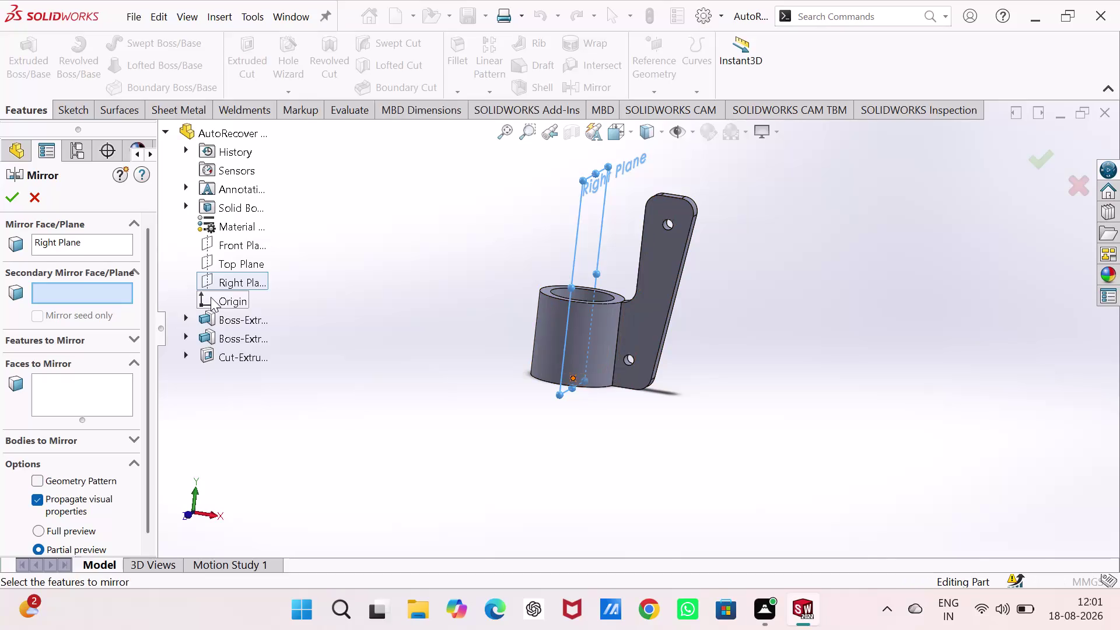
Keep Right Plane, add Top Plane as a second mirror plane, and choose Boss-Extrude2 to mirror.
click(211, 295)
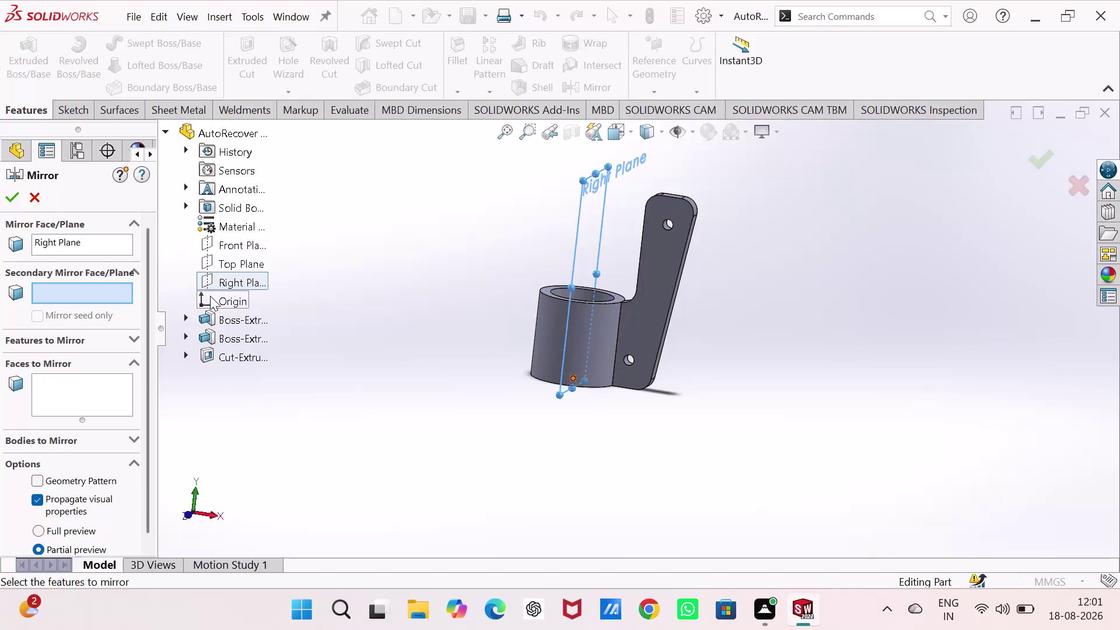
click(226, 336)
click(231, 352)
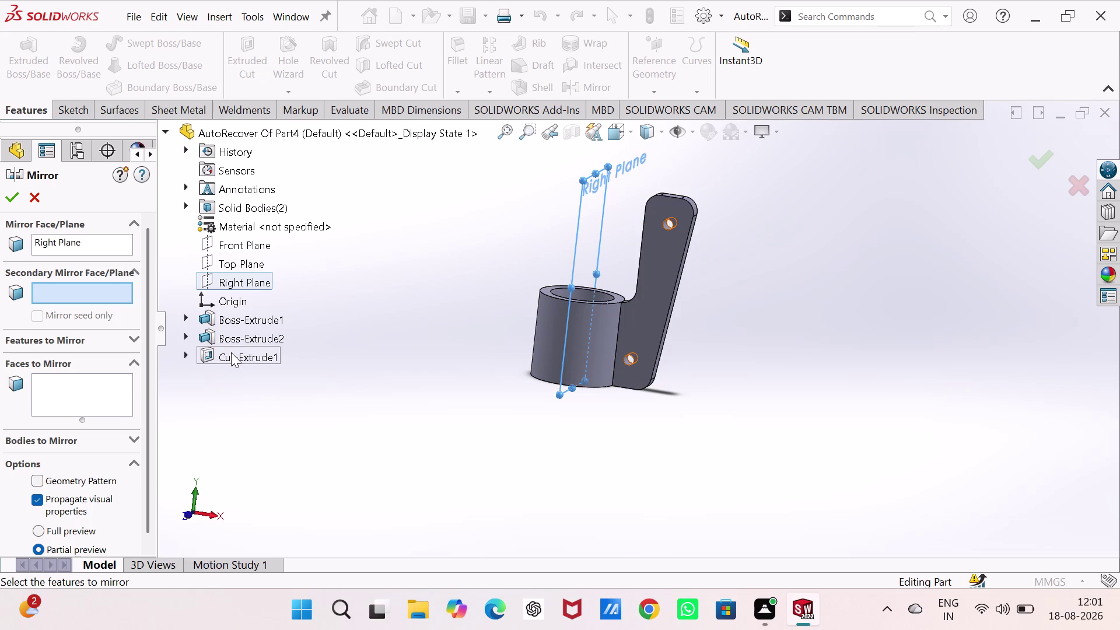
click(233, 268)
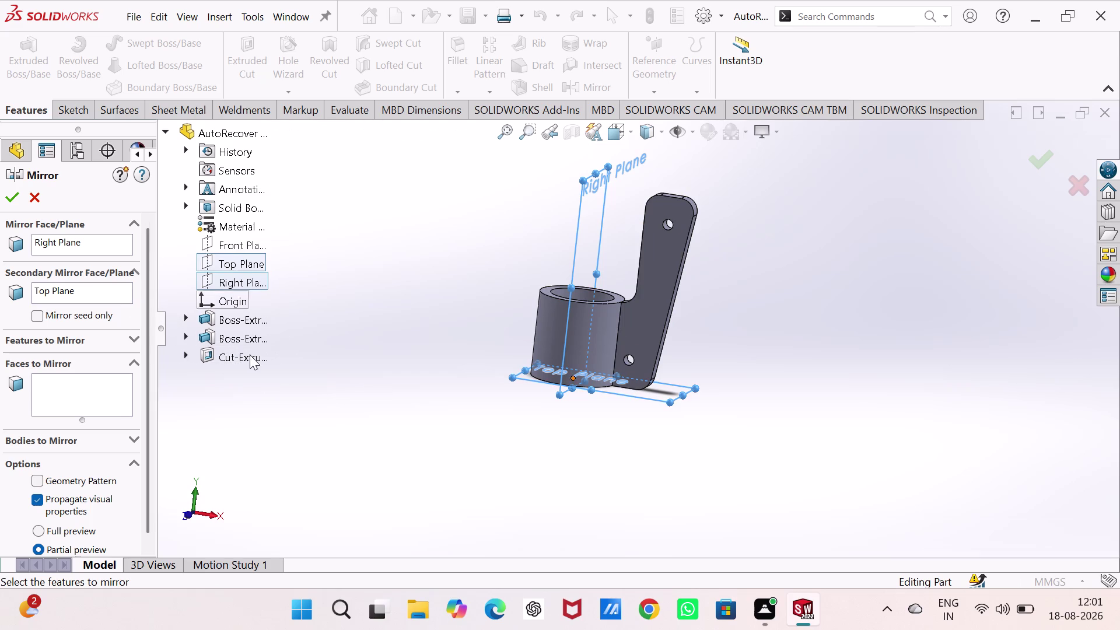
click(85, 384)
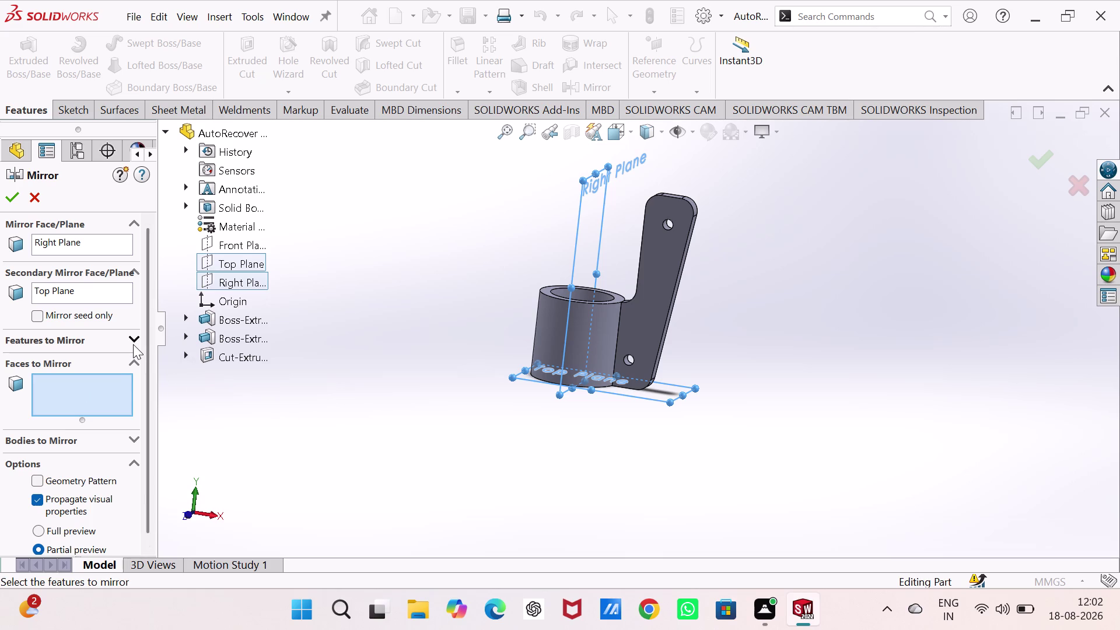
click(133, 344)
click(108, 365)
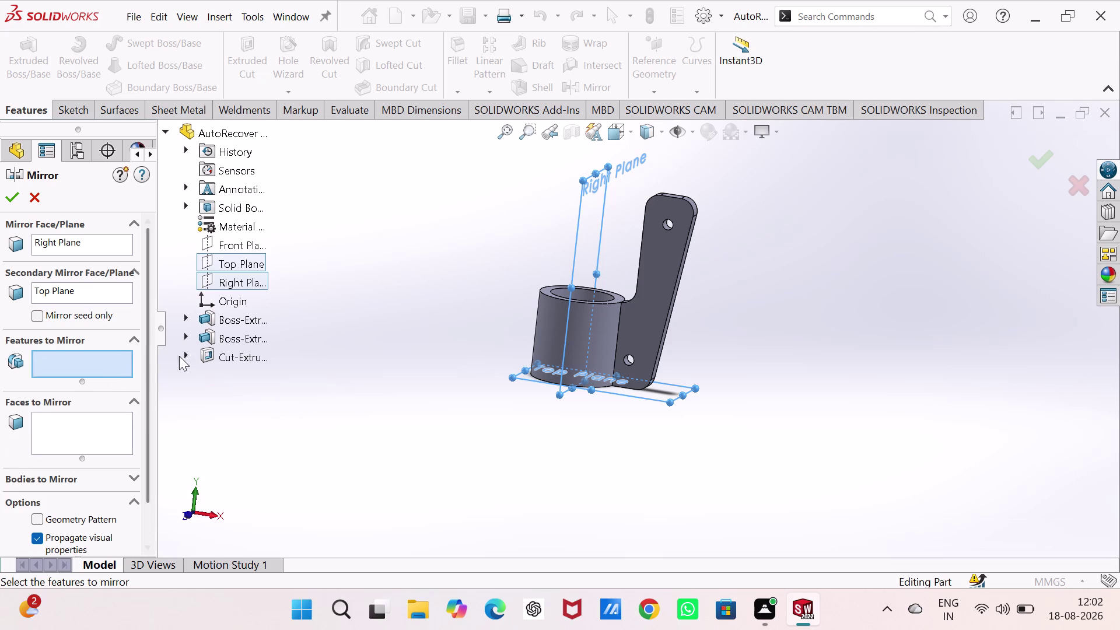
click(219, 341)
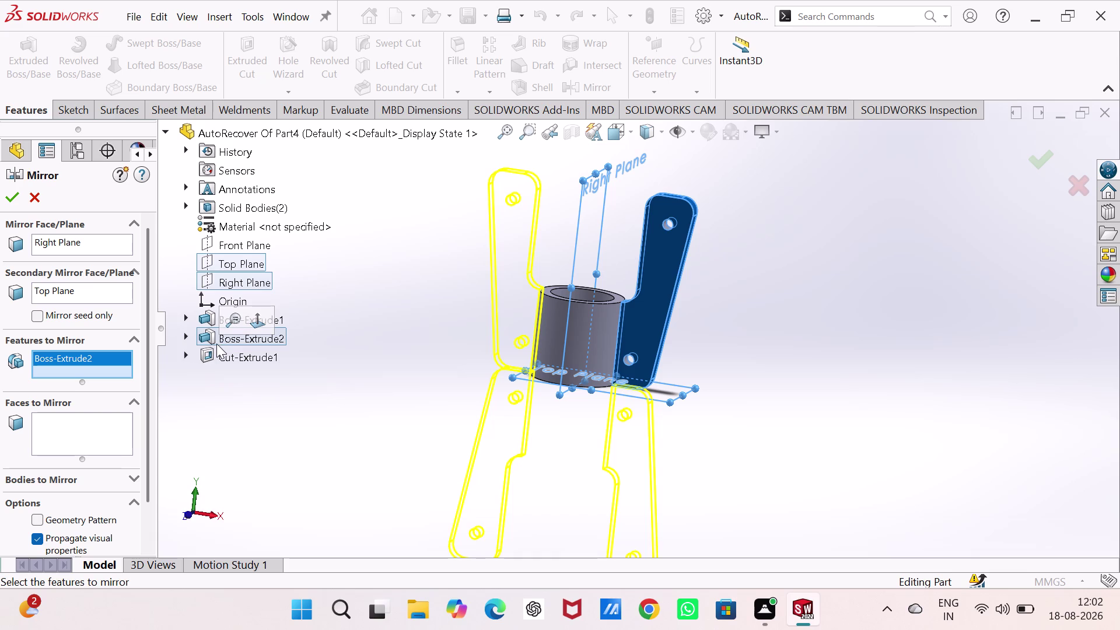
Delete Top Plane from the second mirror plane box, leaving Right Plane only.
click(93, 289)
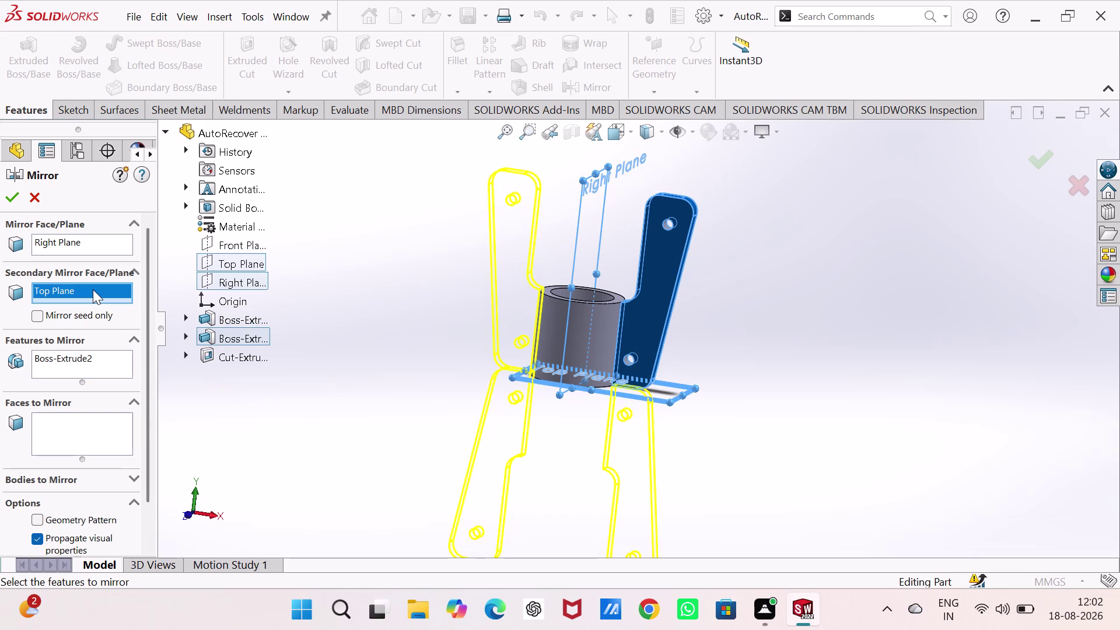
right_click(92, 289)
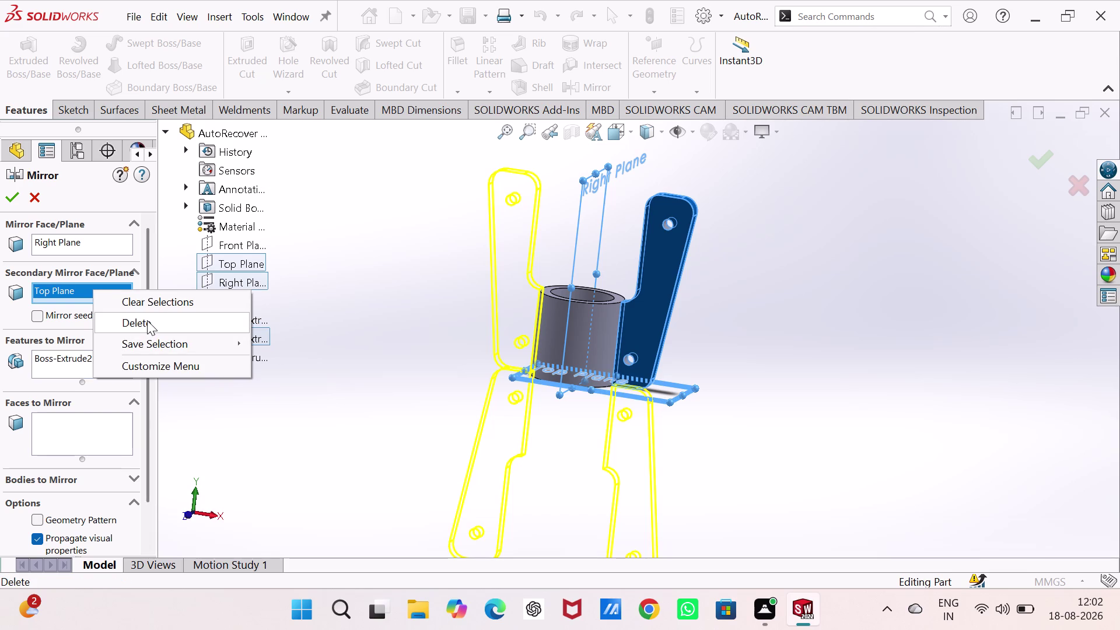
click(147, 320)
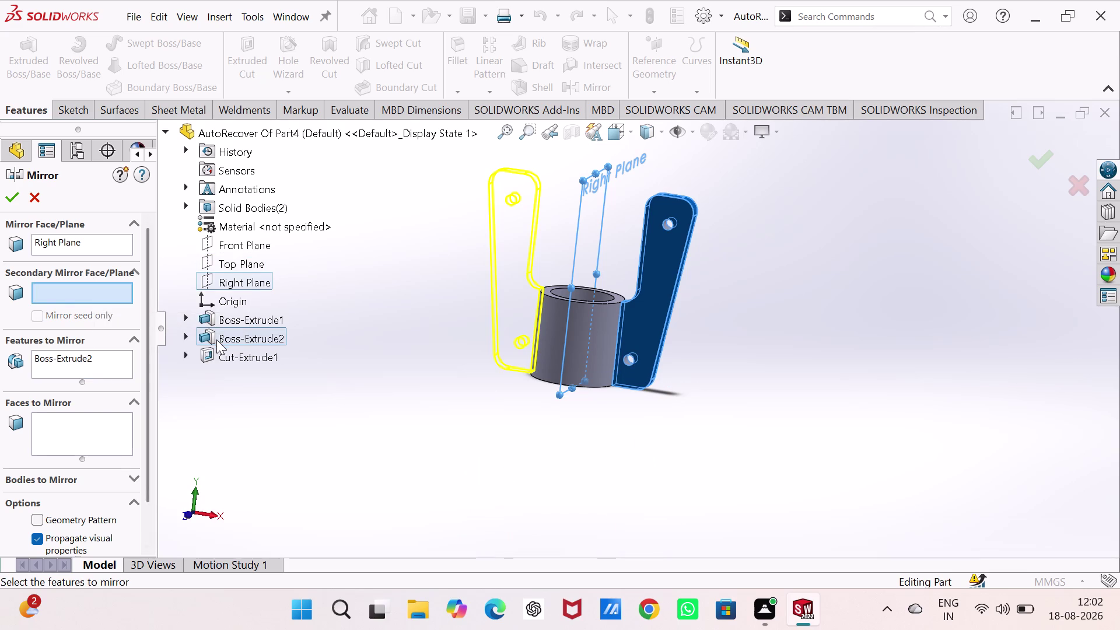
click(9, 196)
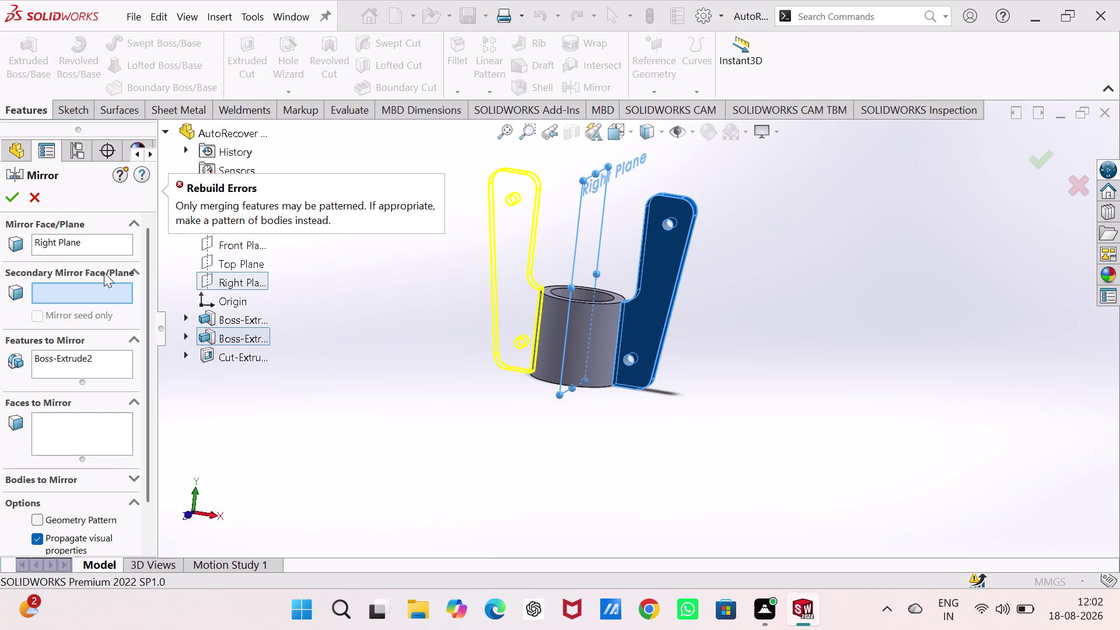
Try the Geometry Pattern option on the mirror, then turn it back off.
scroll(down, 3)
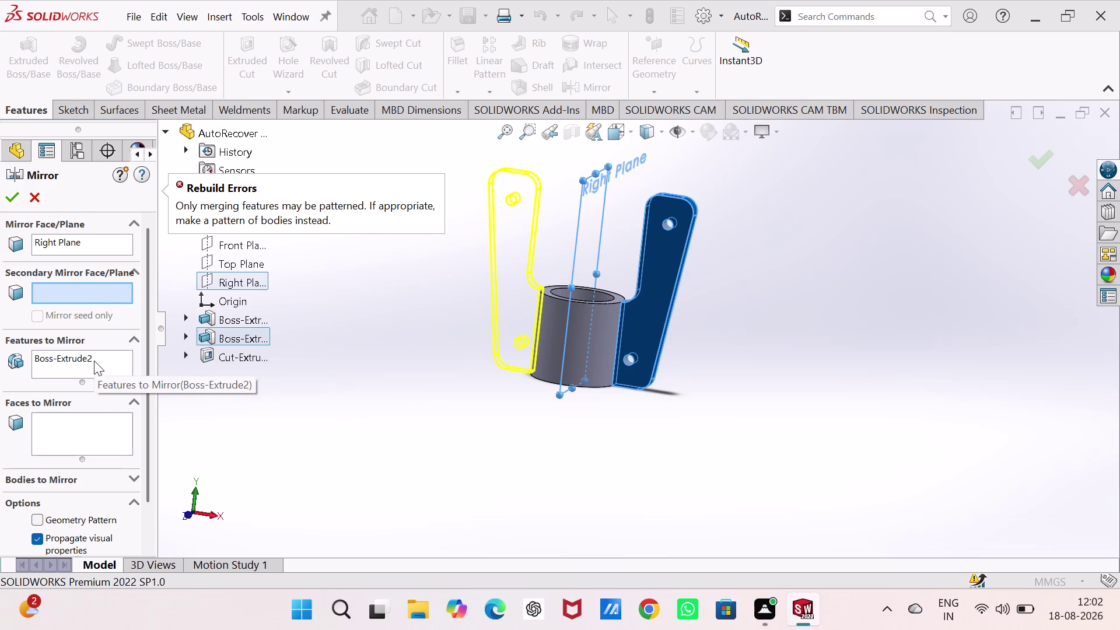
scroll(down, 3)
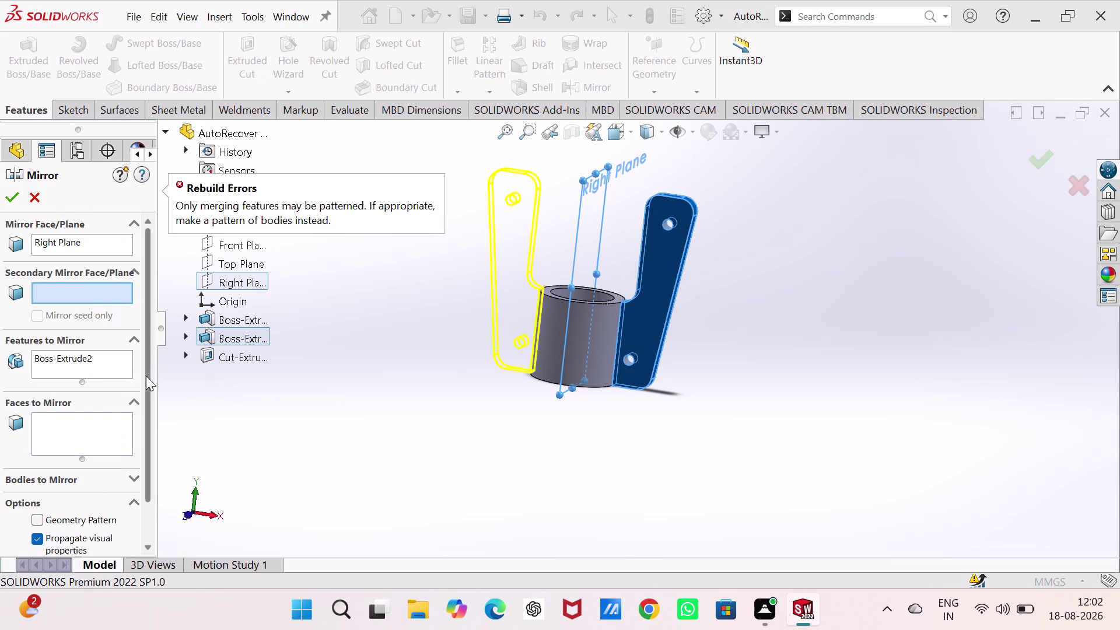
click(143, 374)
click(139, 458)
drag(147, 448, 148, 462)
drag(147, 474, 135, 556)
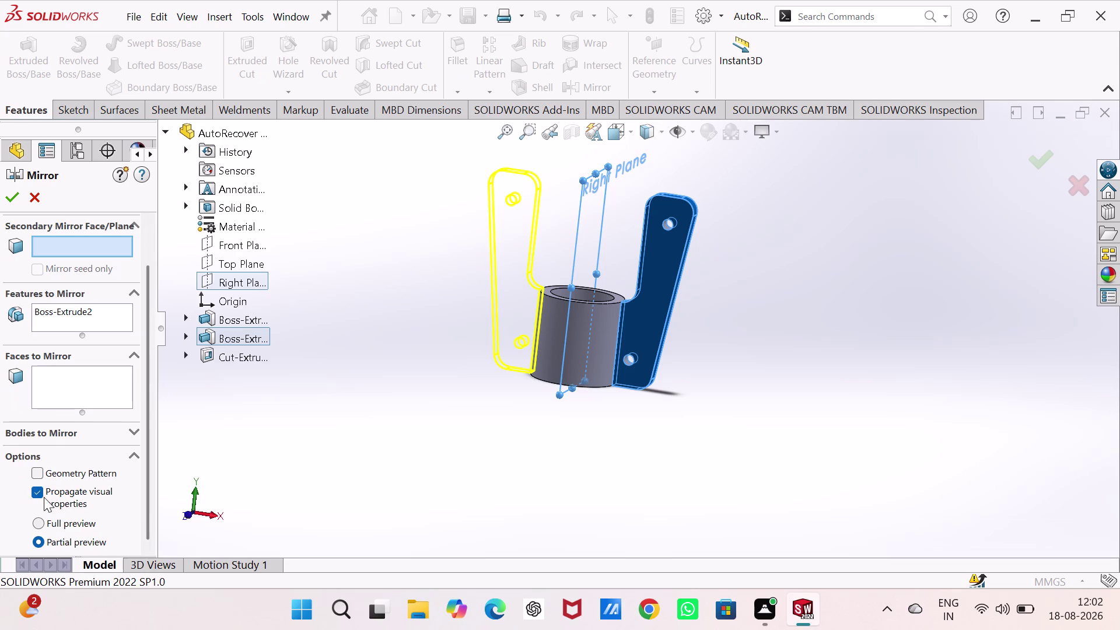
click(33, 469)
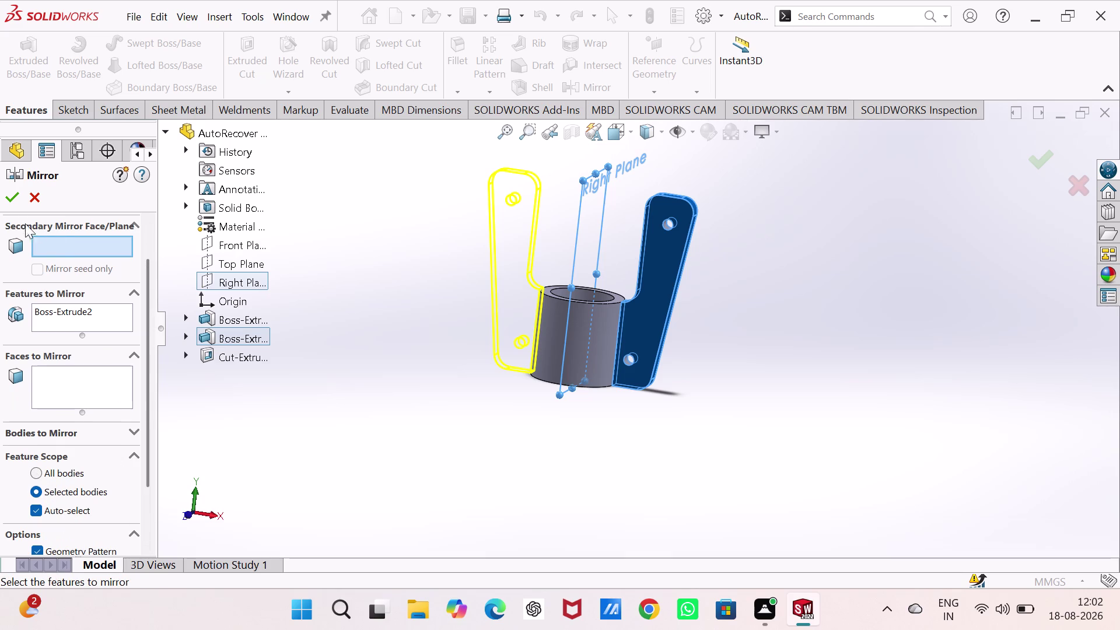
click(11, 200)
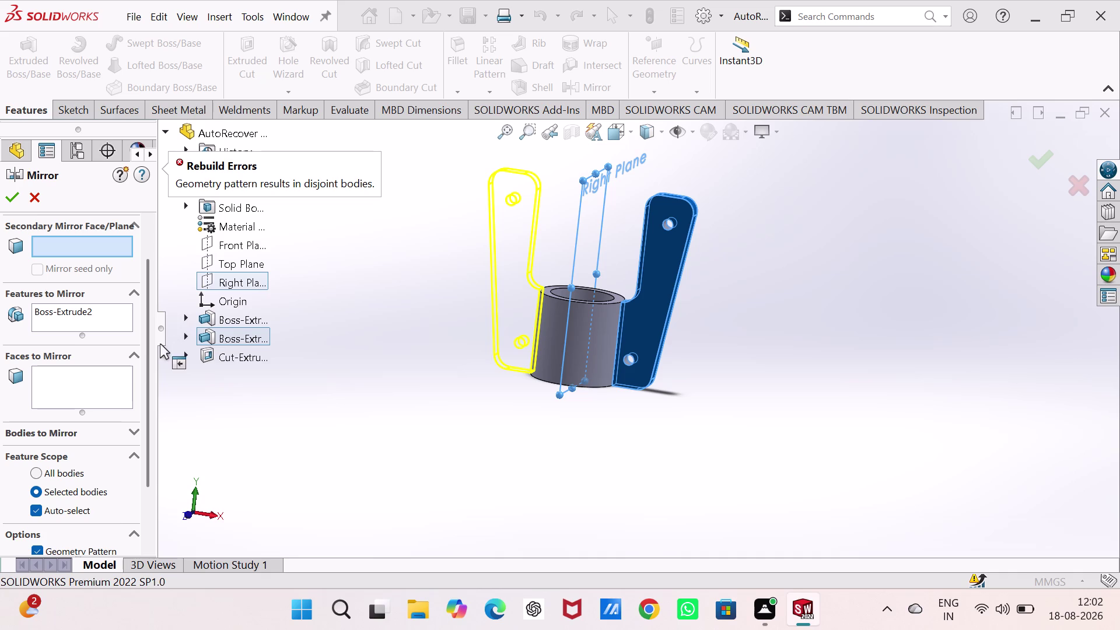
drag(144, 398, 150, 449)
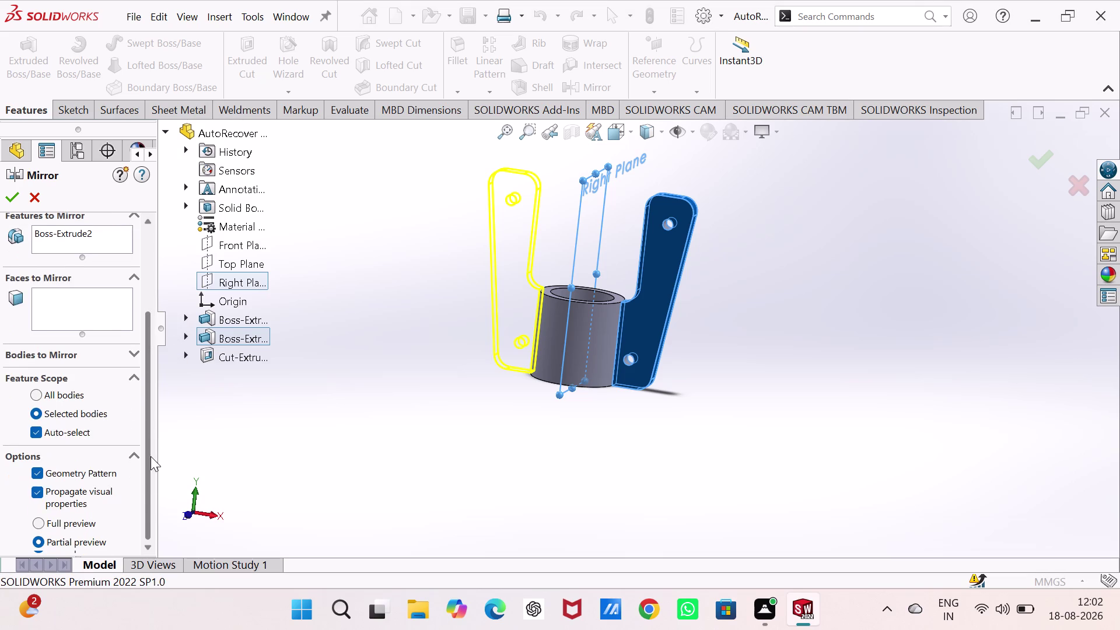
drag(151, 450, 145, 485)
click(38, 475)
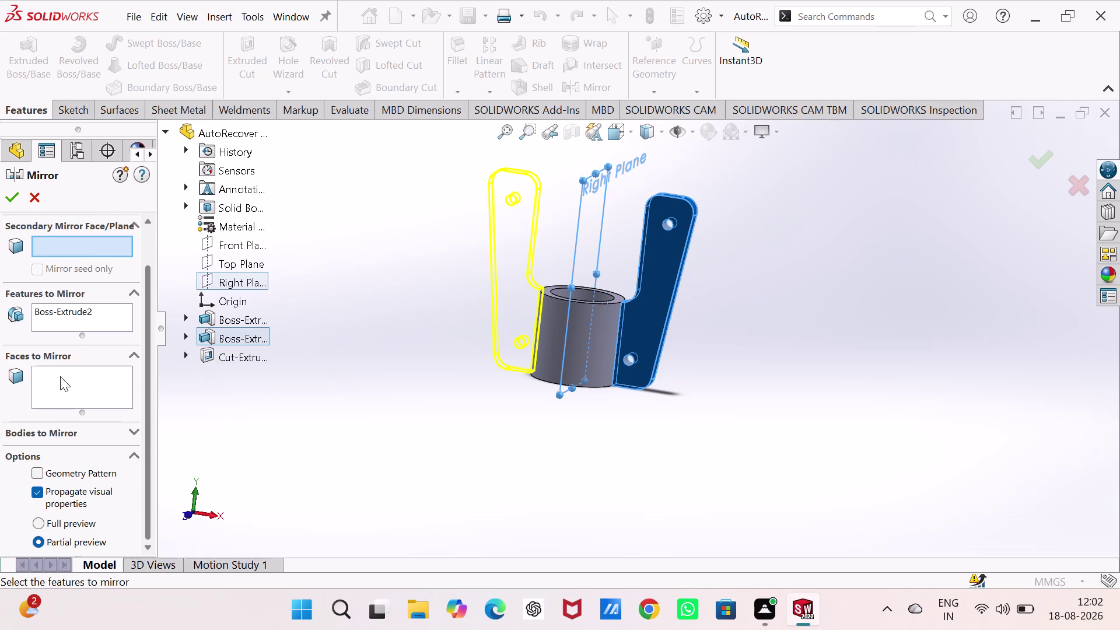
Try selecting faces to mirror, then cancel the failing mirror feature.
click(61, 376)
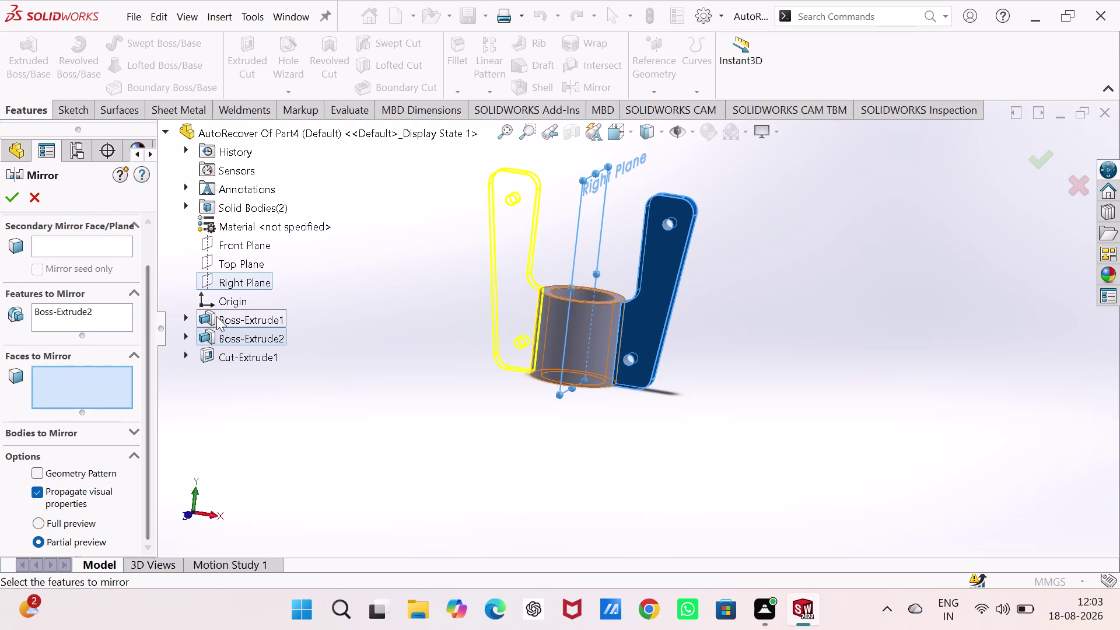
click(229, 337)
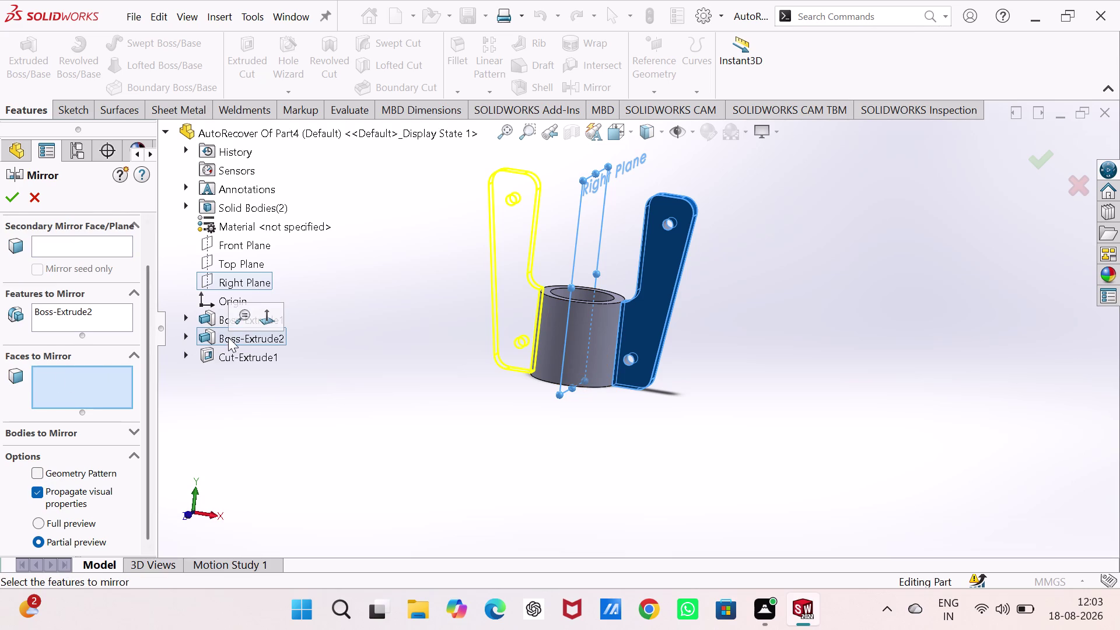
click(14, 207)
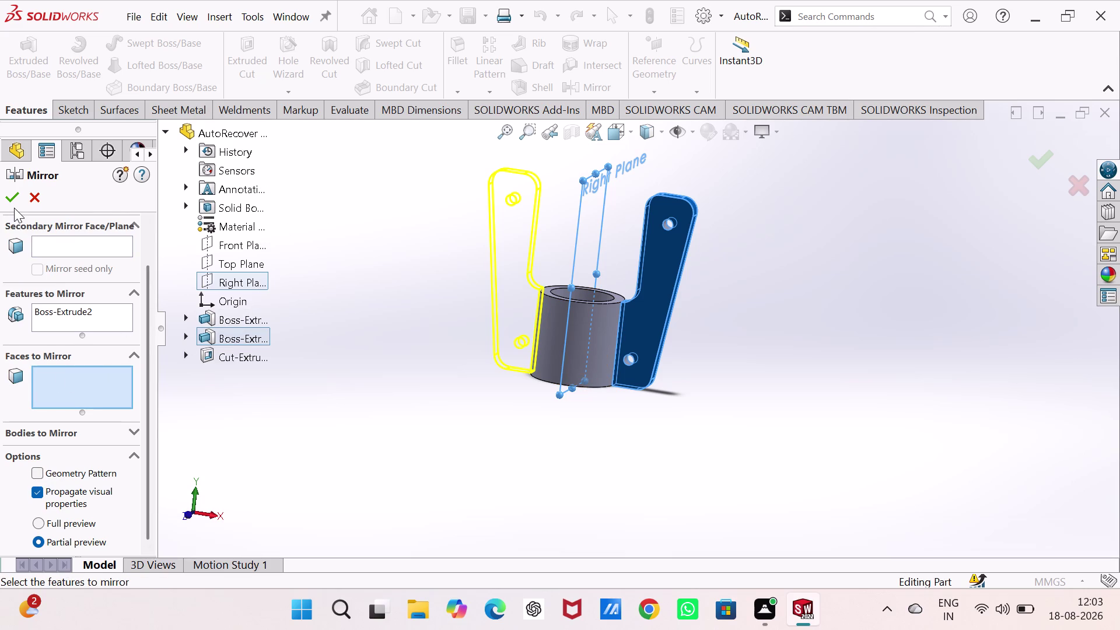
key(Escape)
Start a new mirror of the Boss-Extrude2 flange across the Right Plane.
key(Escape)
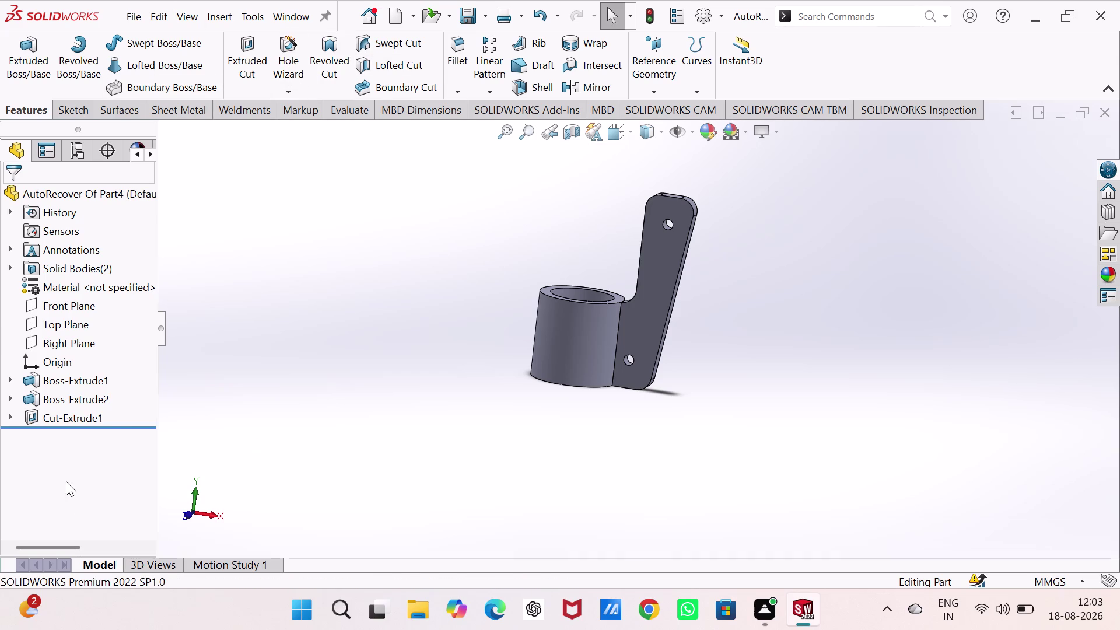
click(98, 401)
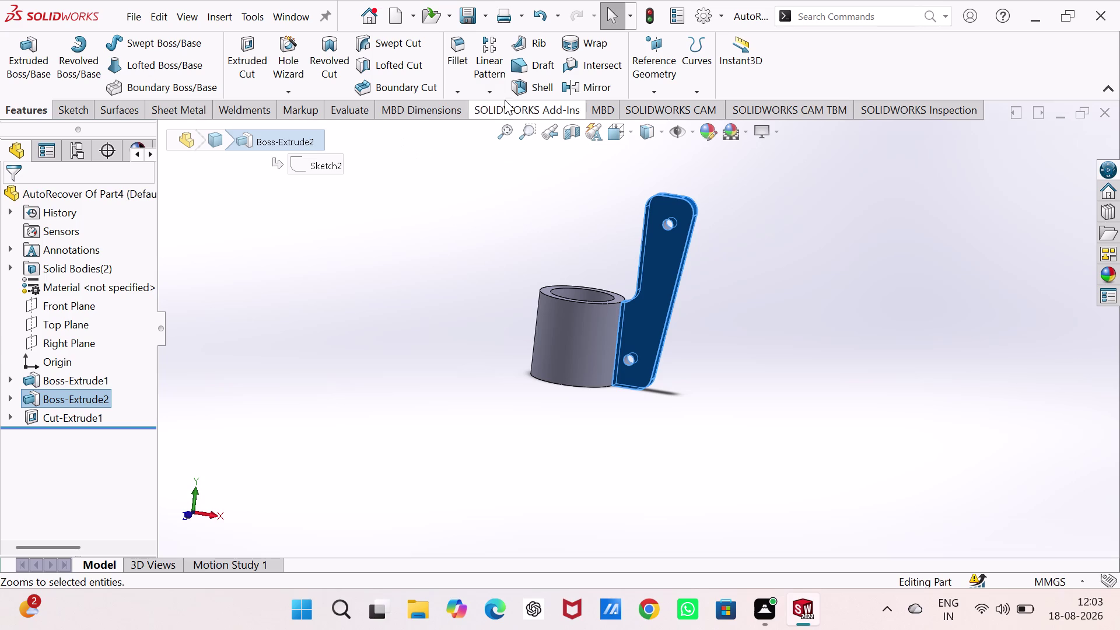
click(565, 86)
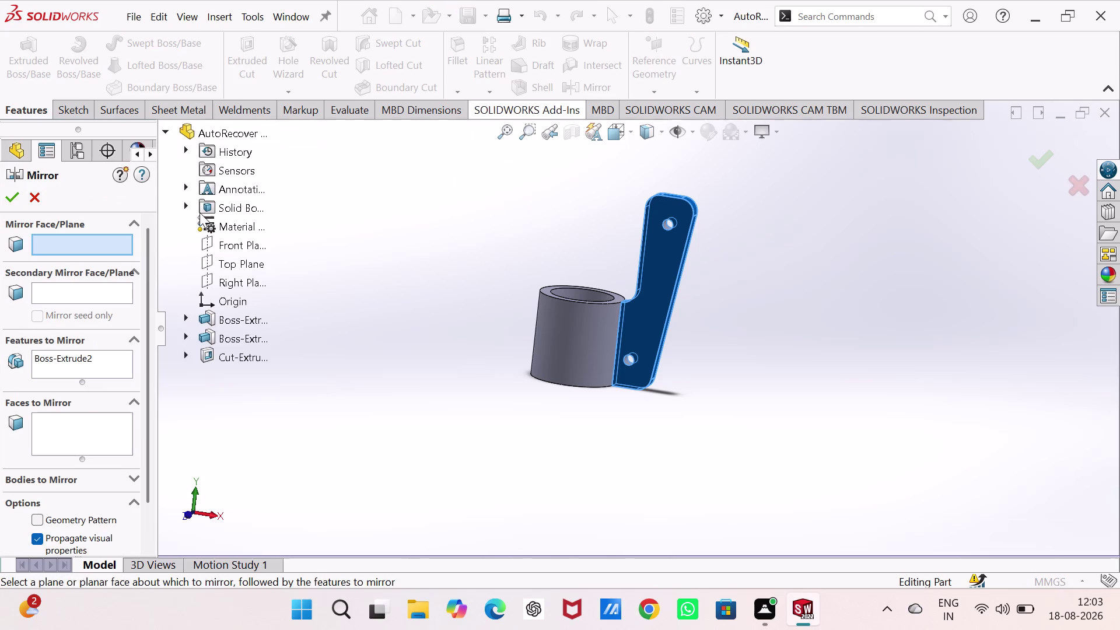
click(244, 276)
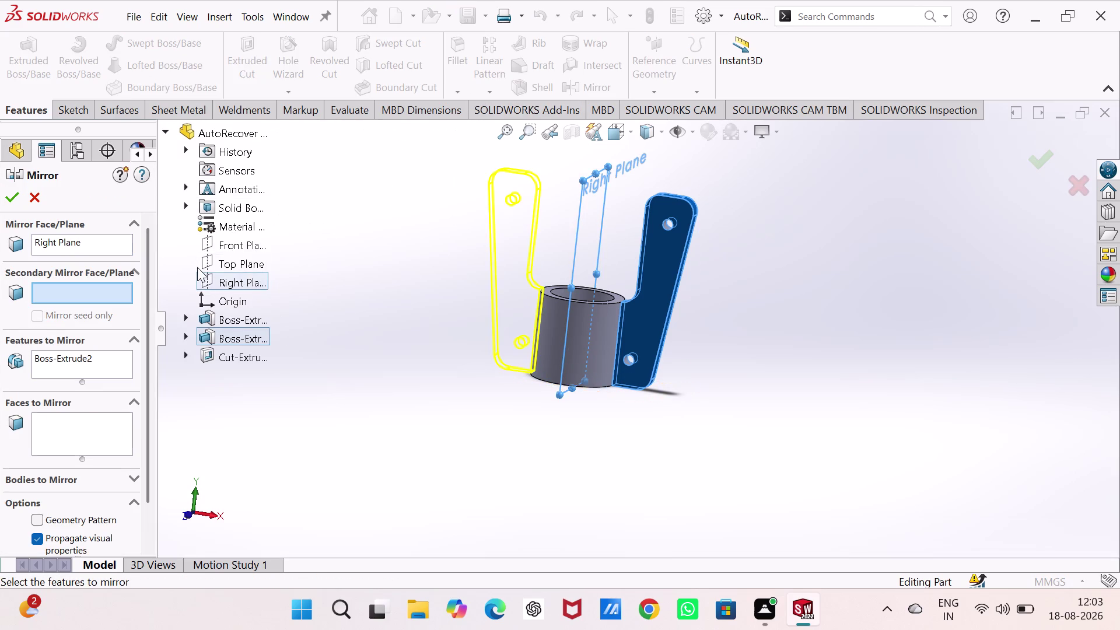
click(5, 199)
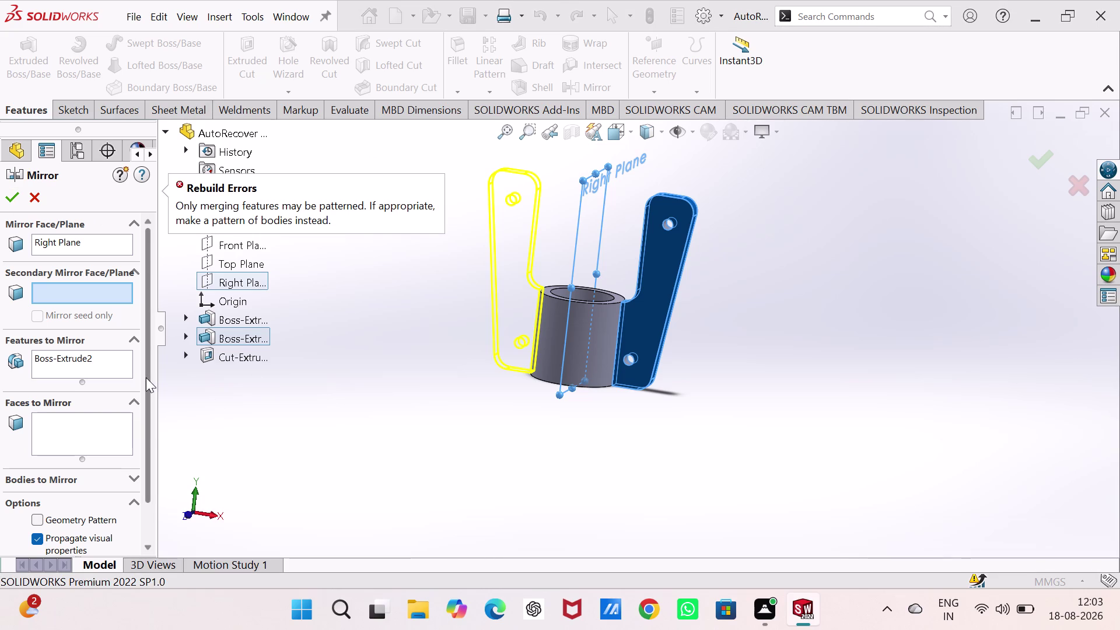
Expand and collapse the Bodies, Features to Mirror and Options sections.
drag(146, 377, 133, 494)
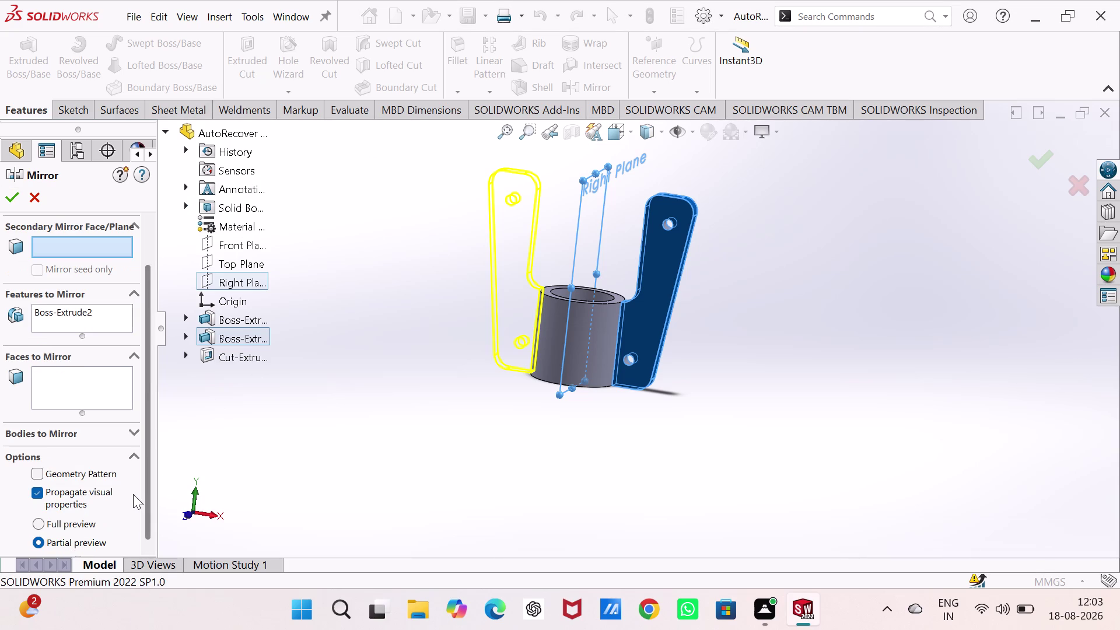
drag(133, 494, 133, 474)
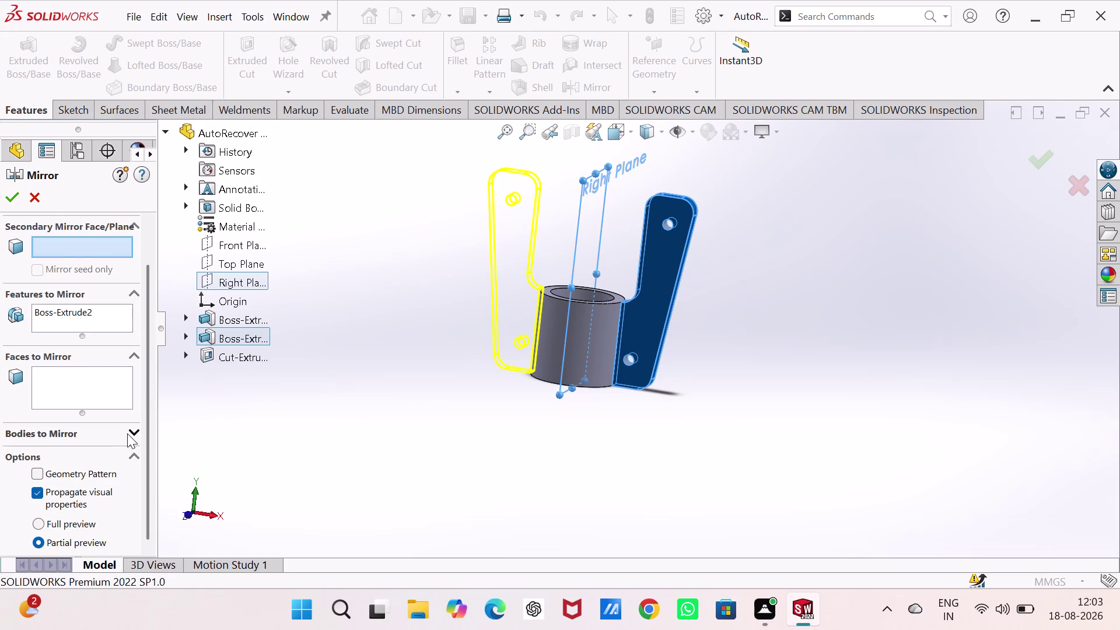
click(130, 432)
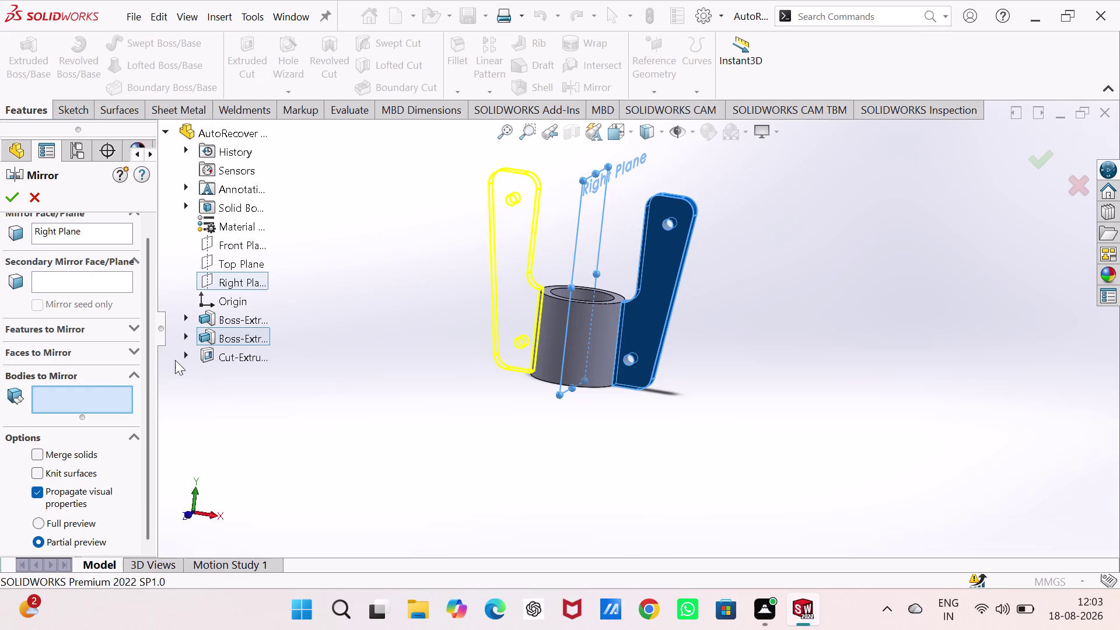
click(300, 413)
click(128, 330)
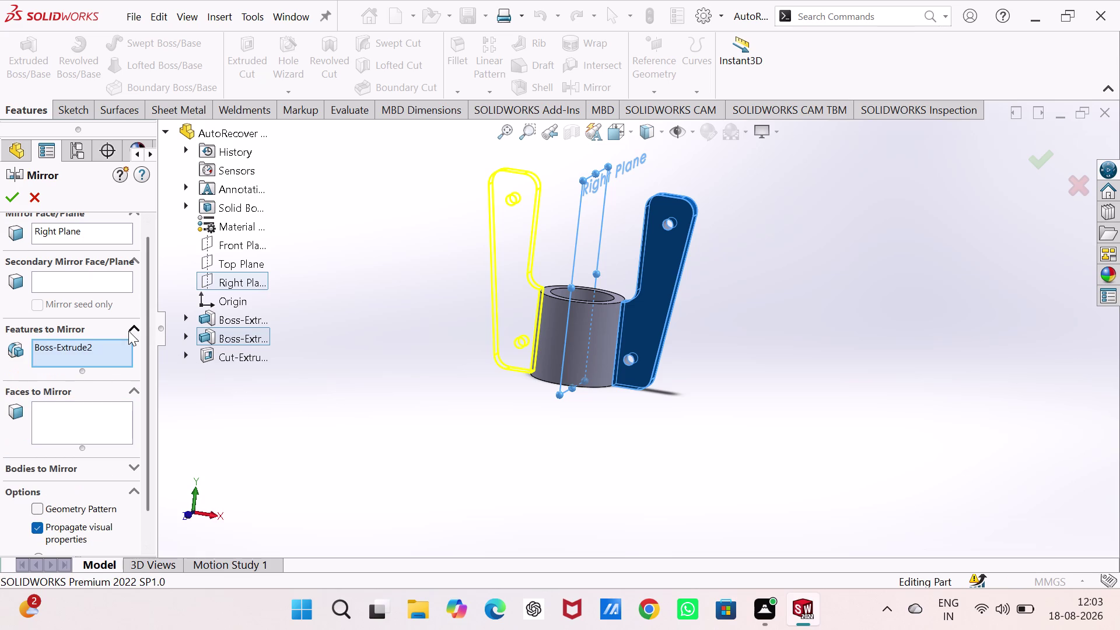
right_click(118, 351)
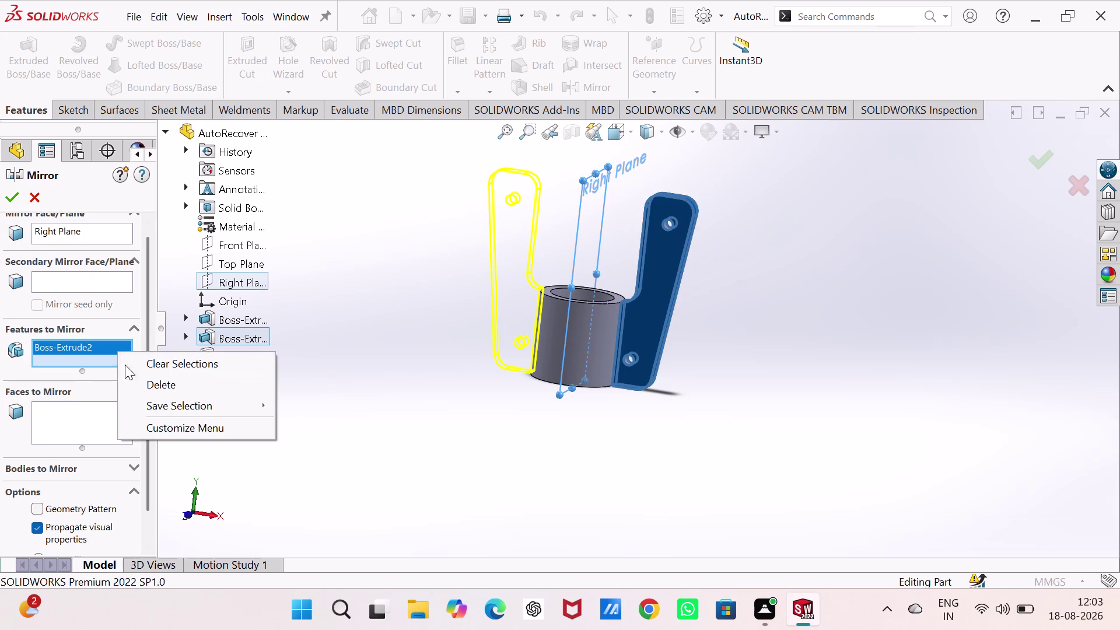
click(163, 362)
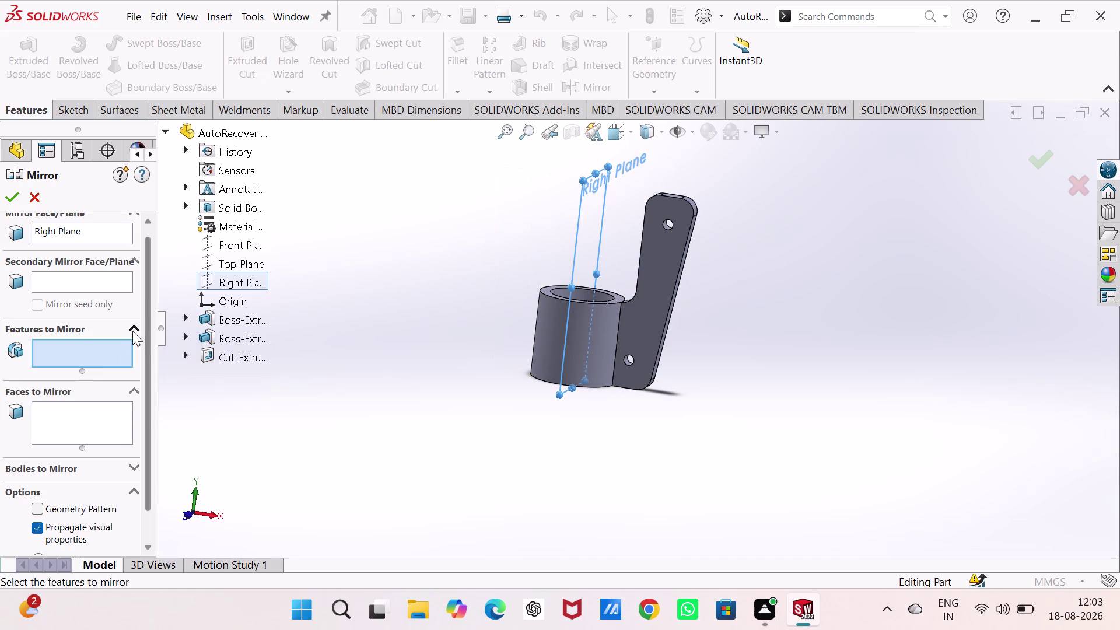
click(132, 330)
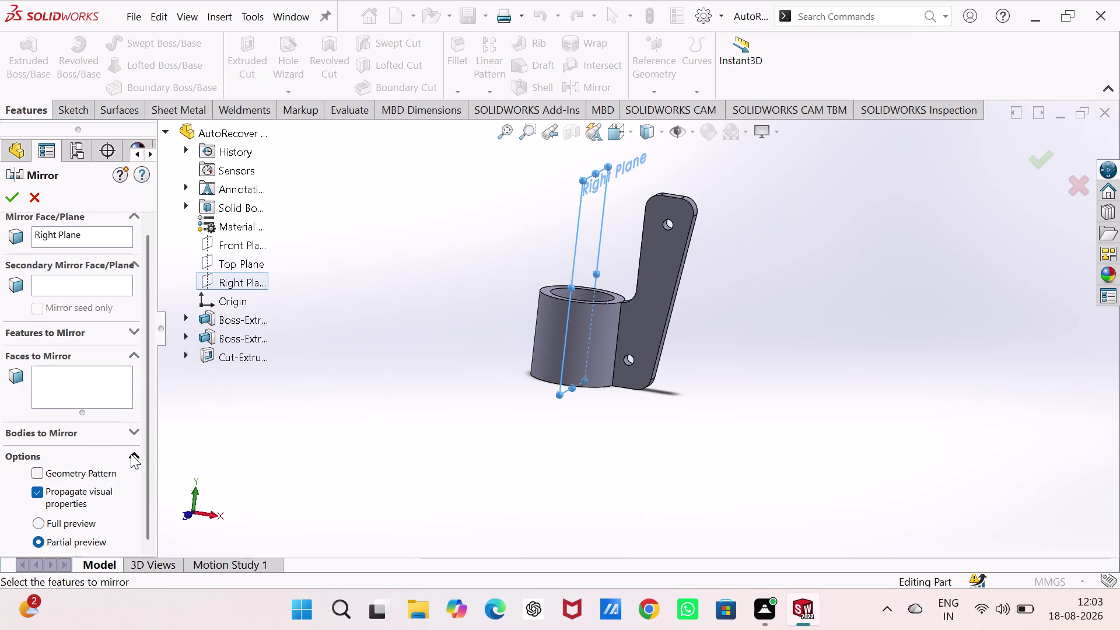
click(131, 454)
click(136, 437)
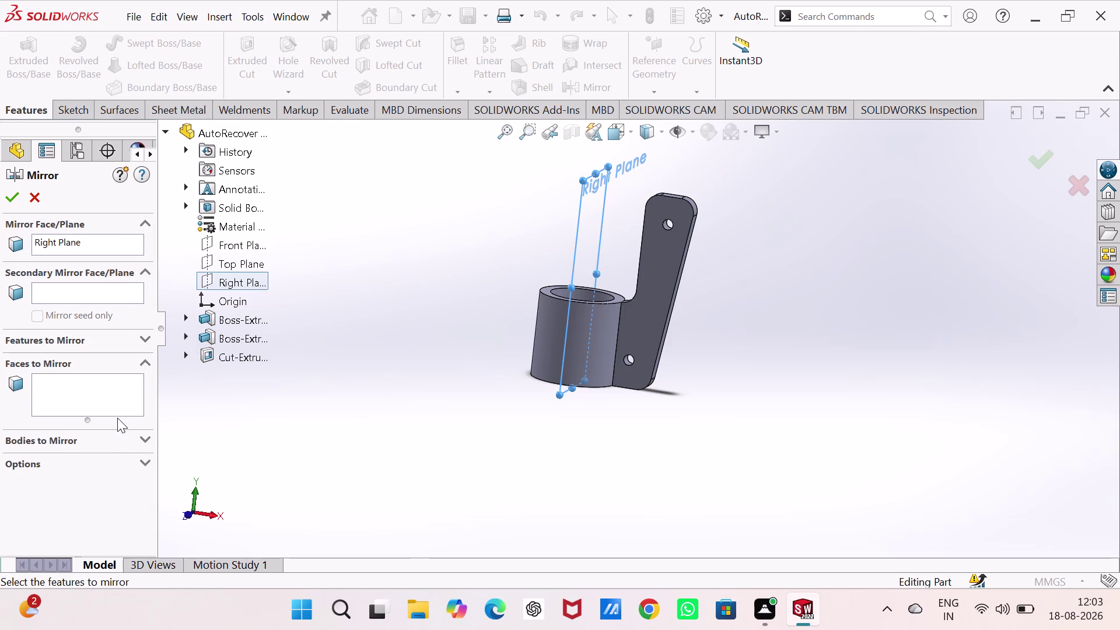
Switch to bodies to mirror, pick Boss-Extrude2, then cancel the Mirror command.
click(116, 405)
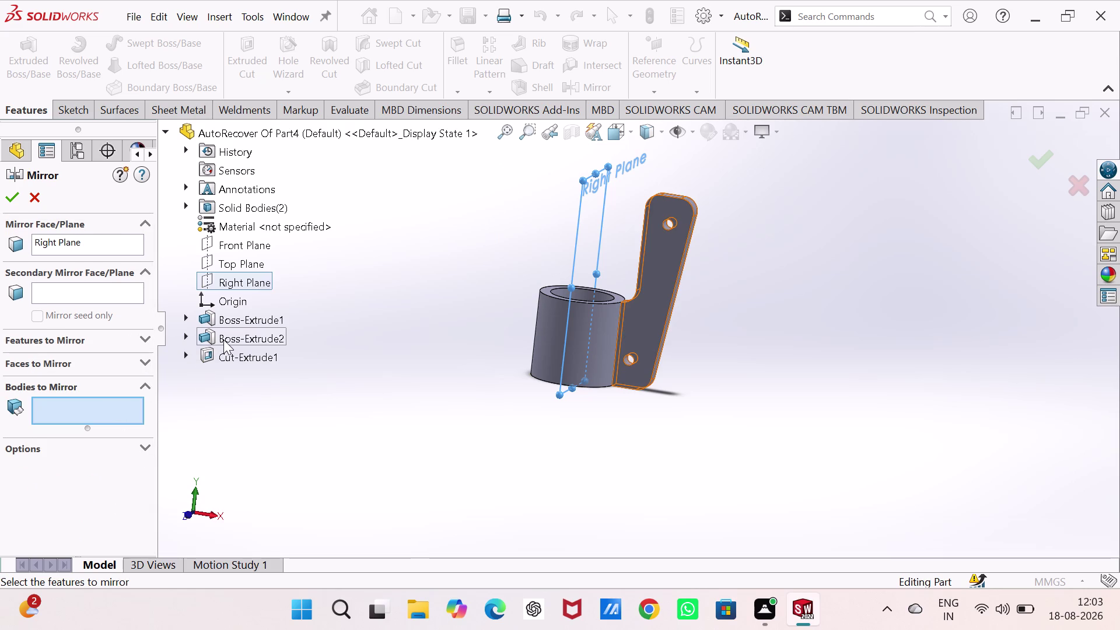
click(224, 340)
double_click(224, 340)
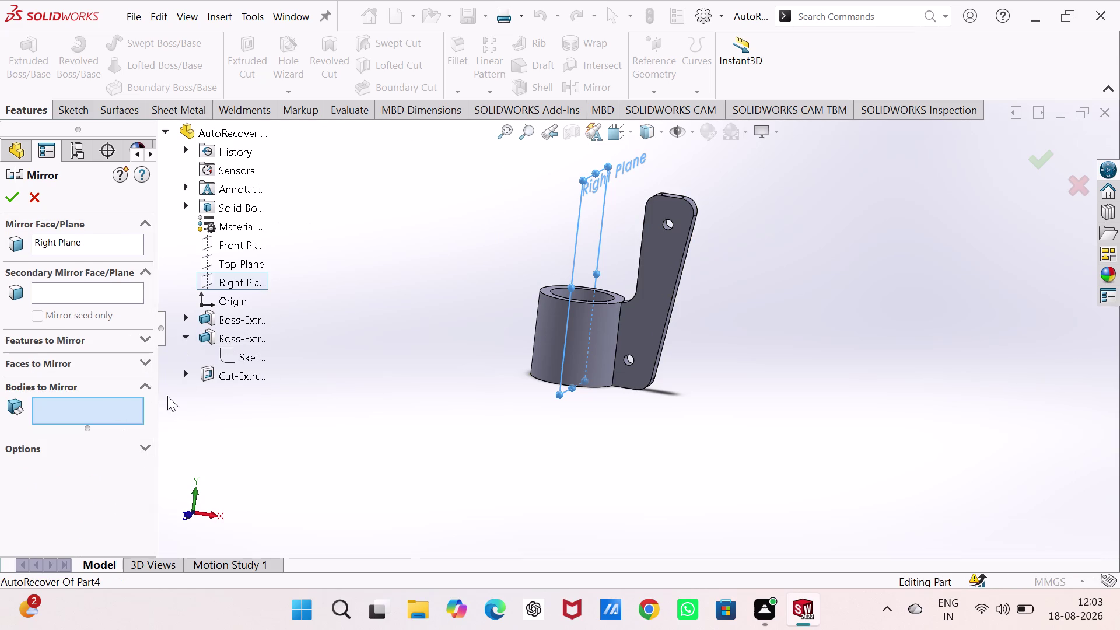
click(144, 384)
click(146, 365)
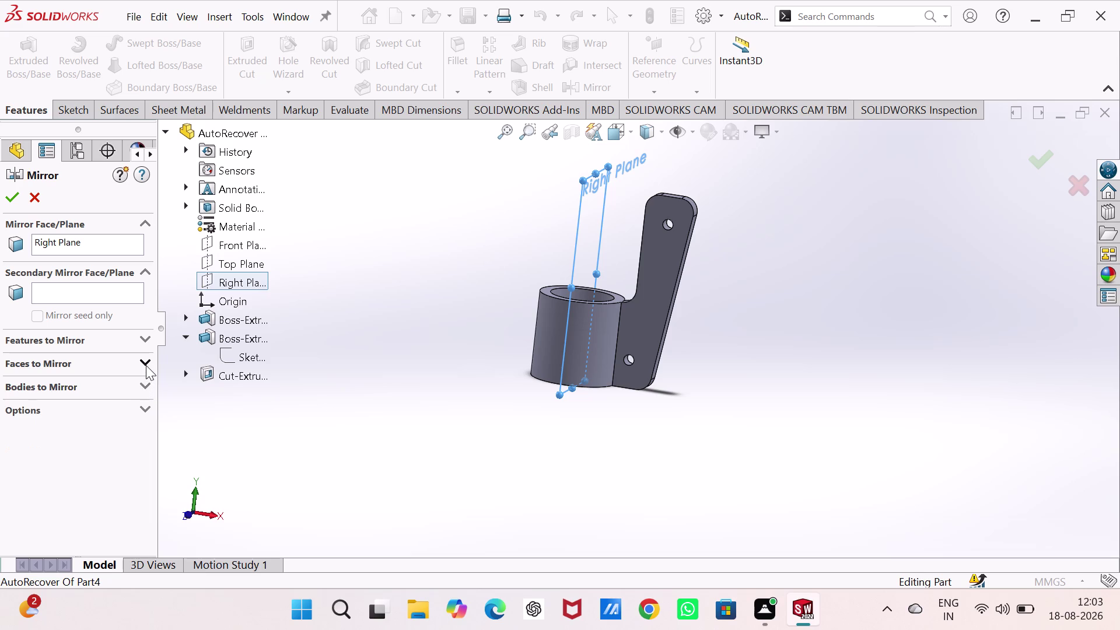
click(217, 337)
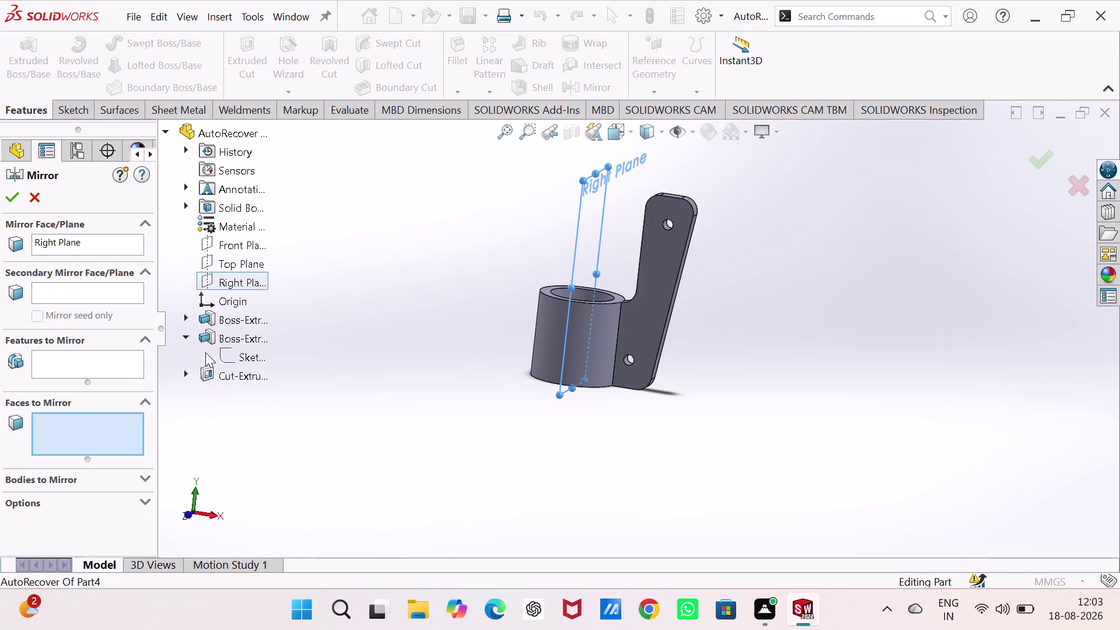
key(Escape)
key(Escape)
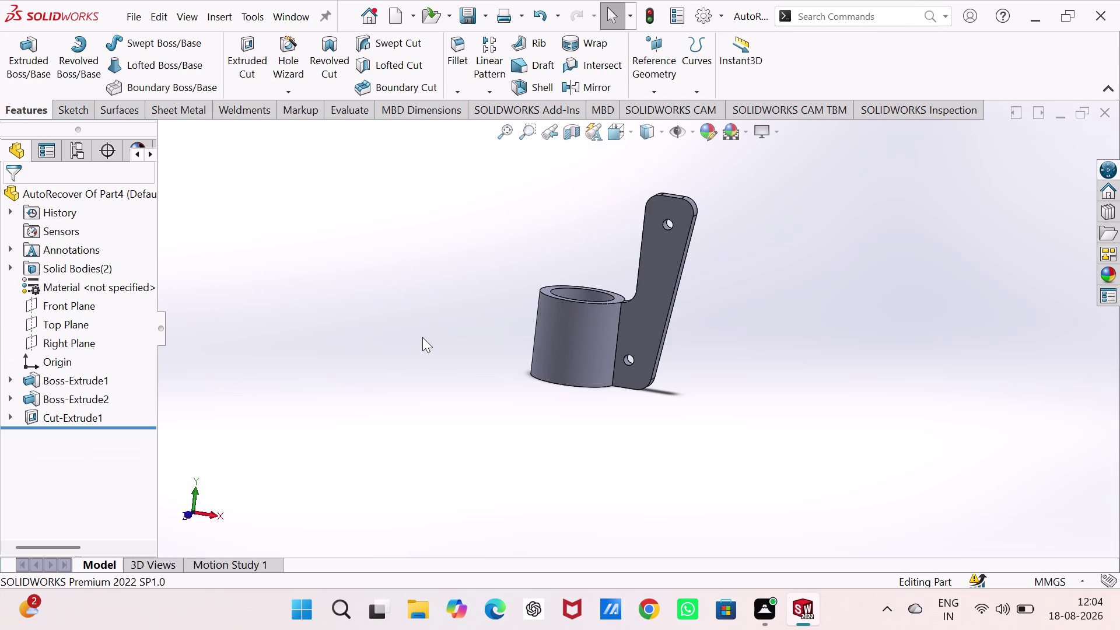
click(488, 91)
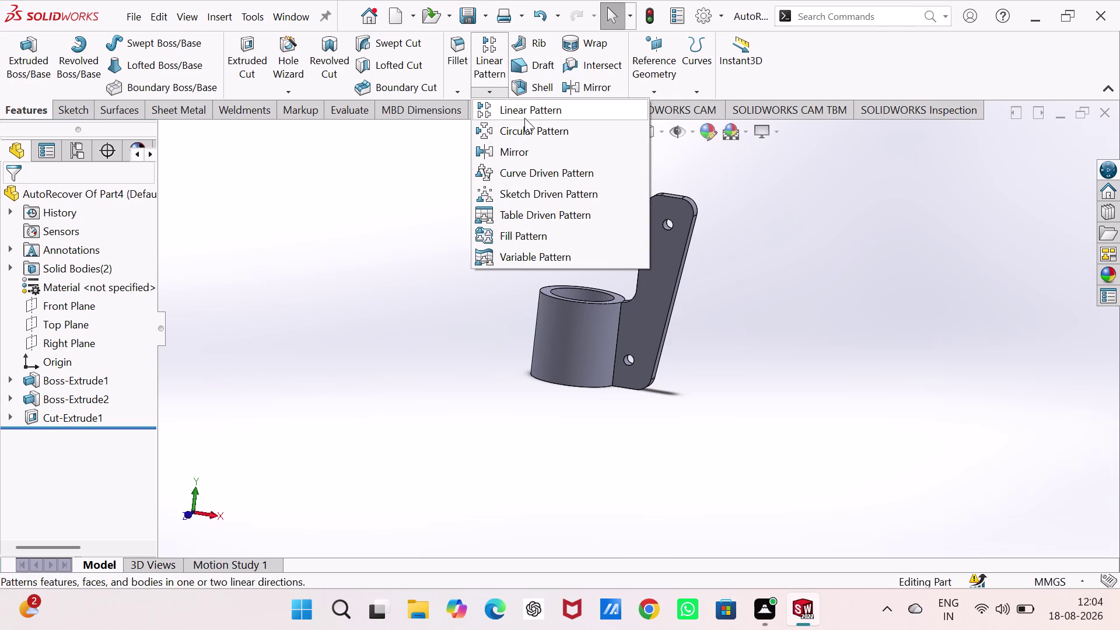
drag(530, 128, 525, 131)
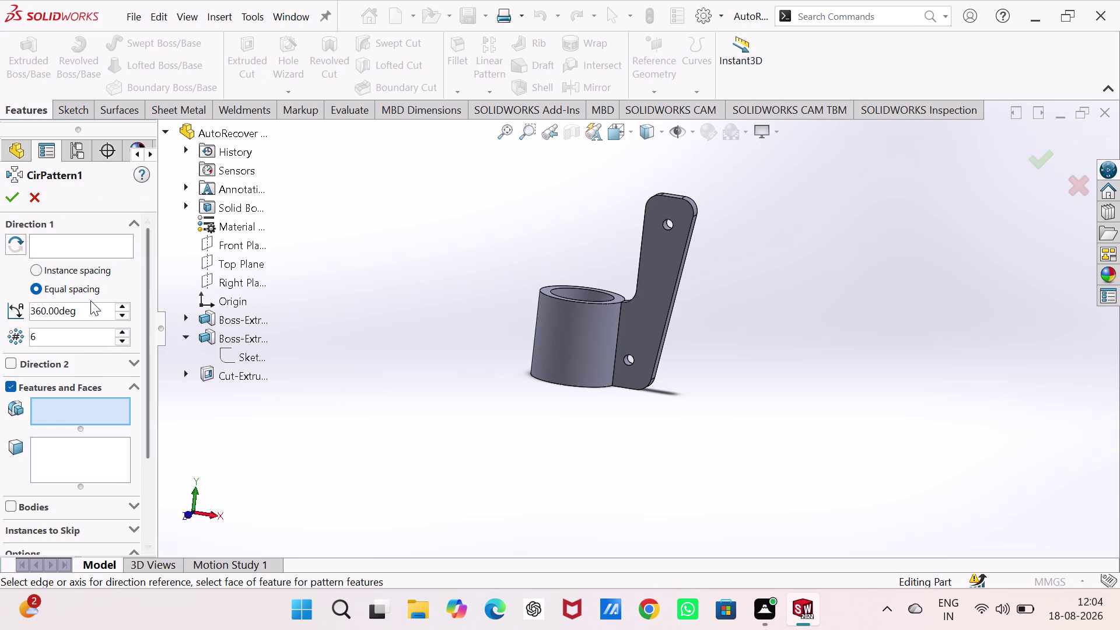
click(96, 336)
key(1)
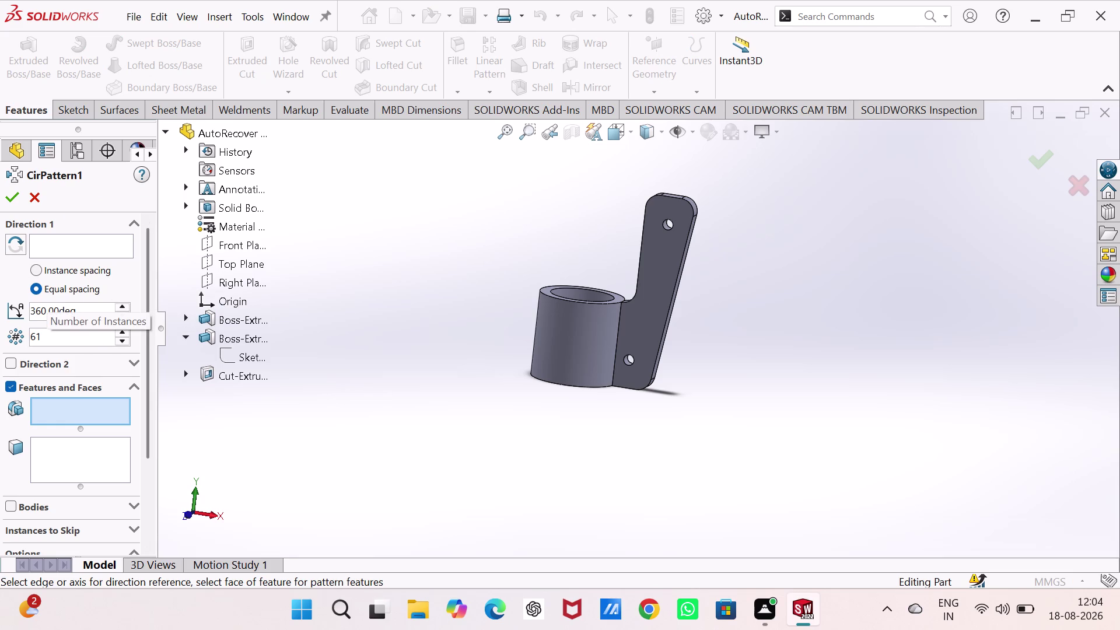
key(BackSpace)
key(BackSpace)
key(1)
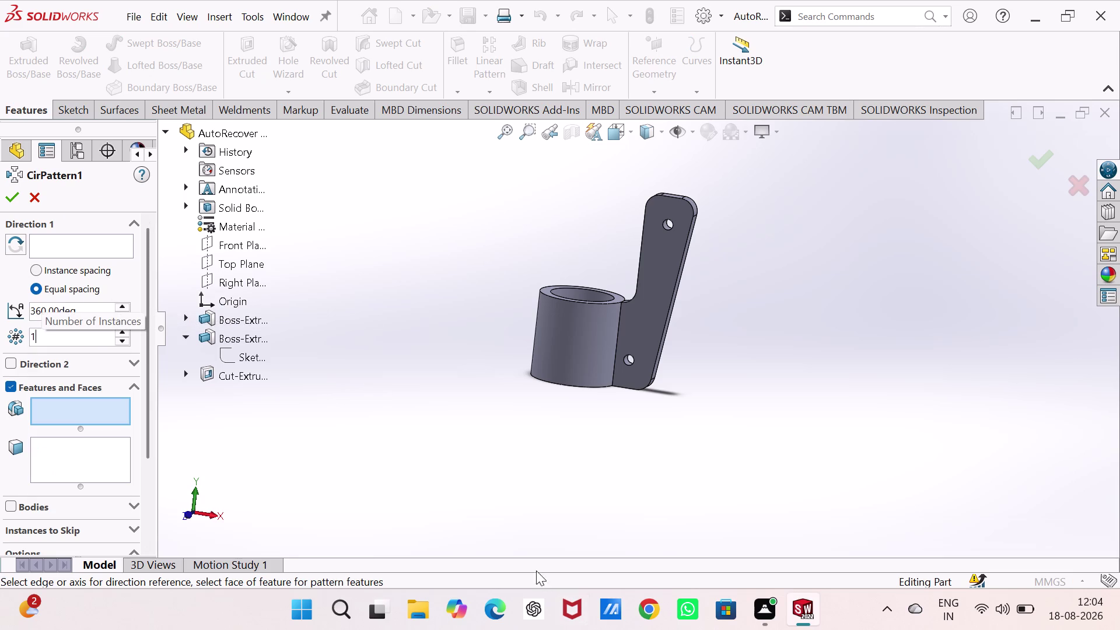
double_click(92, 309)
key(1)
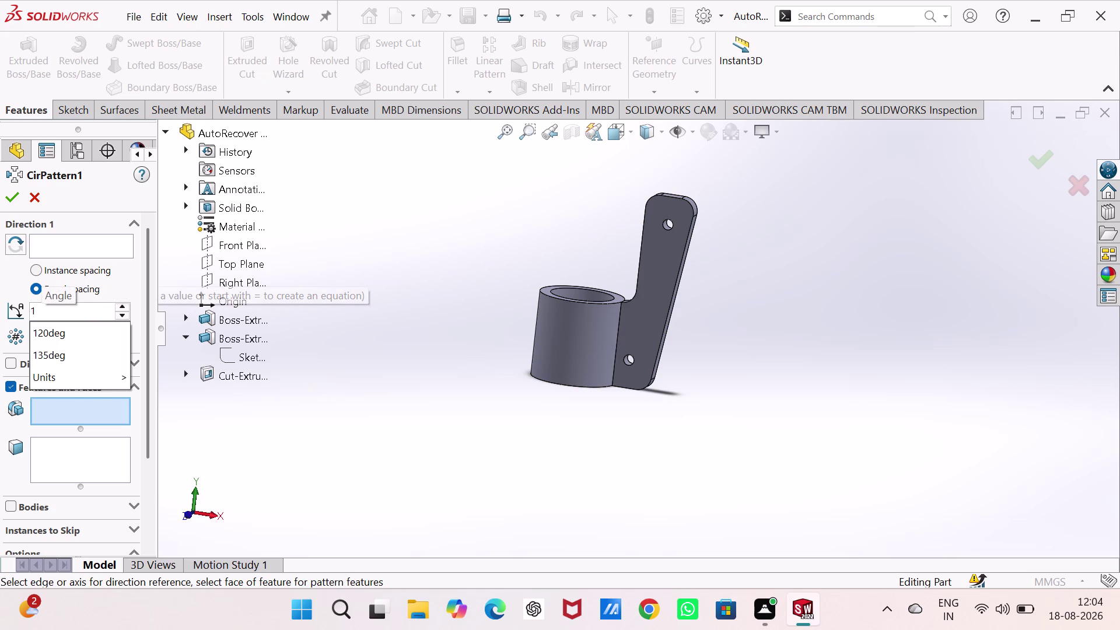
text(80)
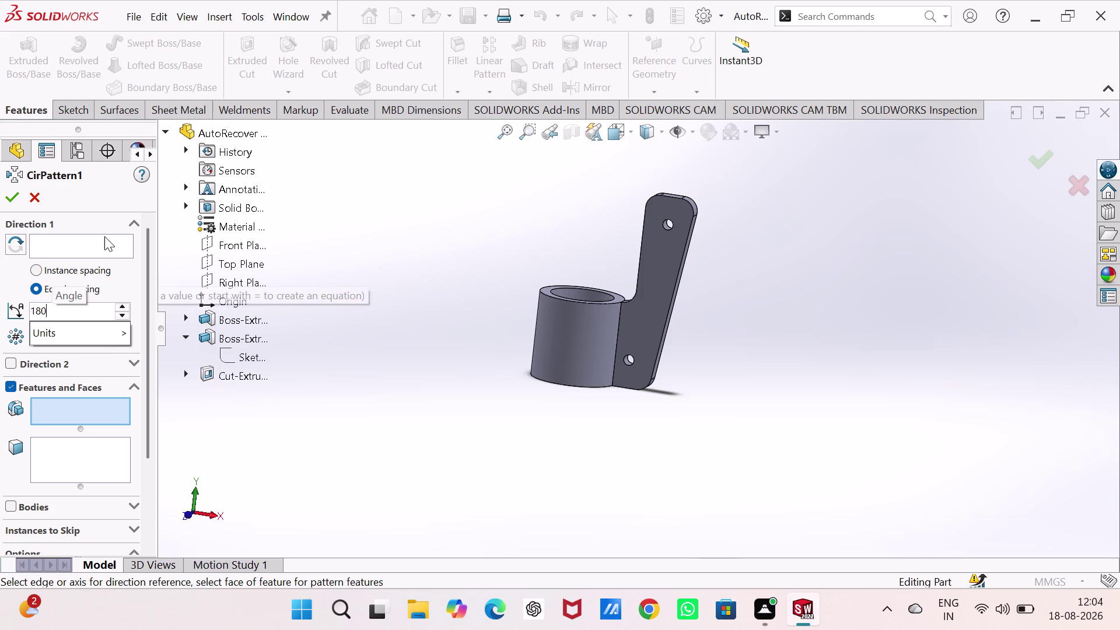
click(105, 236)
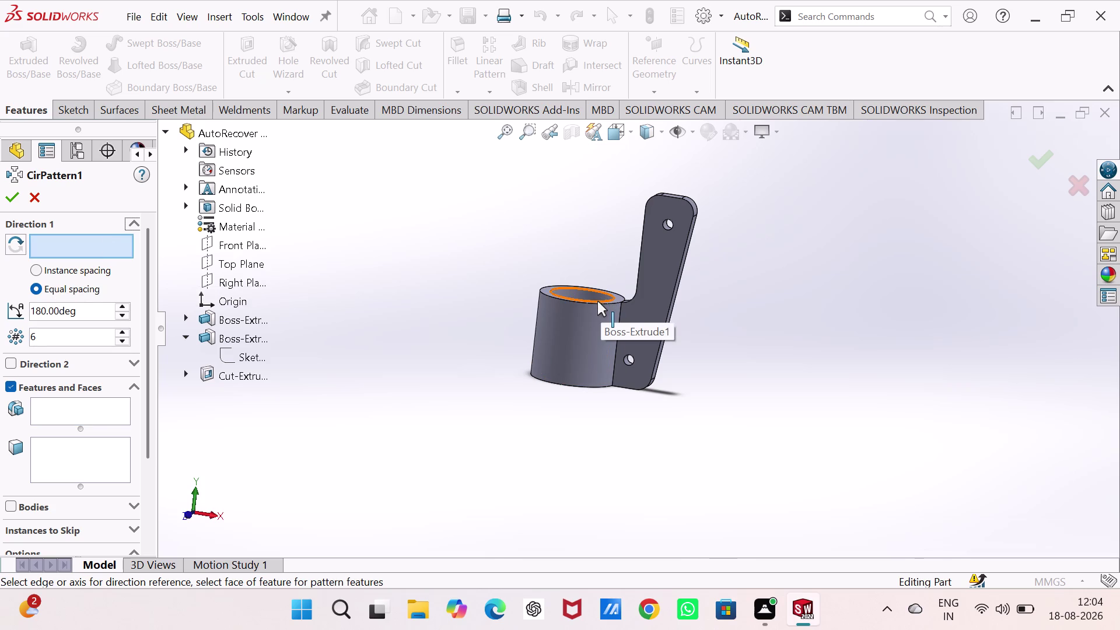
click(596, 302)
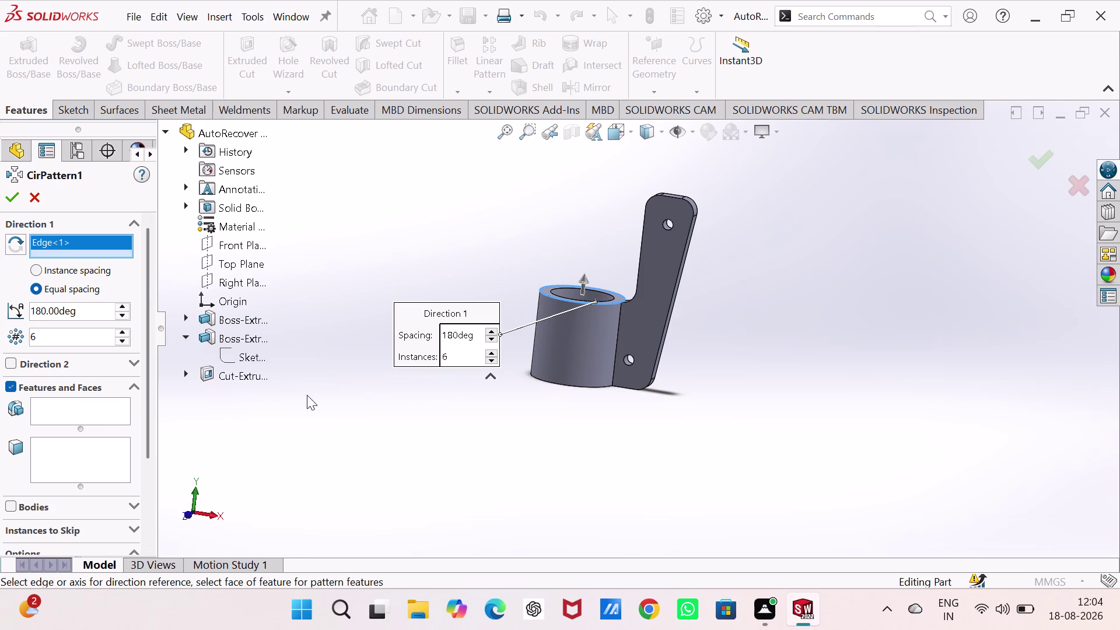
click(258, 337)
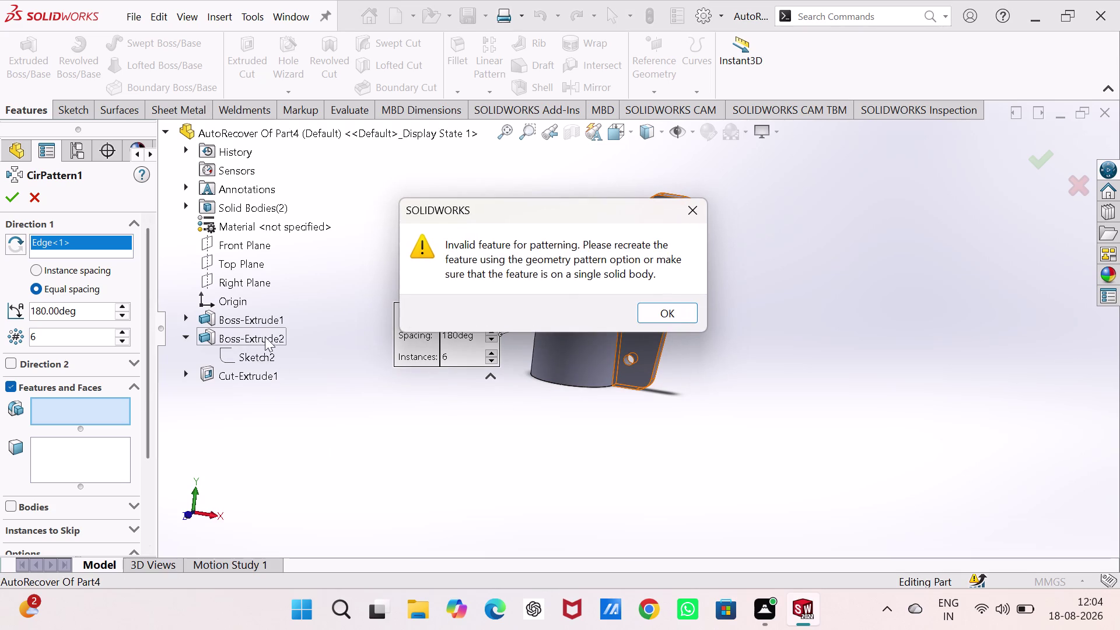
click(673, 311)
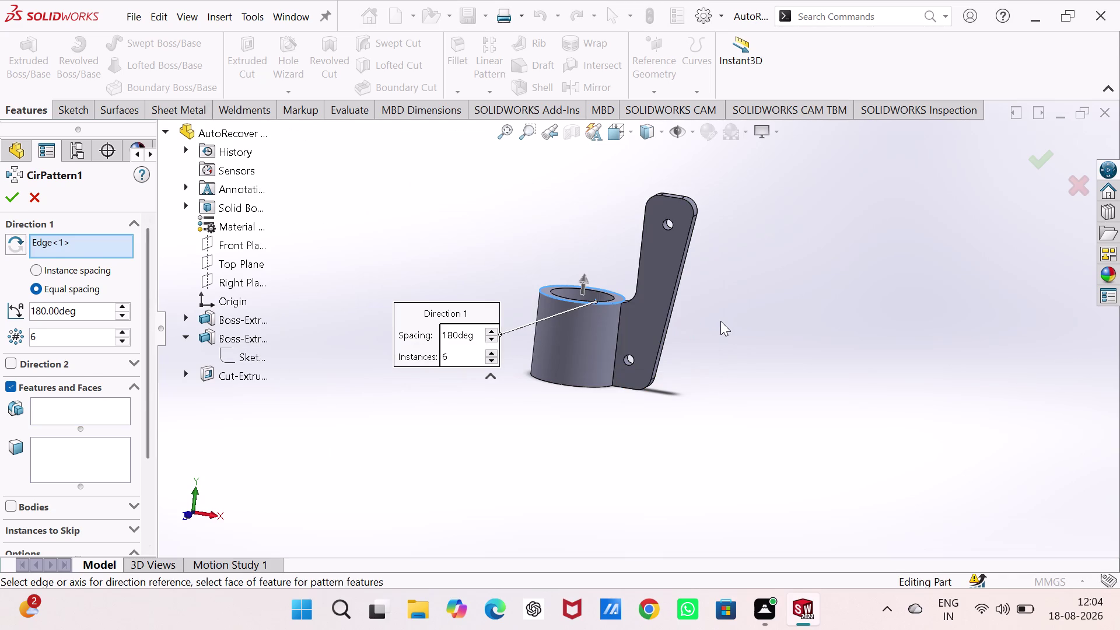
key(Escape)
key(Escape)
click(655, 320)
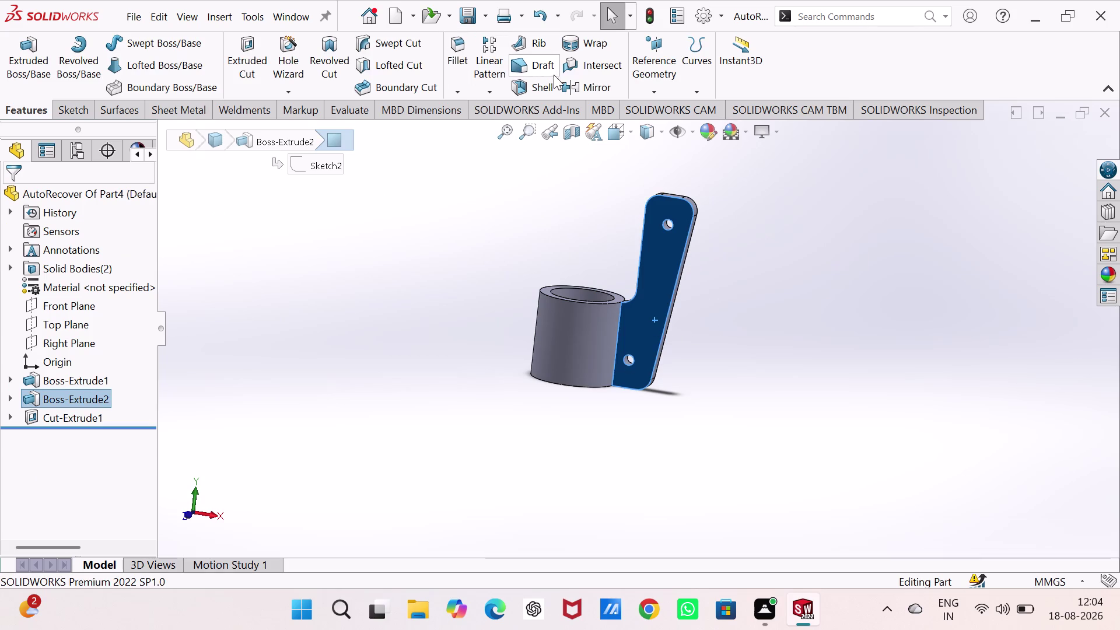
Start a circular pattern about the cylinder edge with a 180° total angle.
click(493, 93)
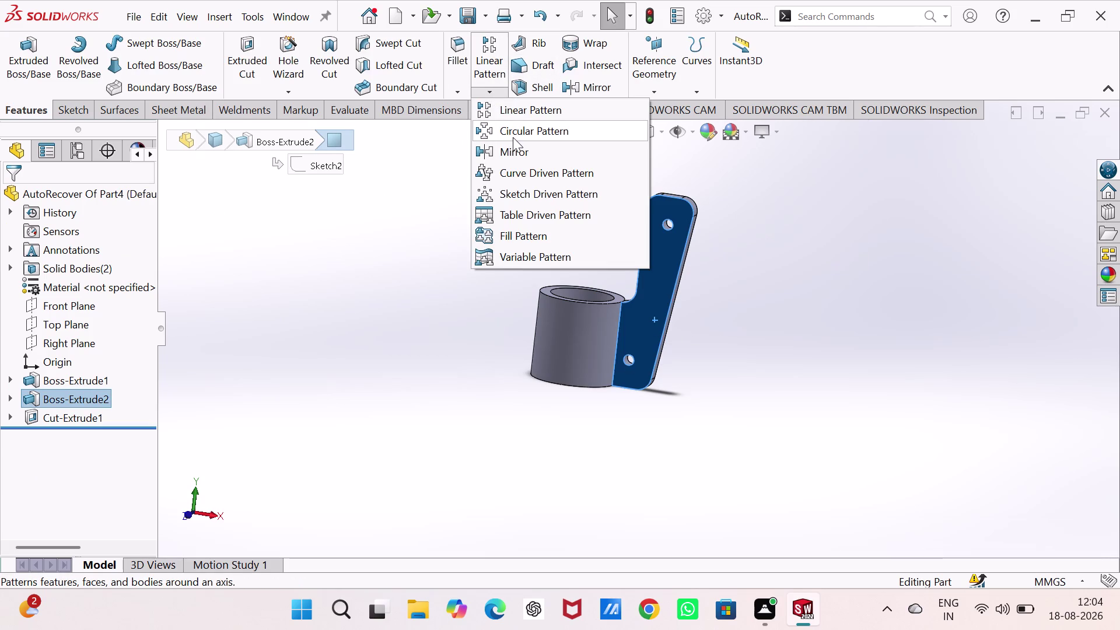
click(512, 132)
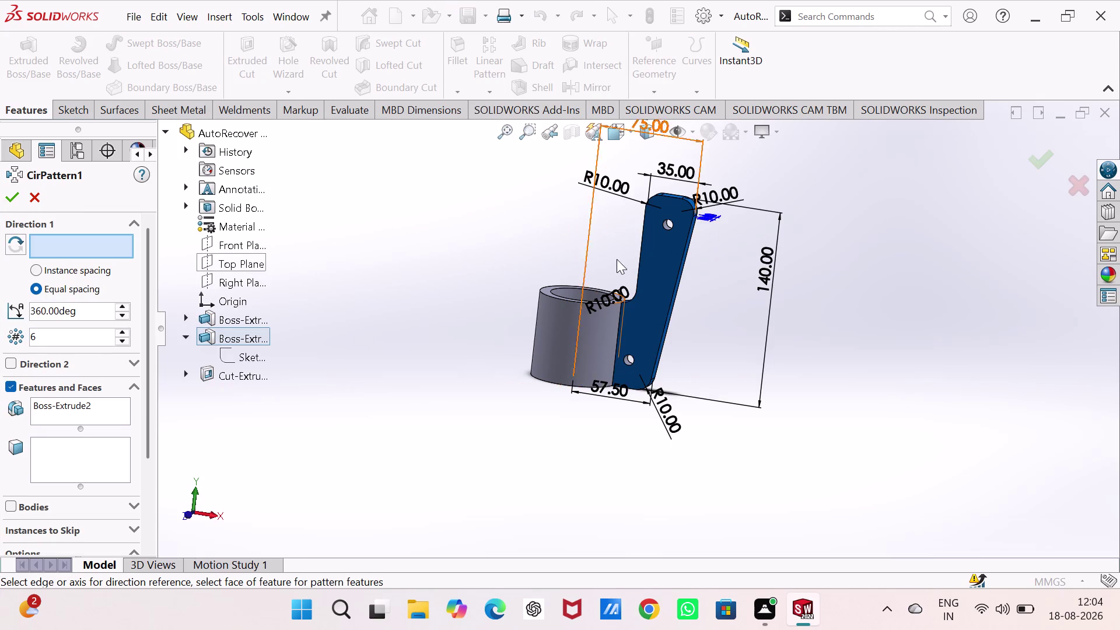
click(559, 298)
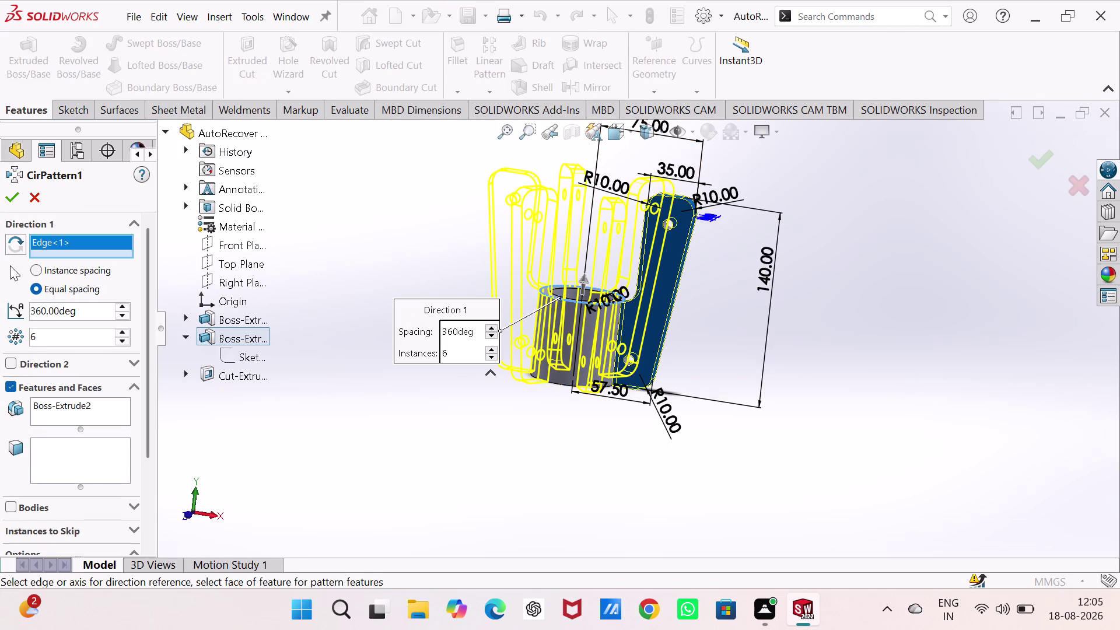
click(86, 344)
key(1)
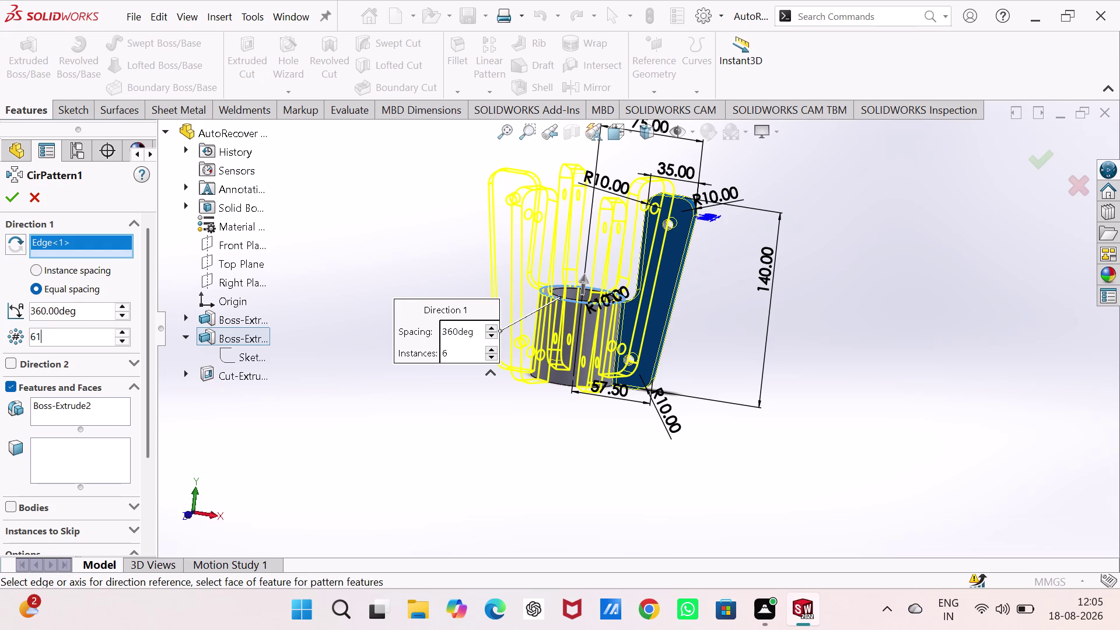
double_click(88, 307)
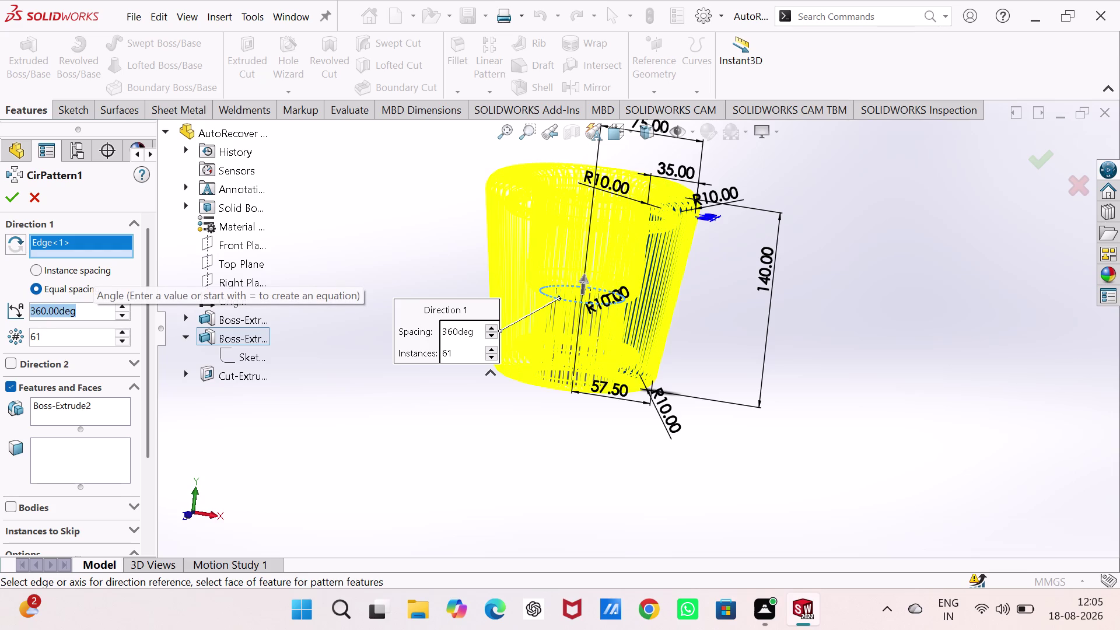
text(1)
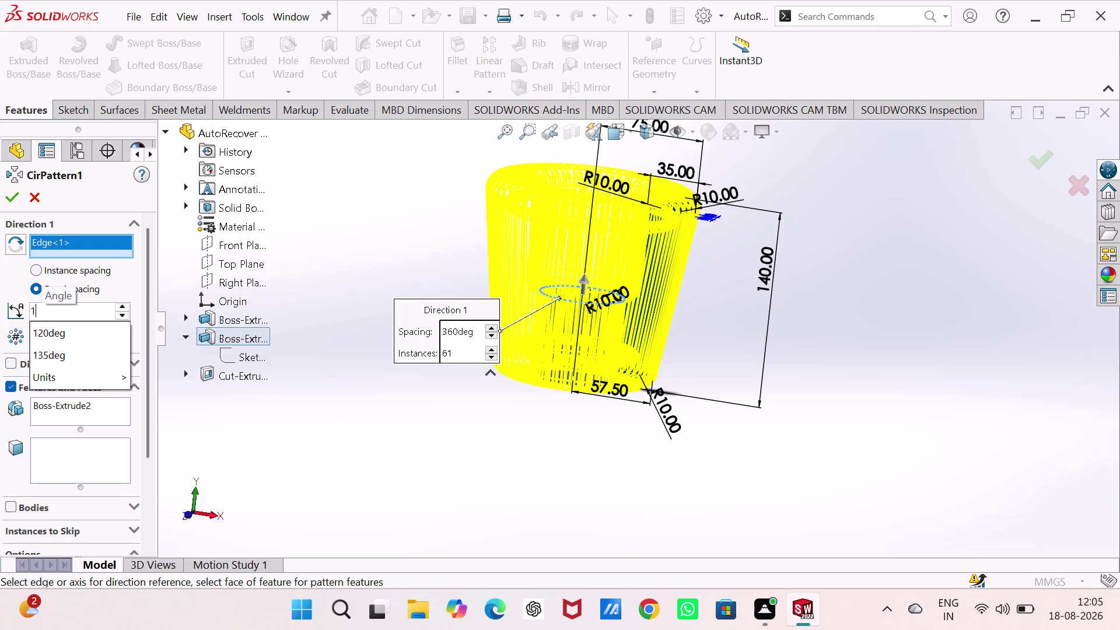
text(80)
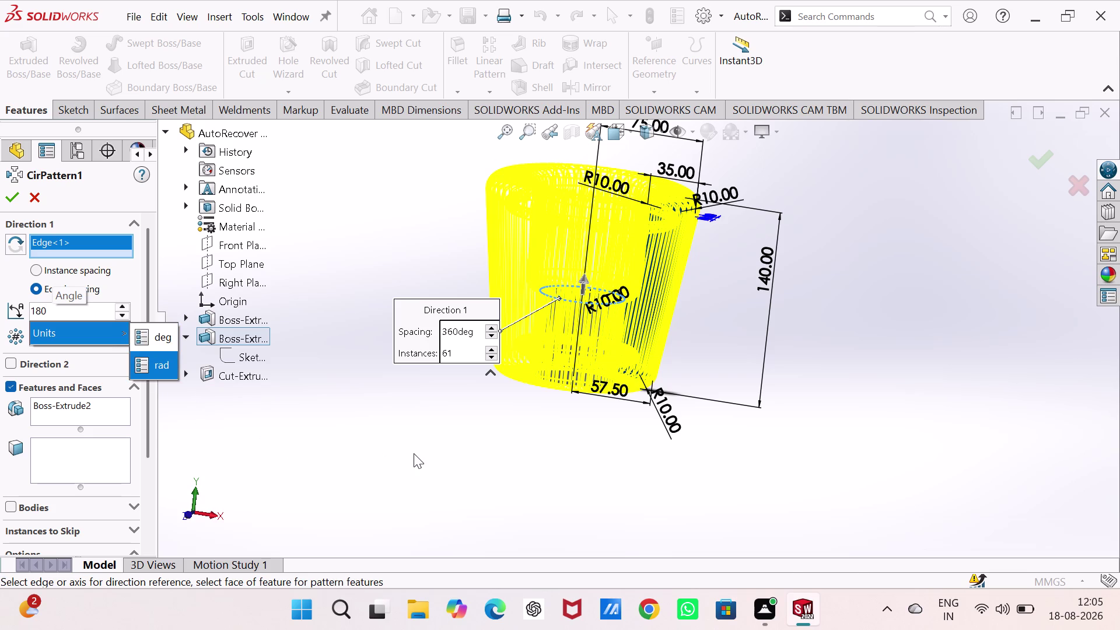
click(414, 454)
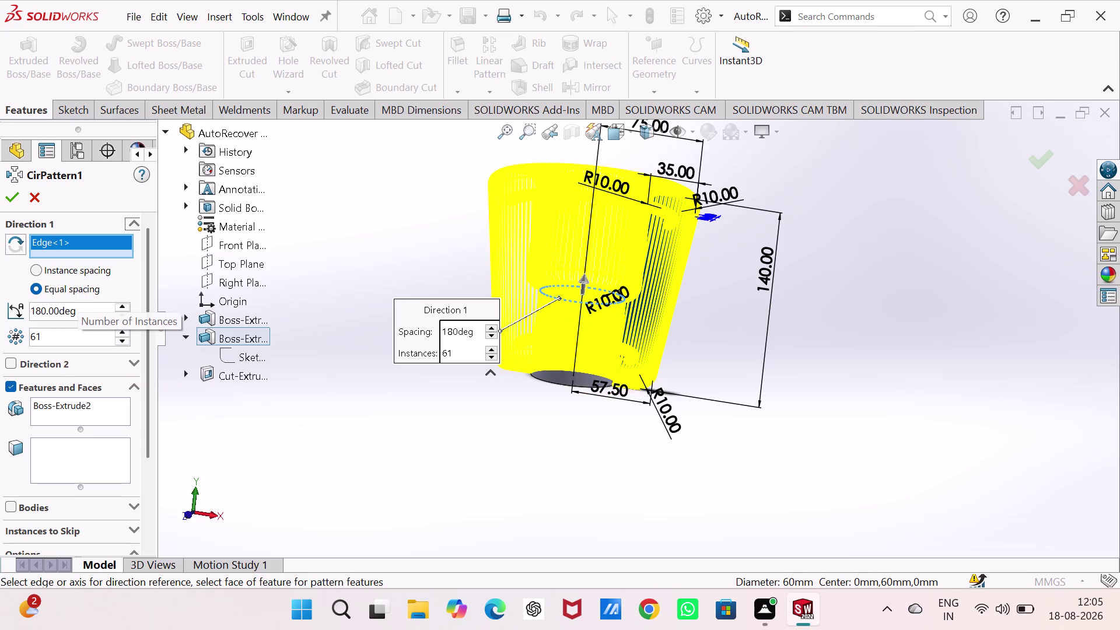
Re-enter the pattern instance count, ending with 61 previewed copies.
double_click(71, 336)
key(1)
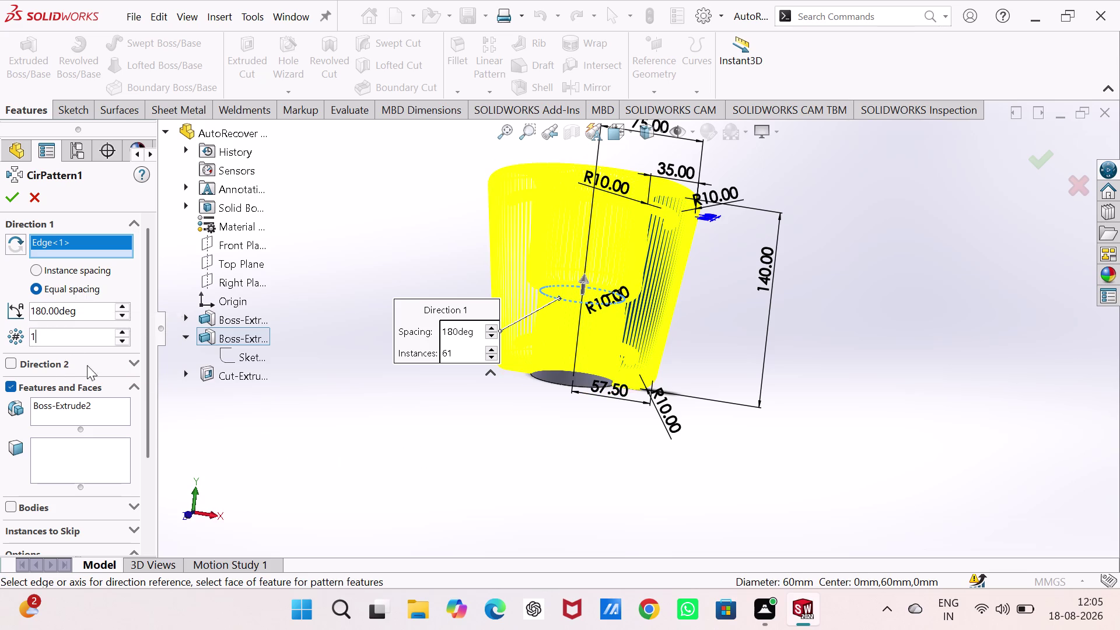
click(387, 448)
double_click(386, 449)
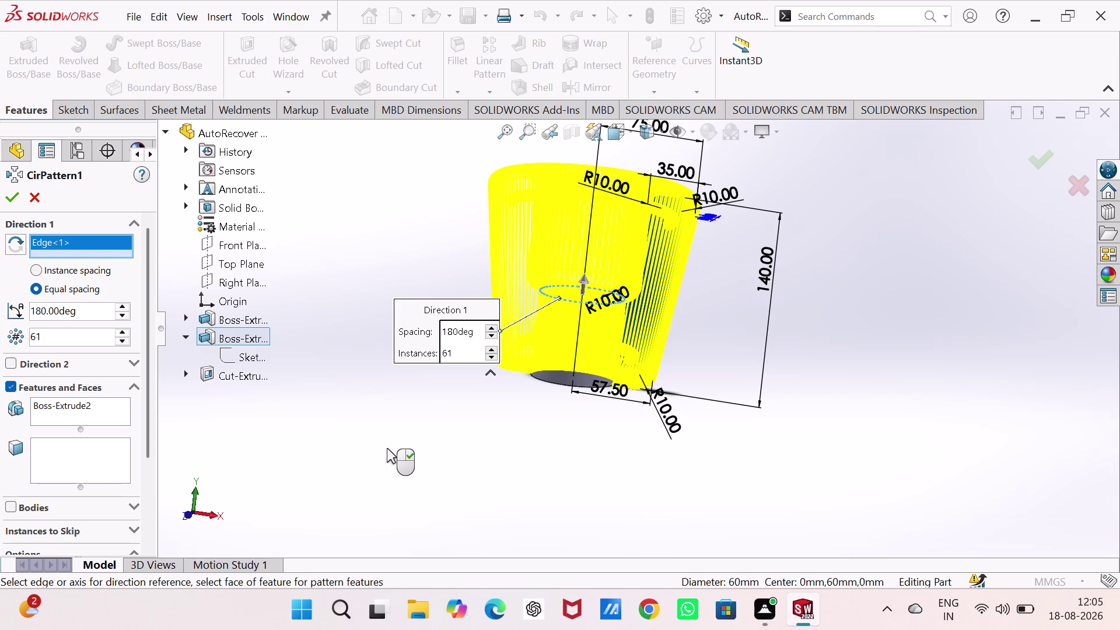
click(85, 340)
key(1)
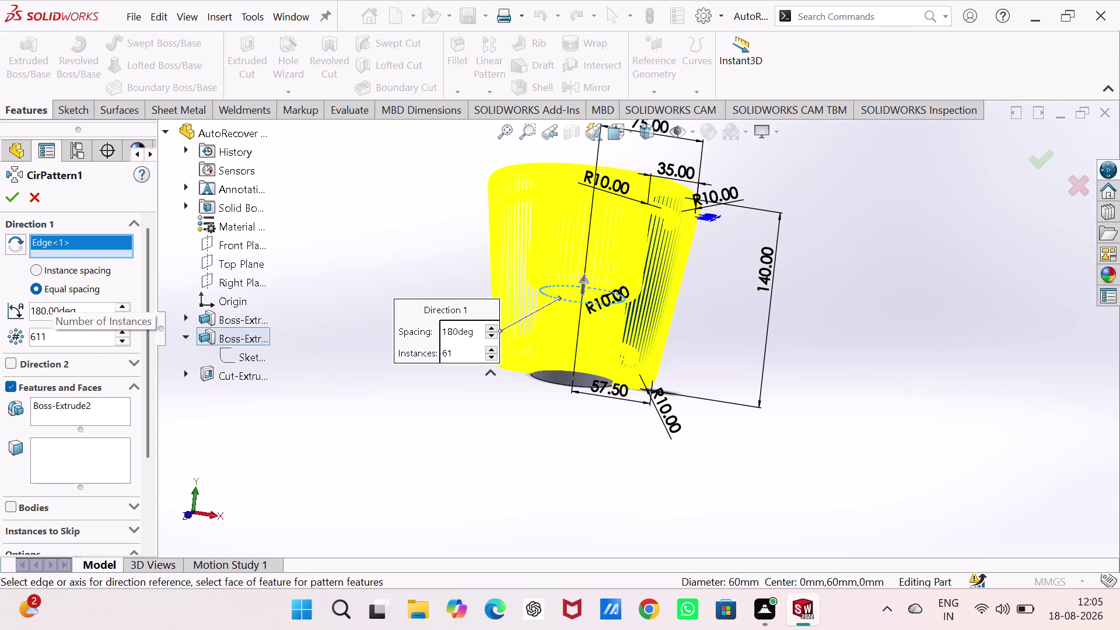
key(BackSpace)
key(BackSpace)
key(BackSpace)
key(1)
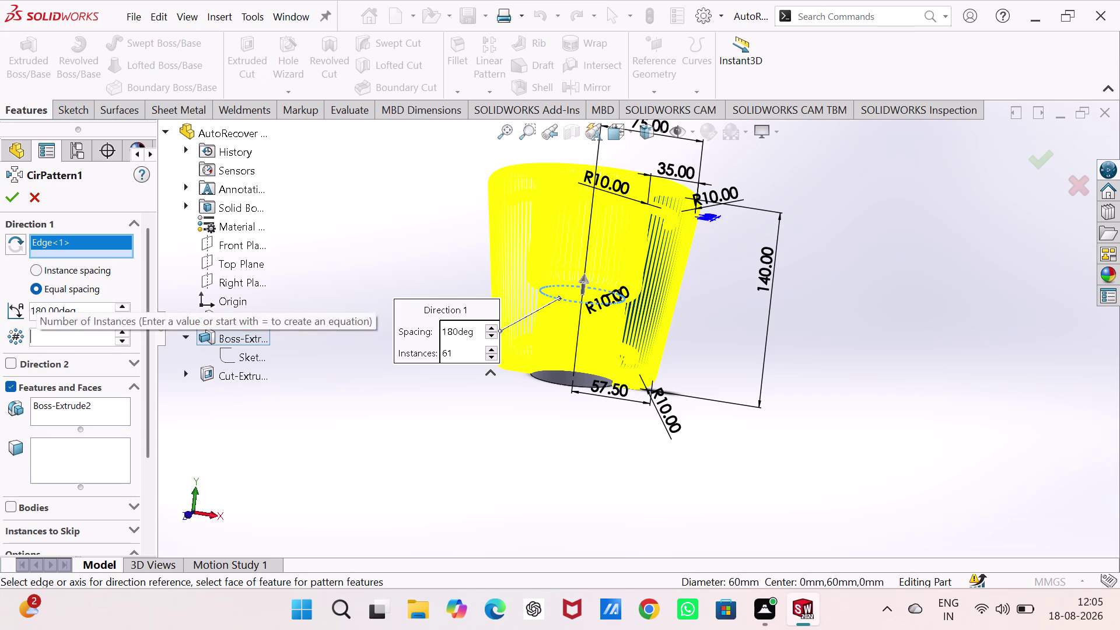
click(338, 478)
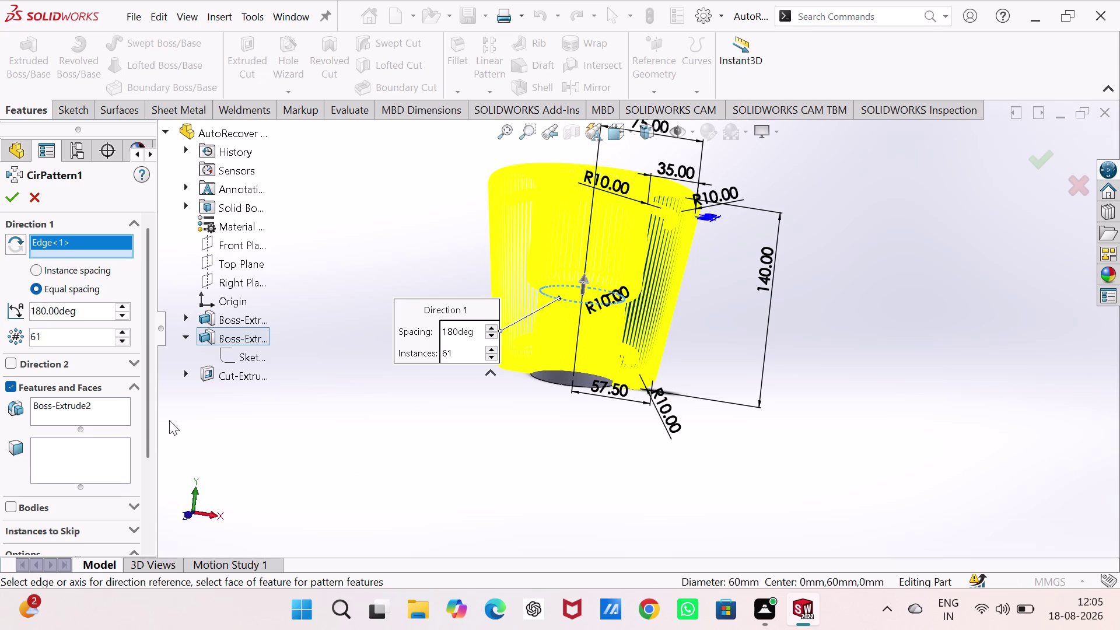
Lower the circular pattern Instances from 61 to 2 with the spinner.
click(122, 344)
triple_click(122, 344)
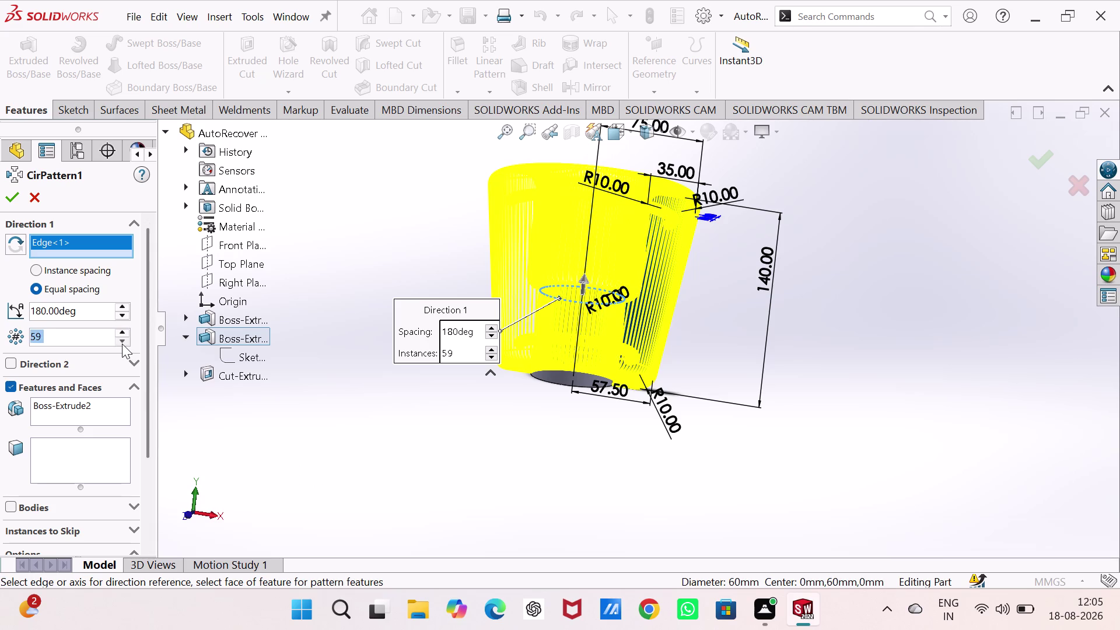
click(122, 344)
triple_click(122, 343)
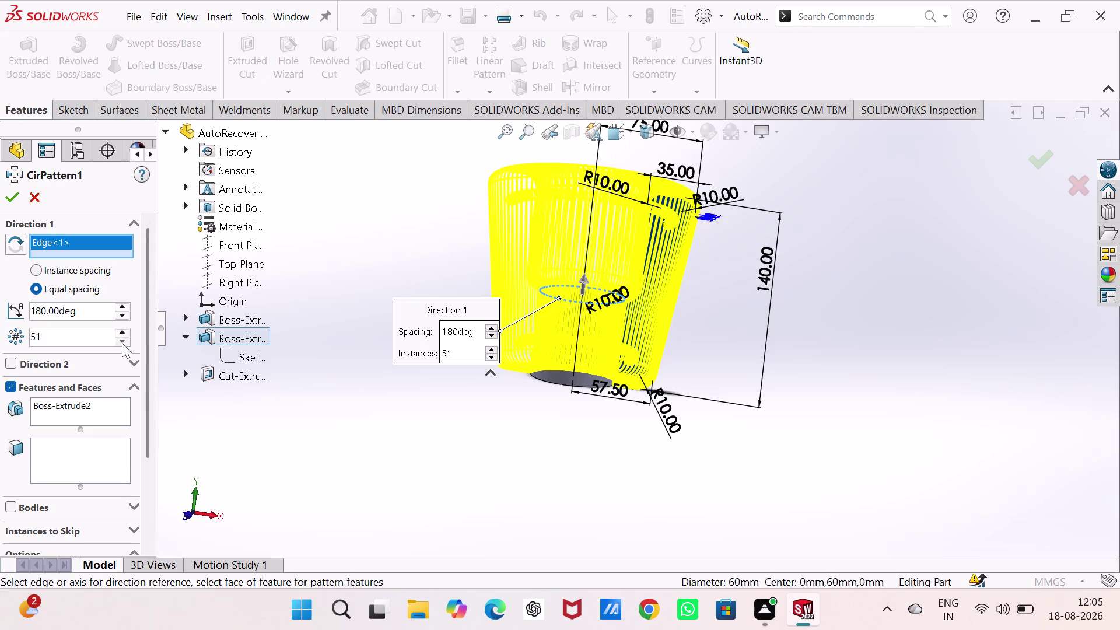
triple_click(122, 343)
triple_click(122, 343)
triple_click(122, 343)
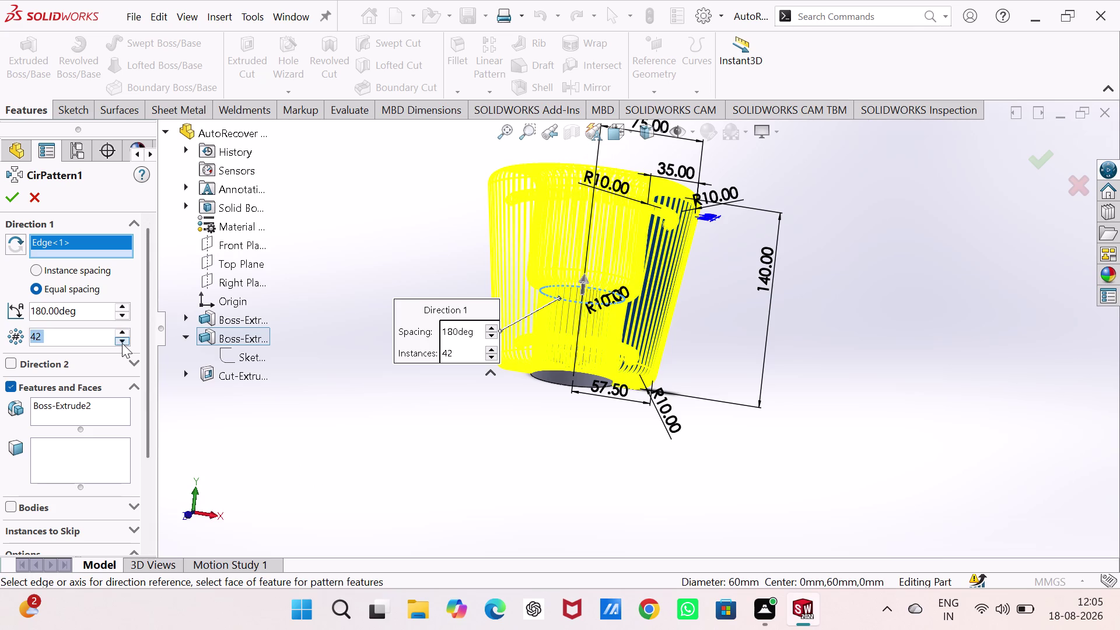
triple_click(122, 343)
triple_click(122, 343)
triple_click(122, 343)
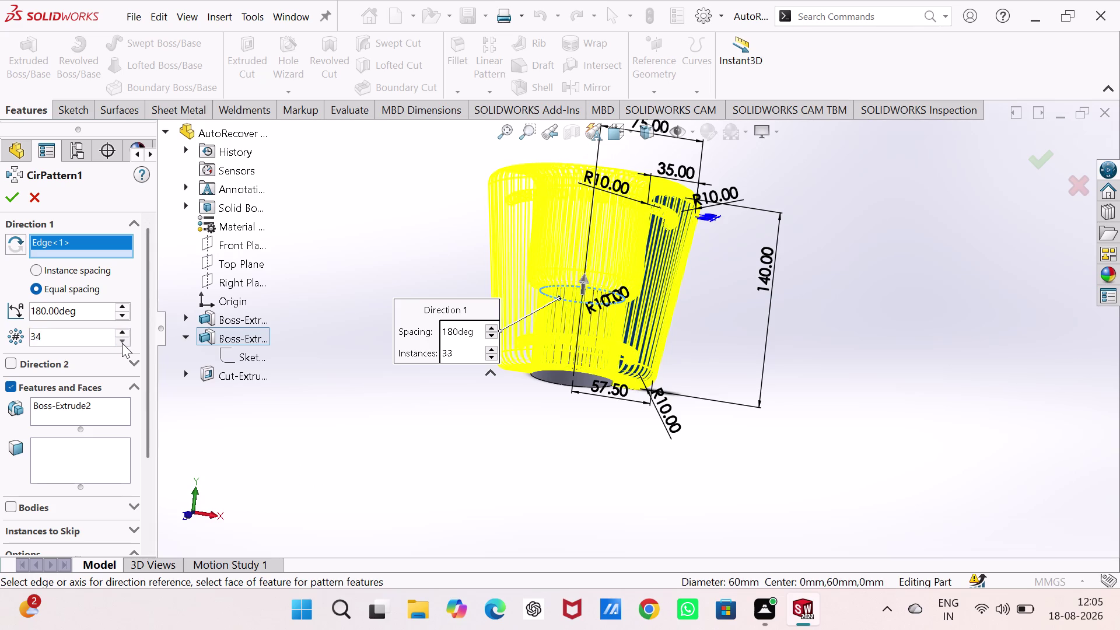
triple_click(122, 343)
triple_click(122, 343)
triple_click(122, 343)
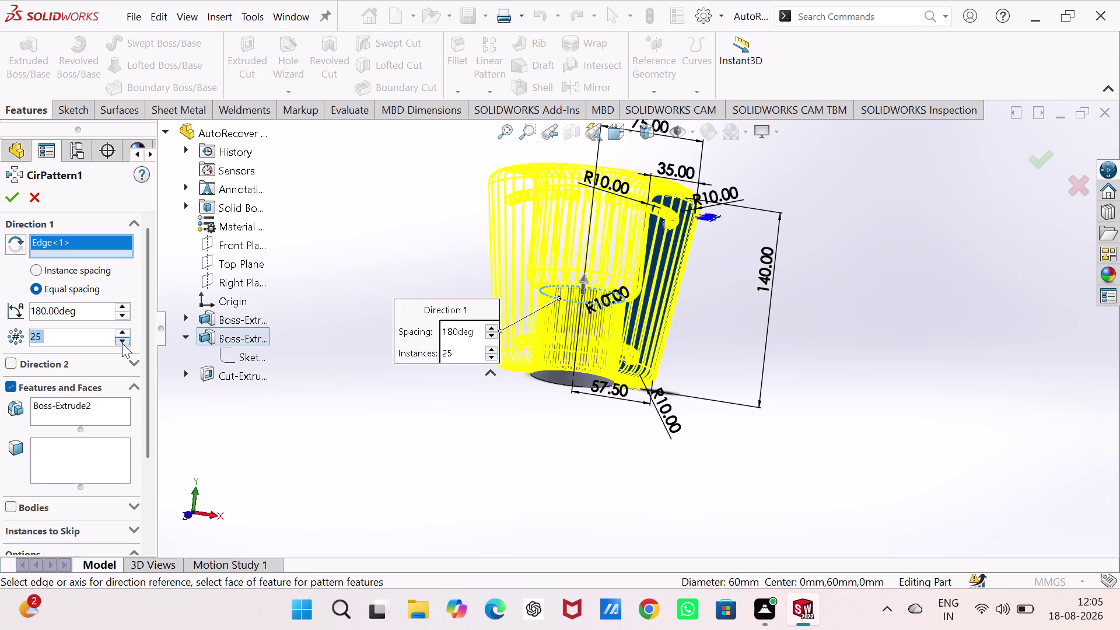
triple_click(122, 343)
triple_click(122, 343)
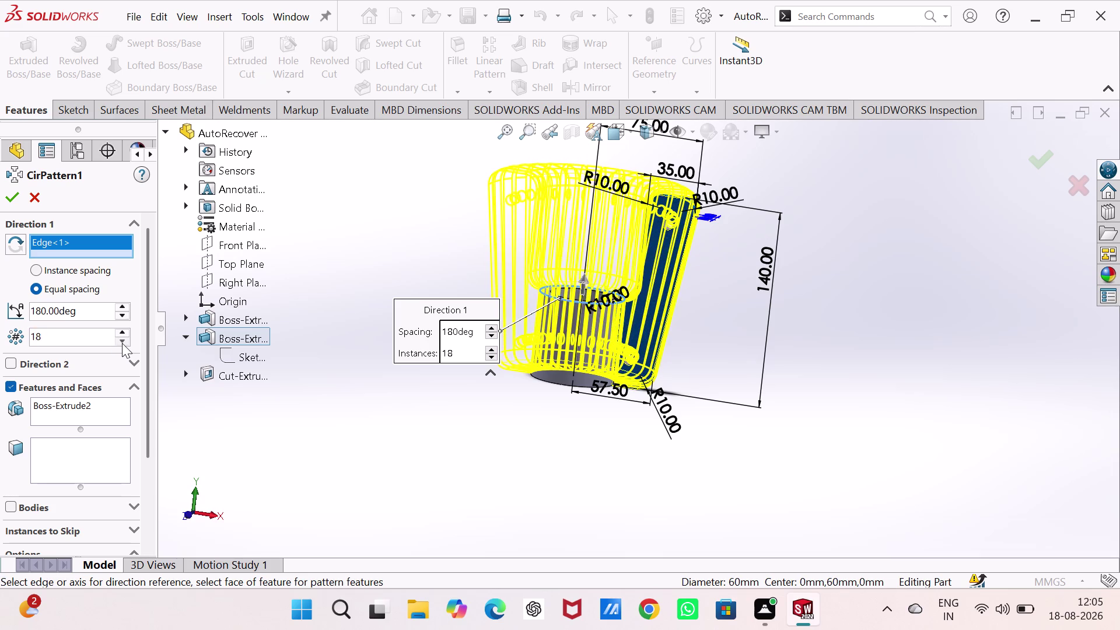
triple_click(122, 343)
triple_click(122, 343)
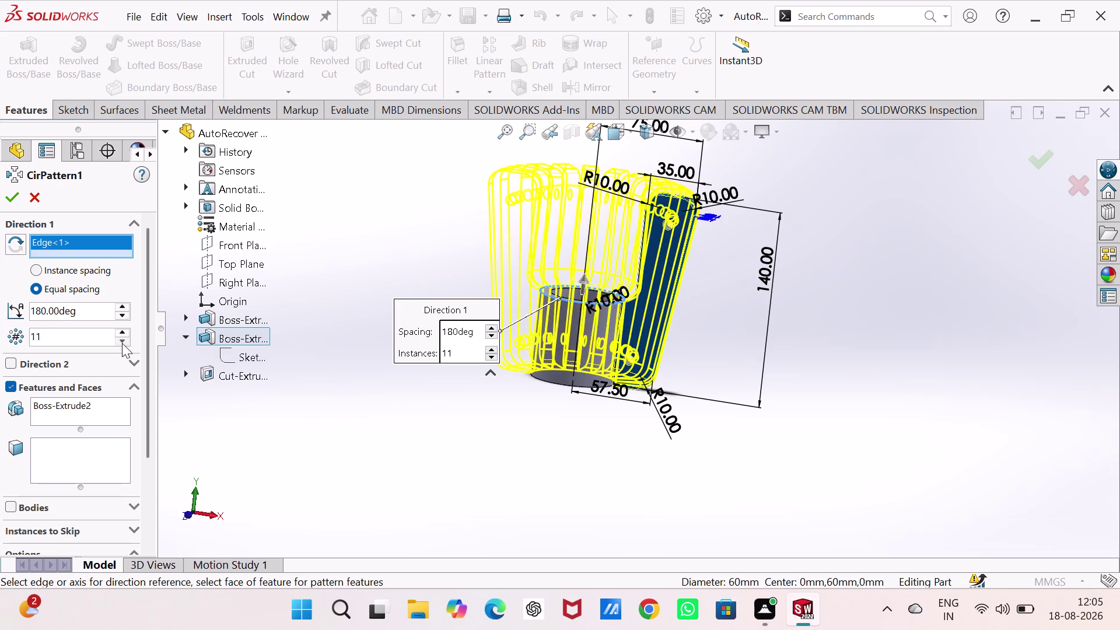
triple_click(122, 343)
triple_click(122, 343)
double_click(122, 343)
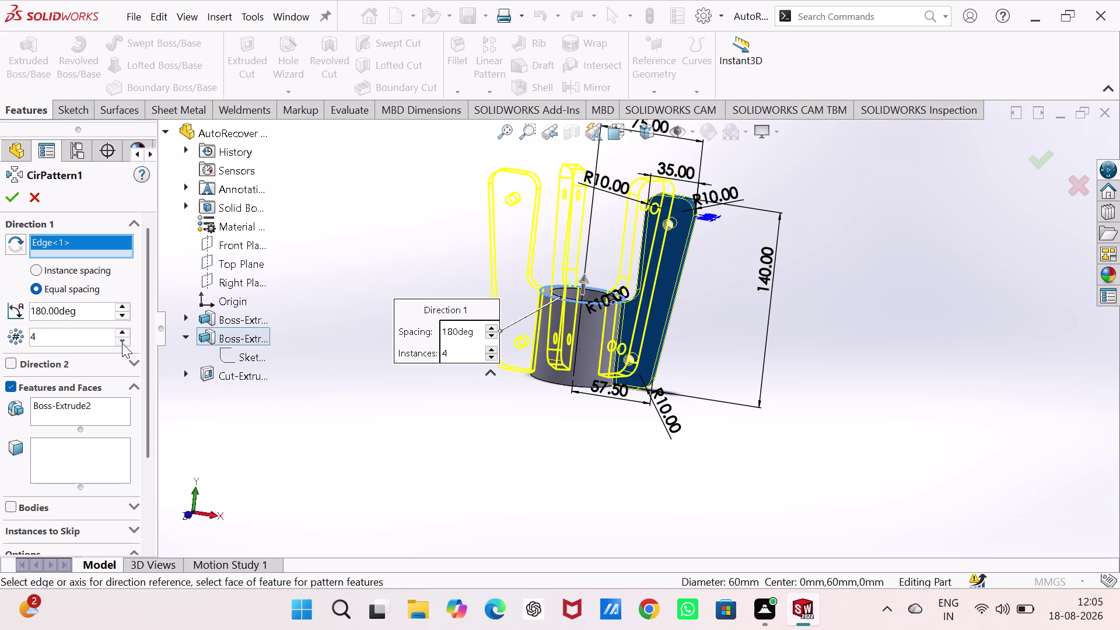
click(121, 343)
click(122, 343)
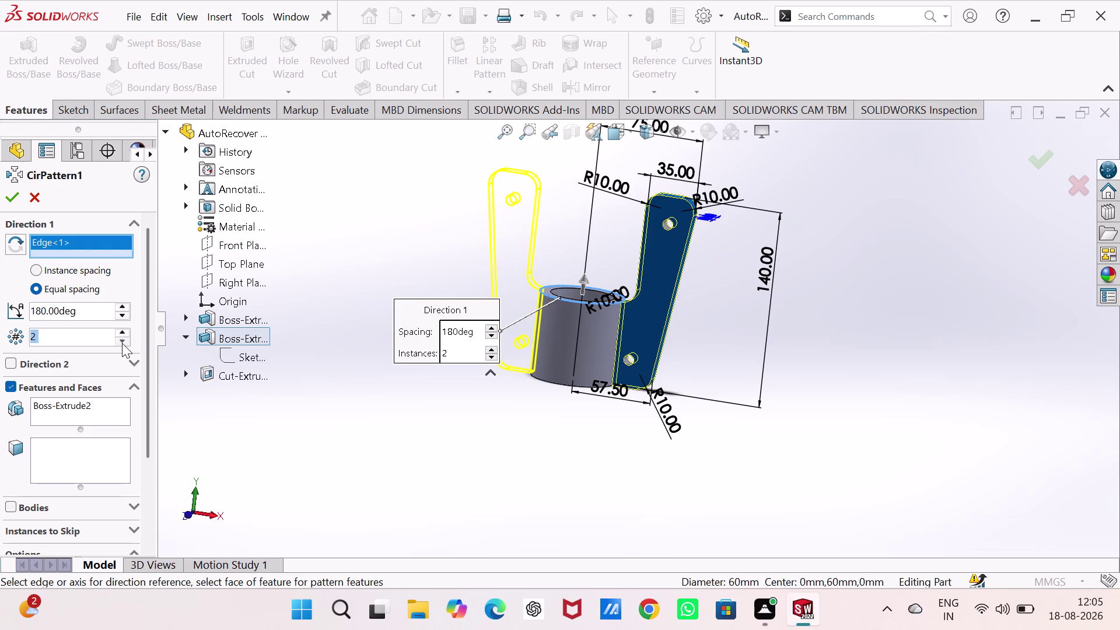
click(122, 343)
Apply the pattern, dismiss the rebuild error, and cancel the circular pattern.
click(15, 198)
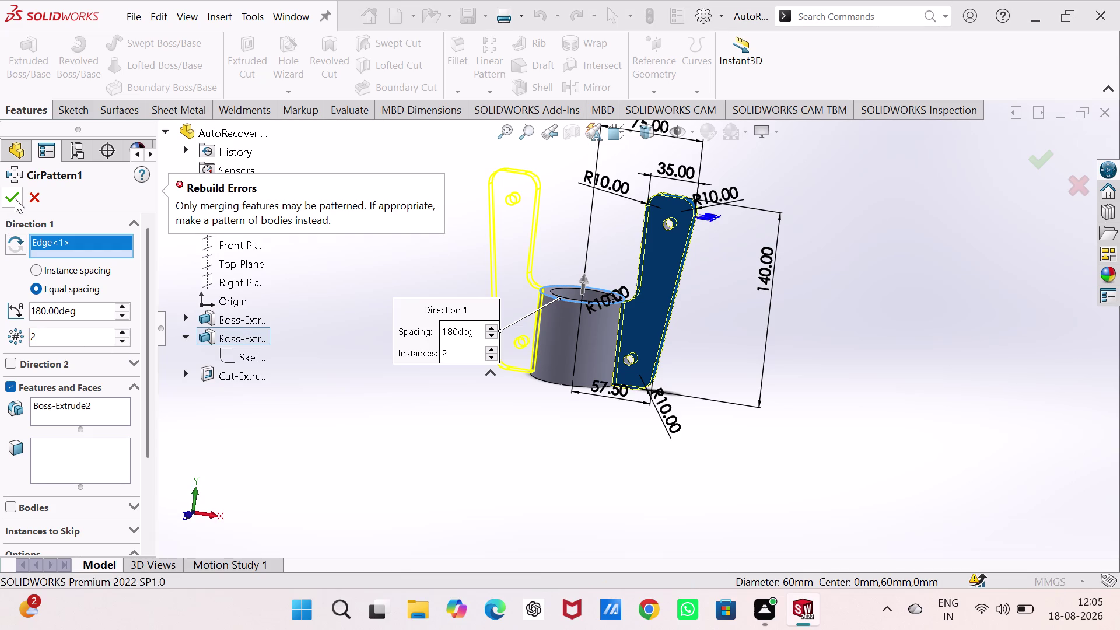
key(Escape)
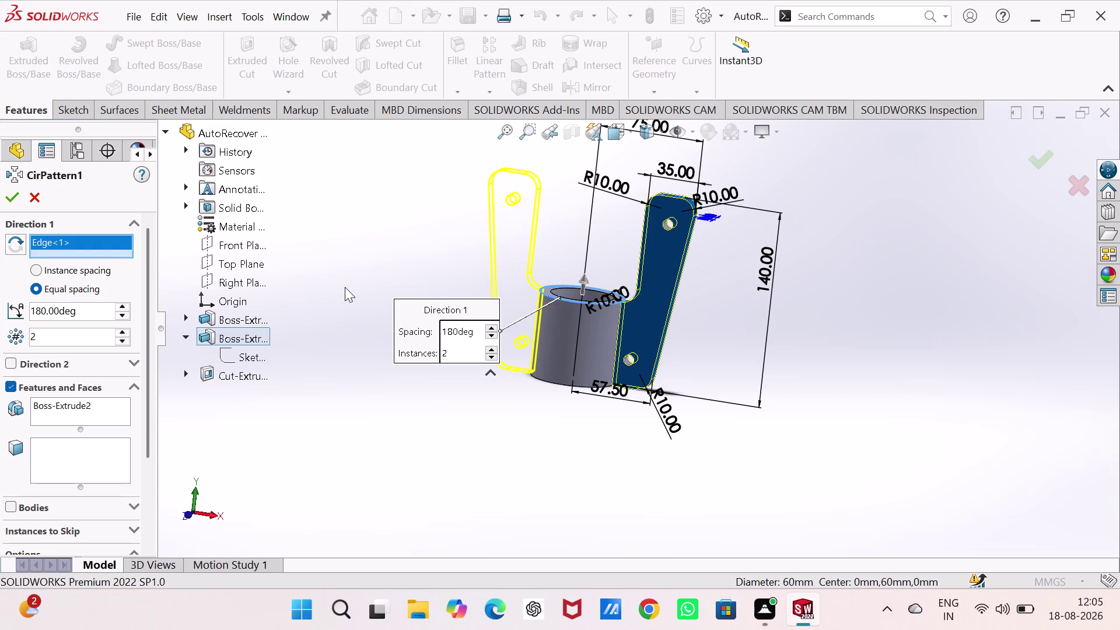
key(Escape)
Select the Front Plane, view it head-on, open Sketch4 on it, and start Mirror Entities.
click(378, 342)
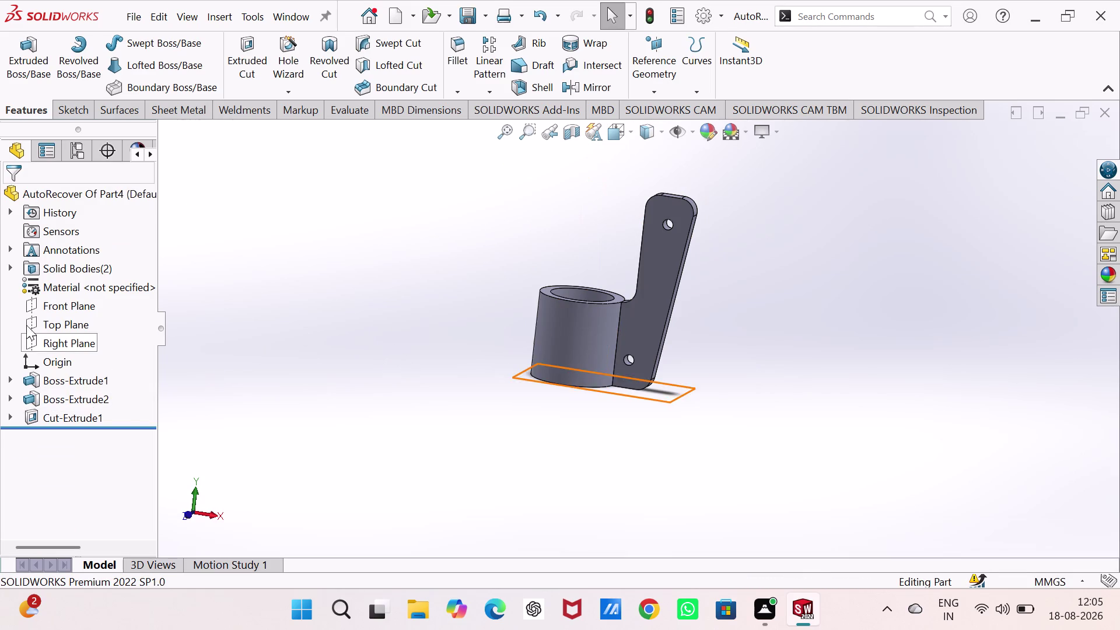
click(47, 307)
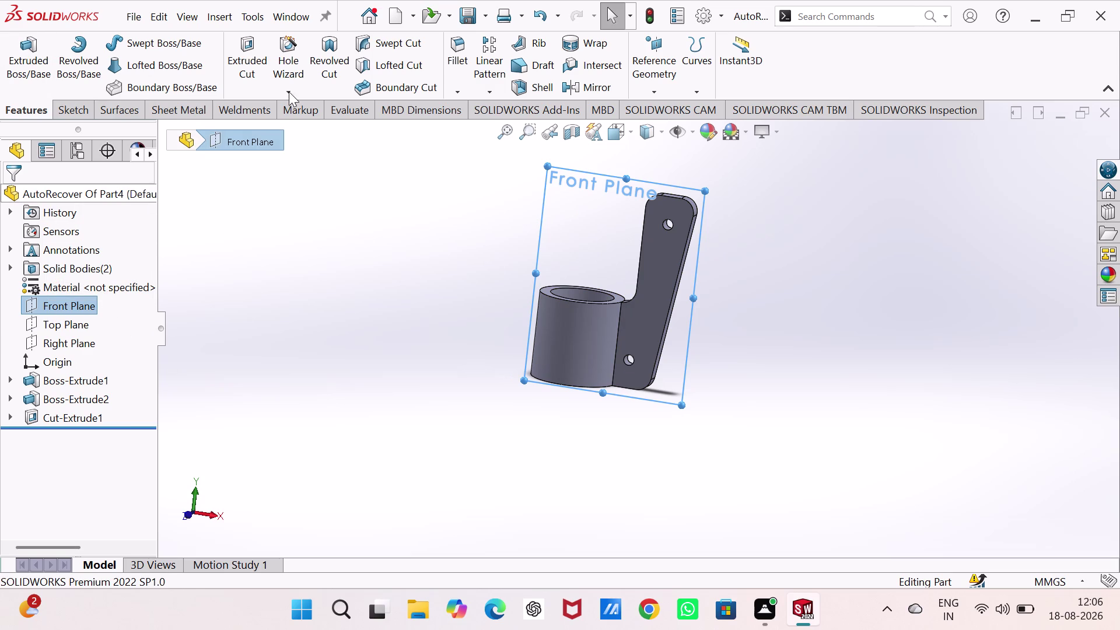
click(610, 219)
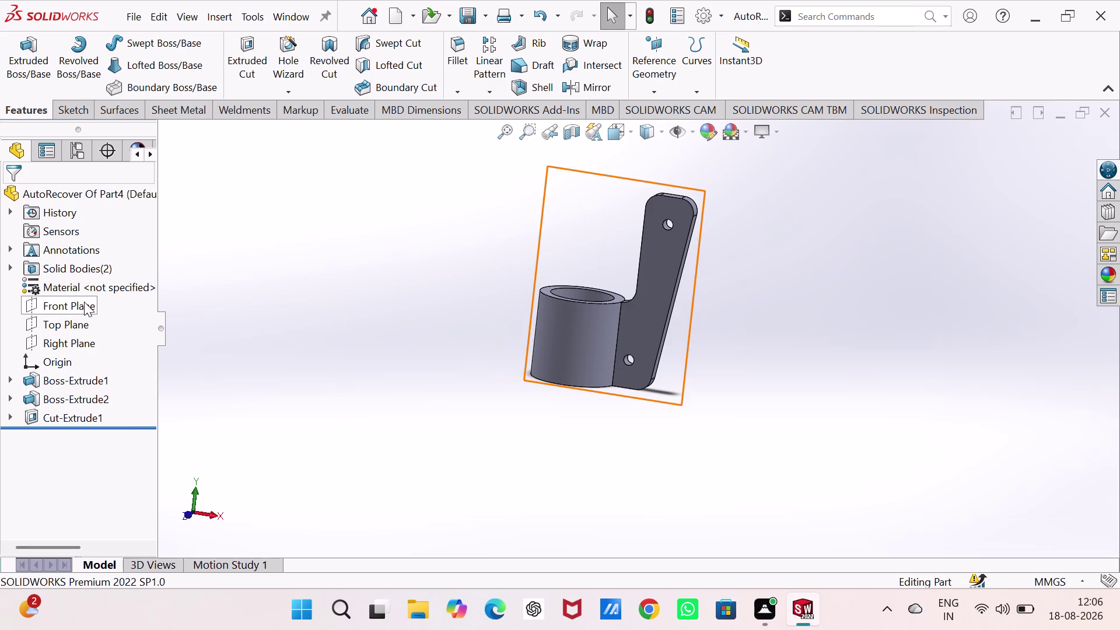
click(84, 302)
click(98, 277)
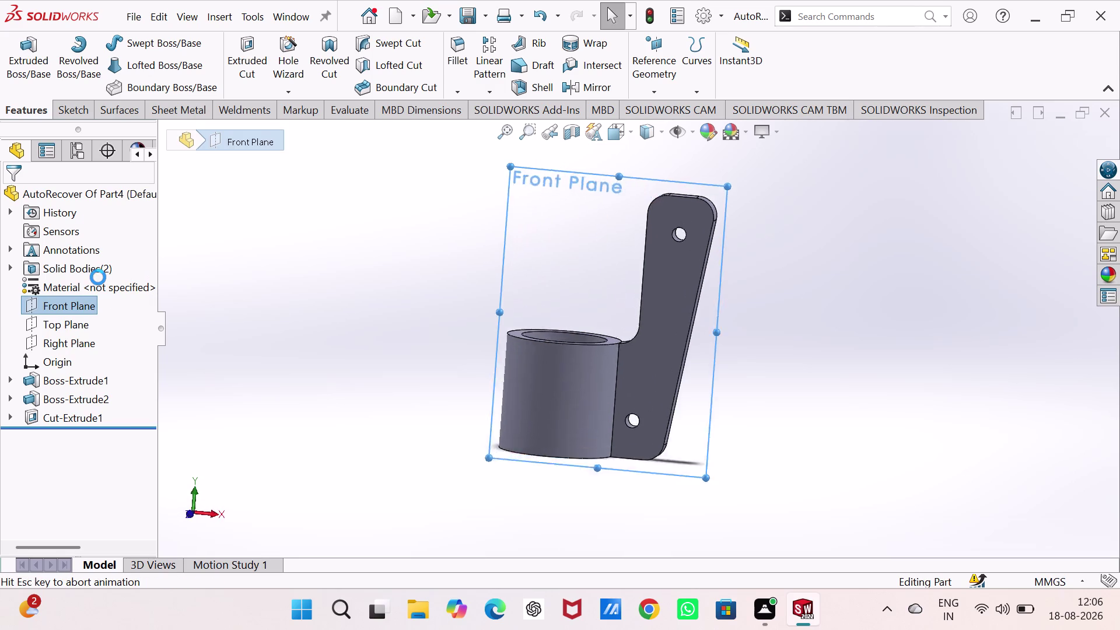
click(598, 206)
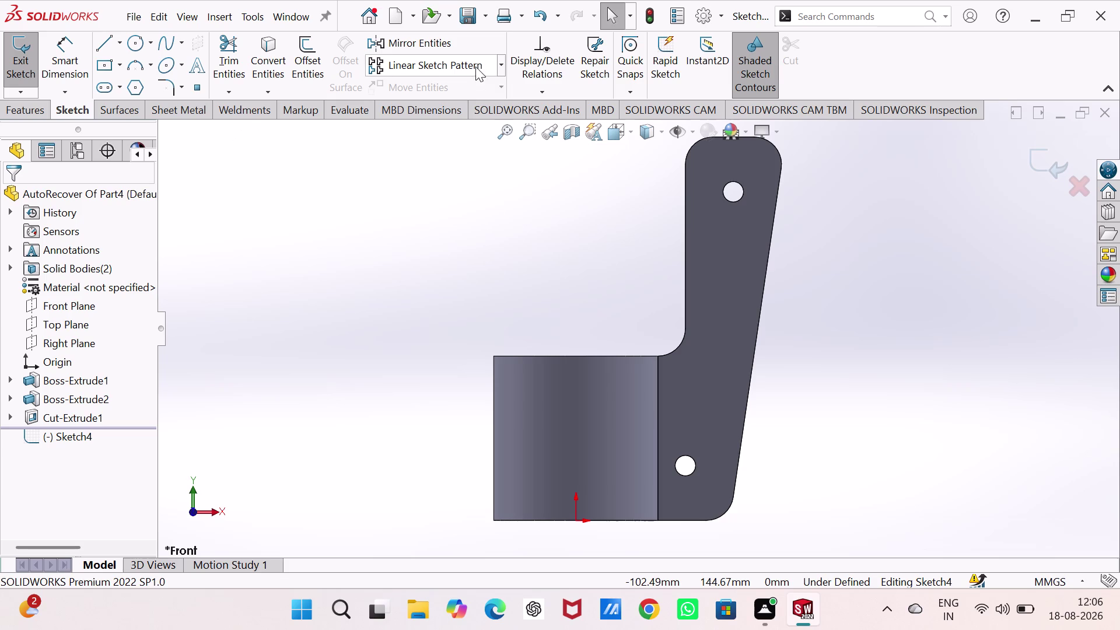
click(468, 49)
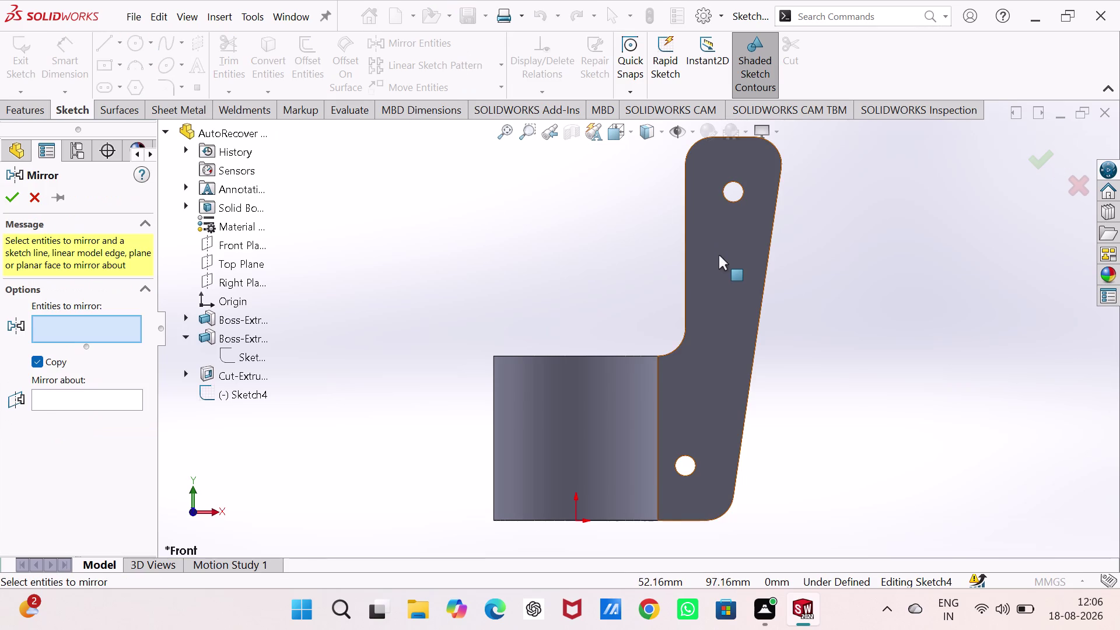
Pick a few arm entities, then cancel the first mirror attempt.
click(684, 252)
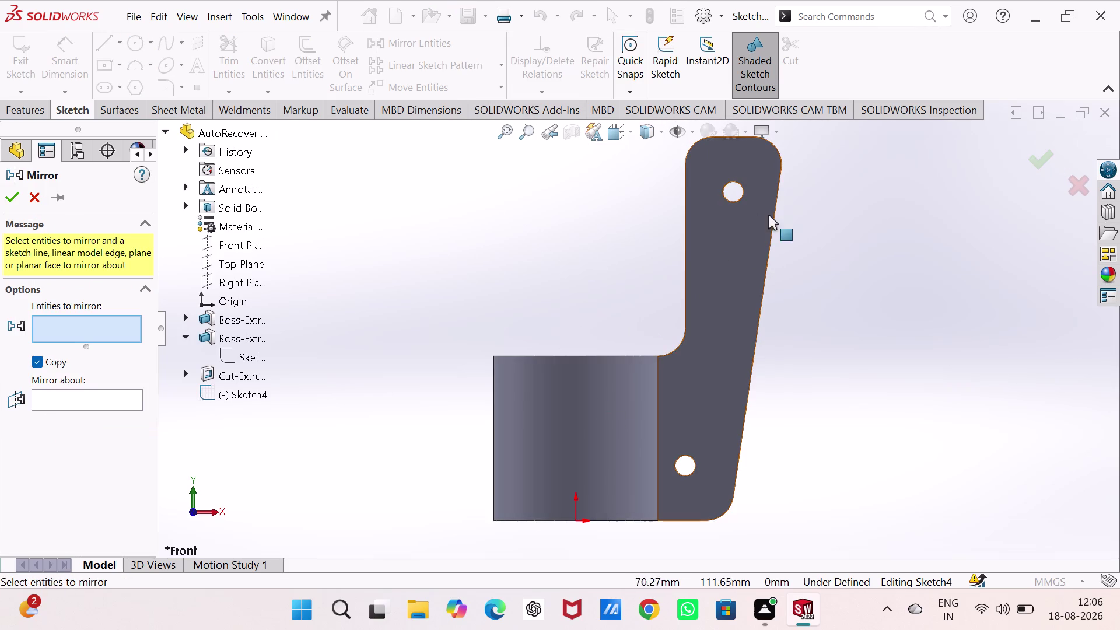
click(744, 193)
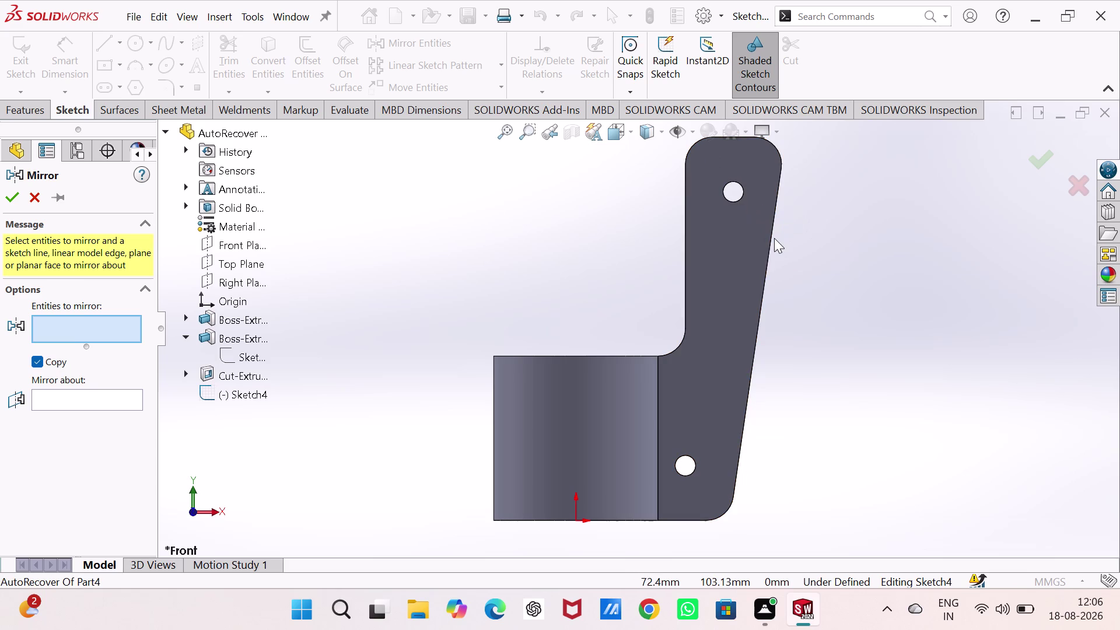
click(775, 238)
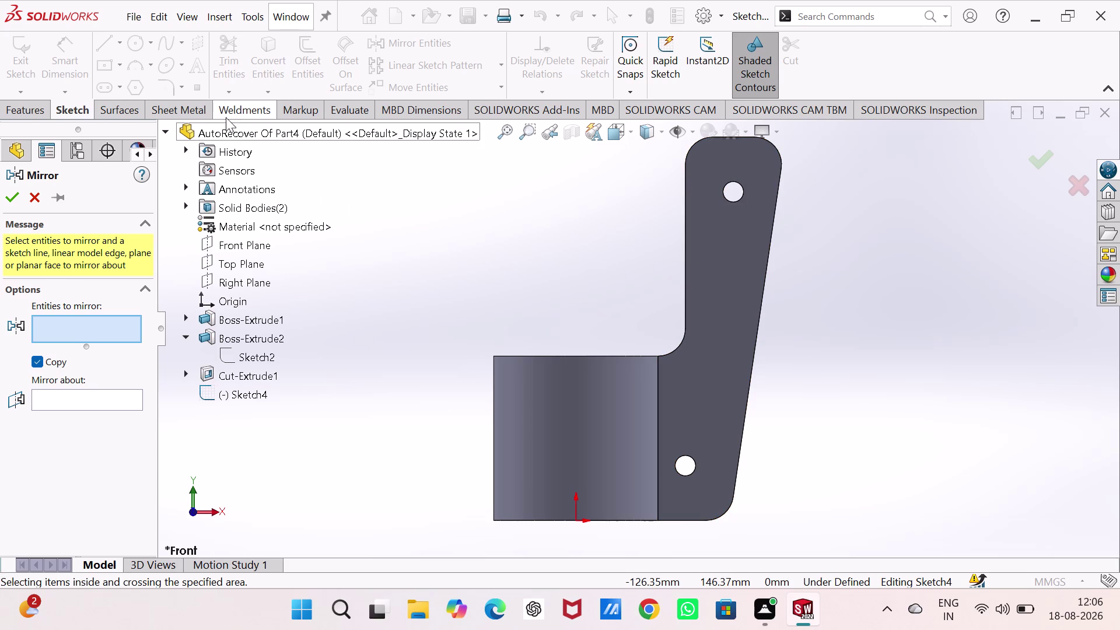
click(33, 203)
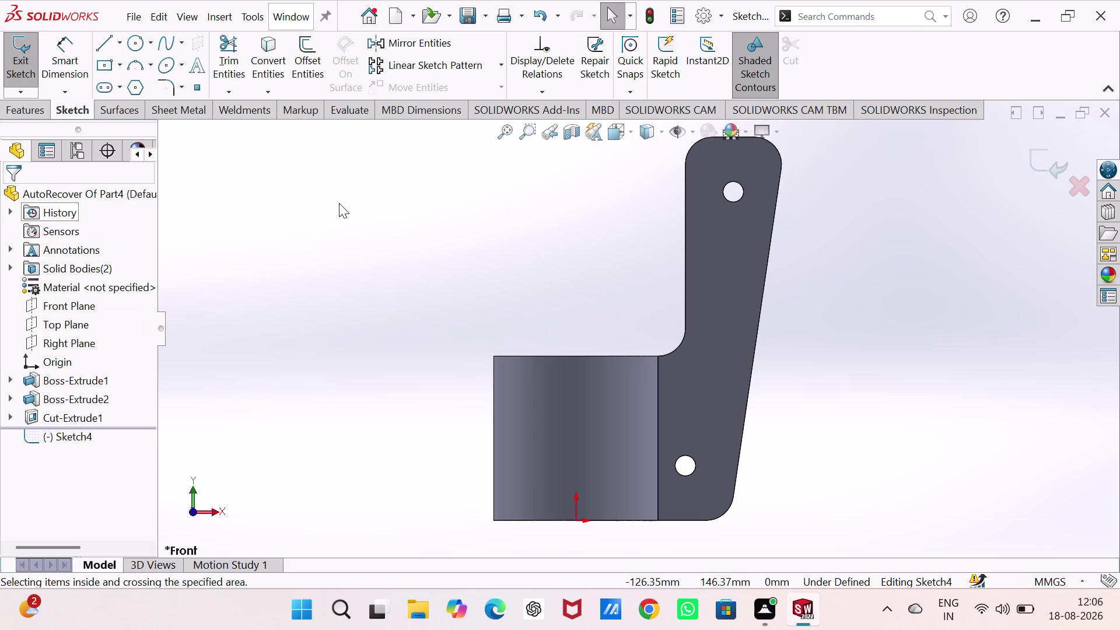
Convert the bracket plate face's outline into the sketch.
drag(367, 198, 364, 205)
click(266, 46)
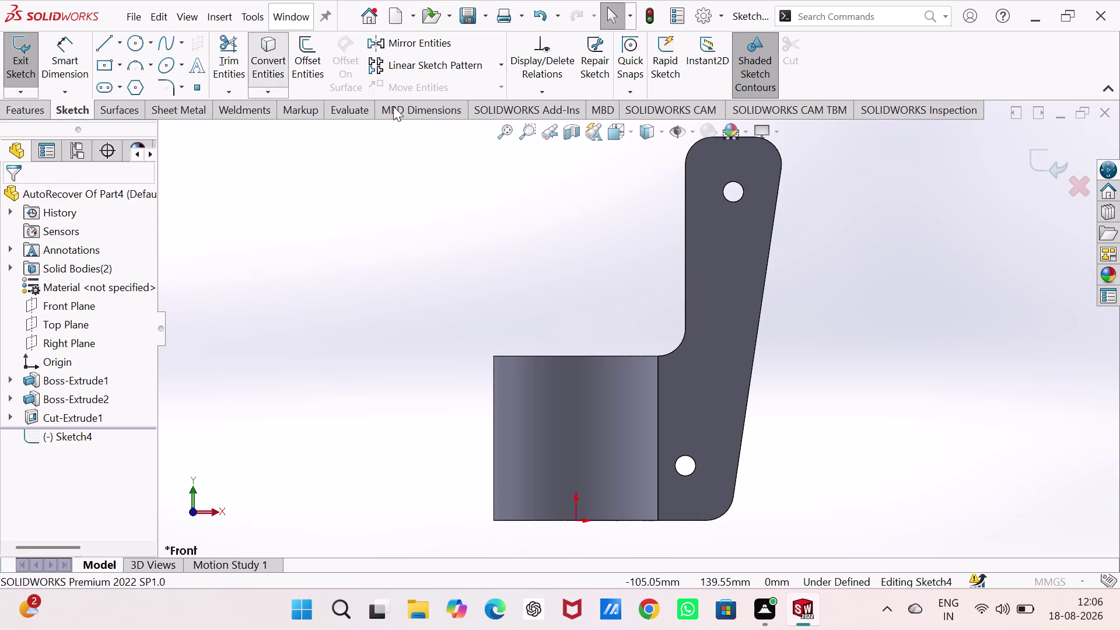
click(715, 257)
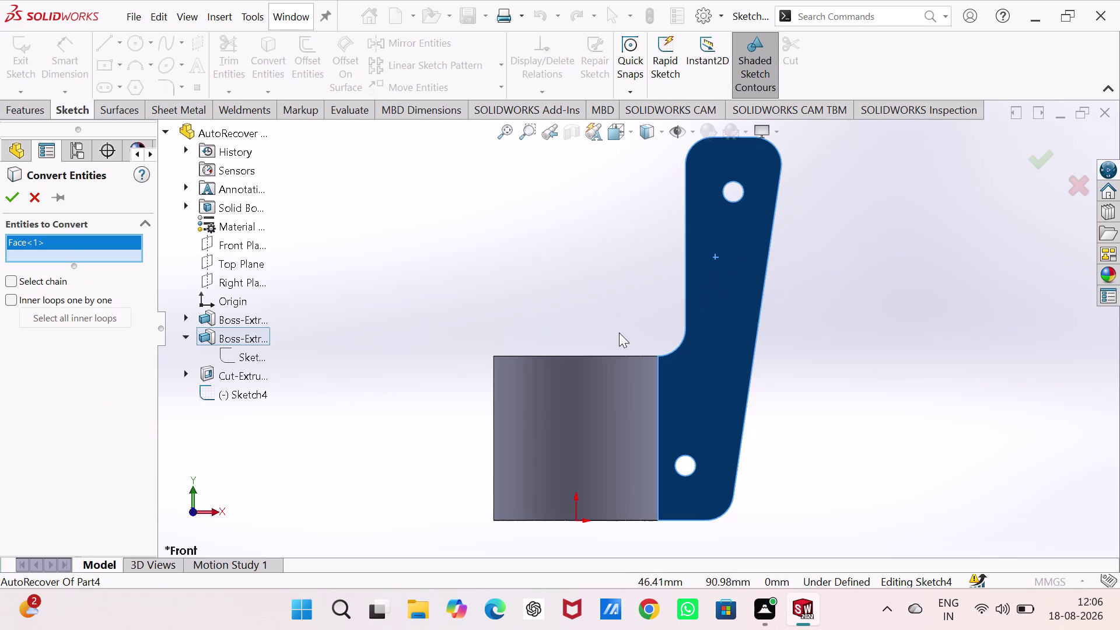
click(12, 196)
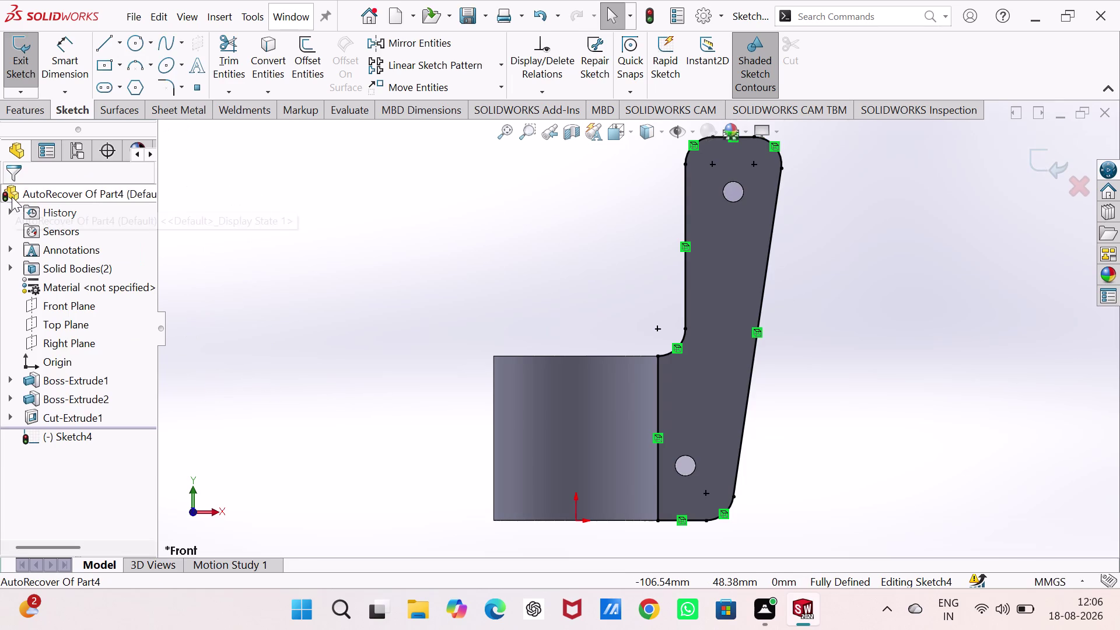
click(321, 175)
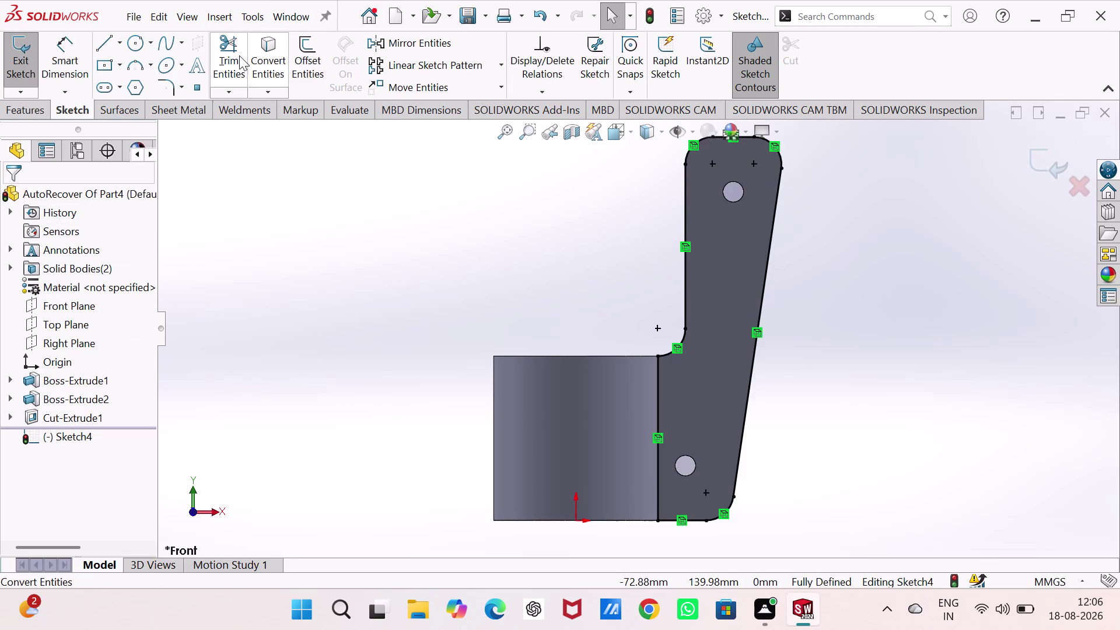
Restart Mirror Entities and add the plate edges, arm top, upper sides and upper hole.
click(451, 49)
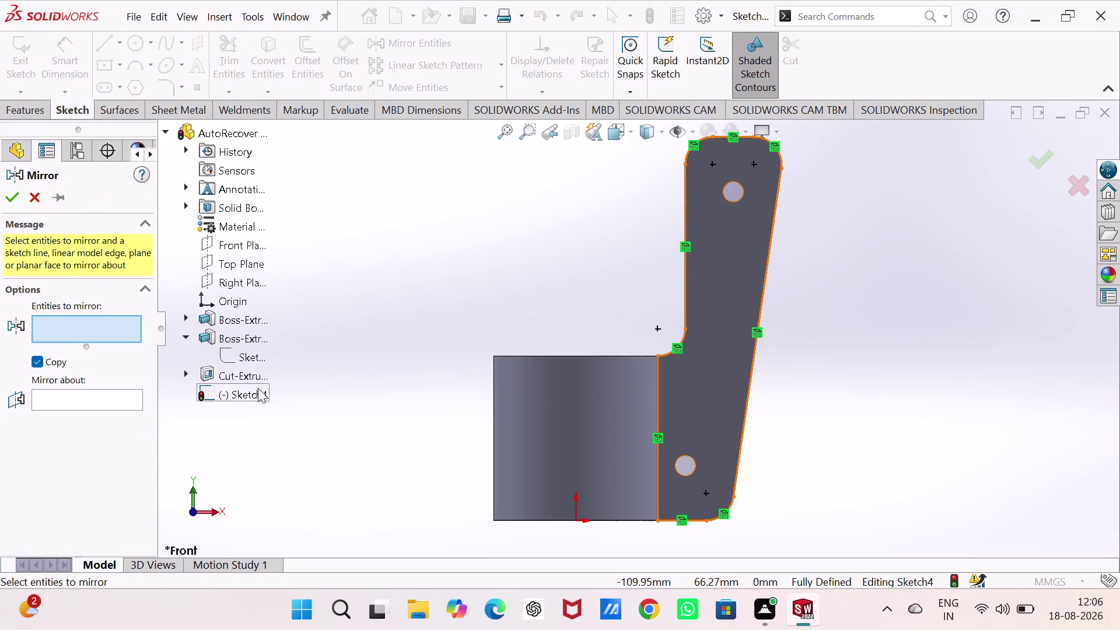
click(258, 388)
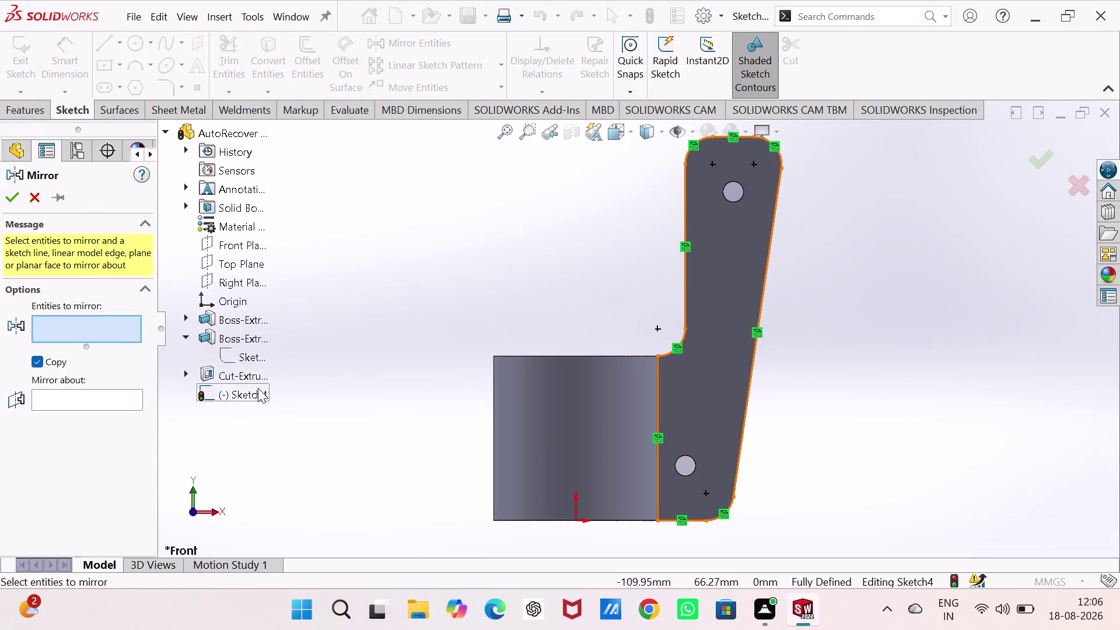
click(258, 388)
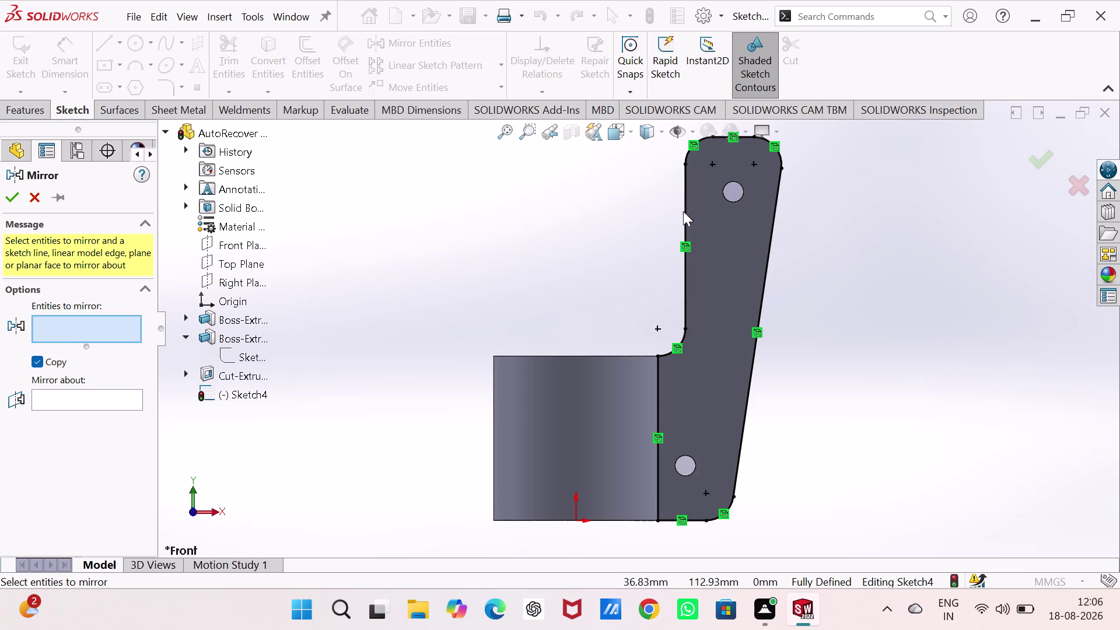
click(685, 207)
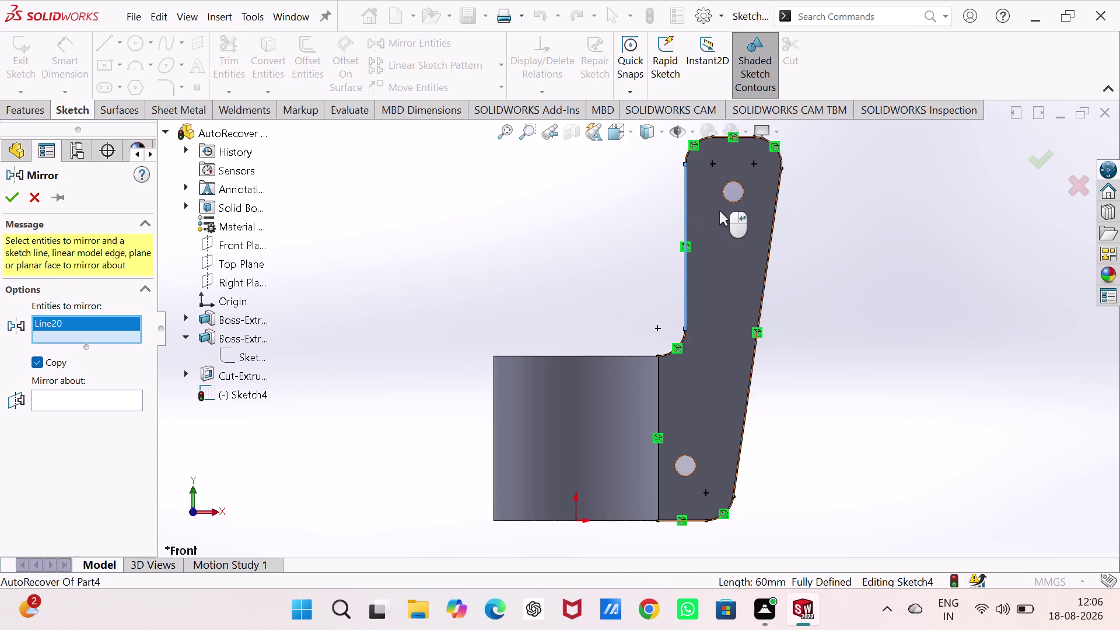
click(773, 224)
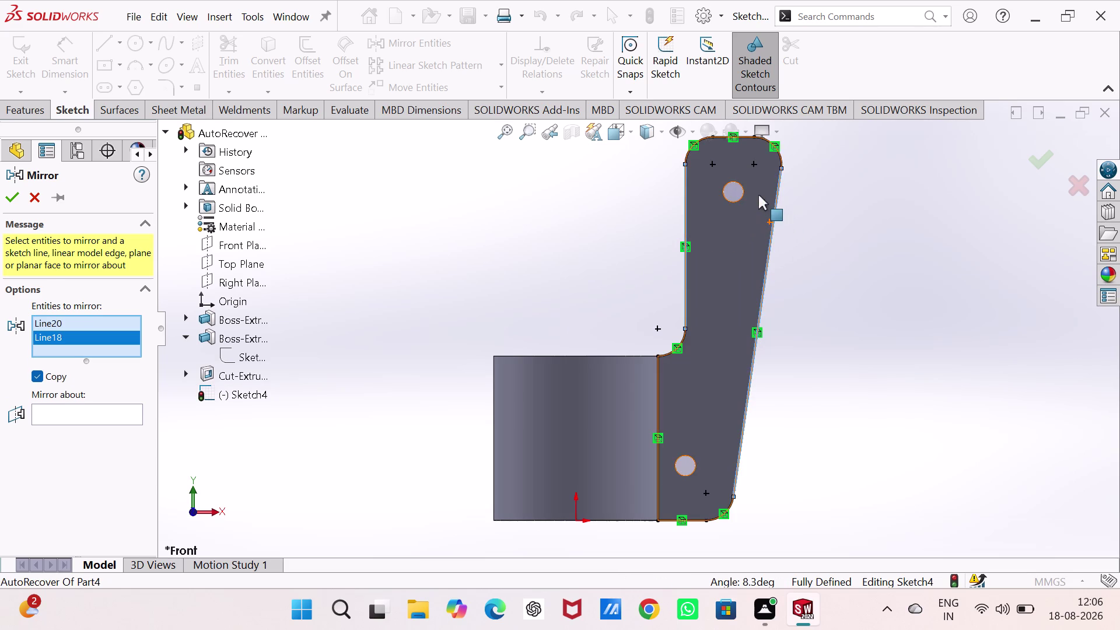
scroll(up, 3)
scroll(down, 3)
scroll(down, 3)
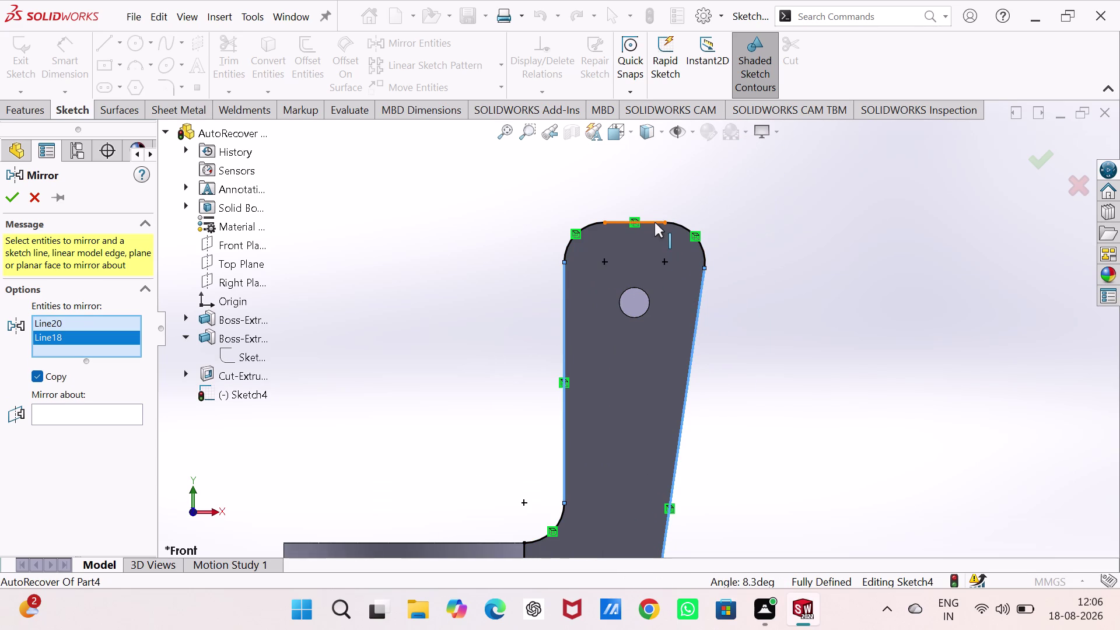
click(655, 222)
click(588, 227)
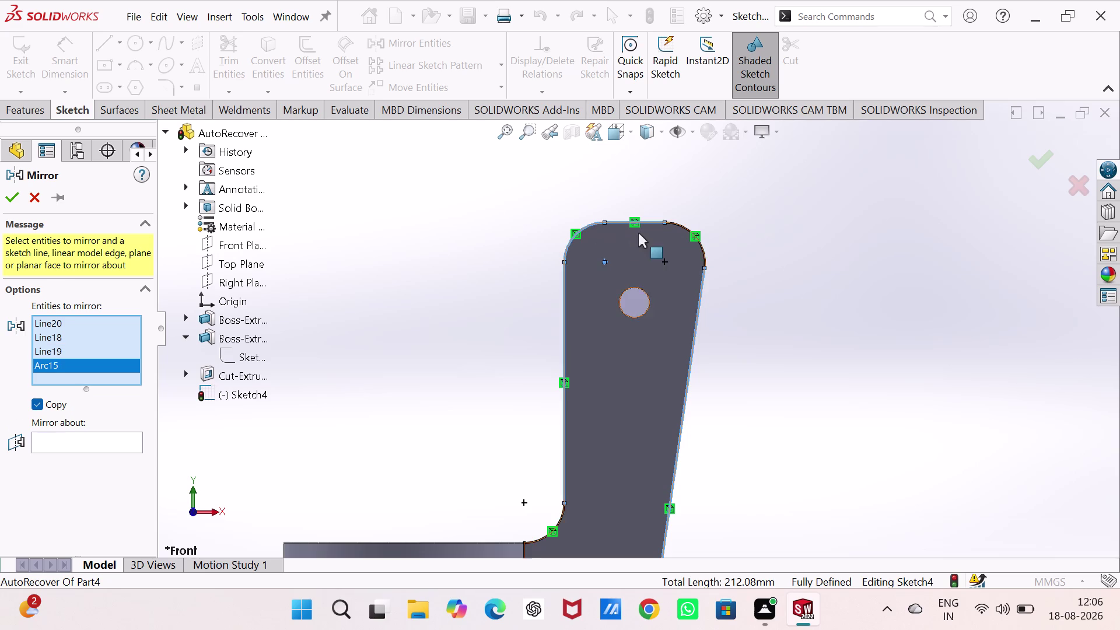
click(678, 222)
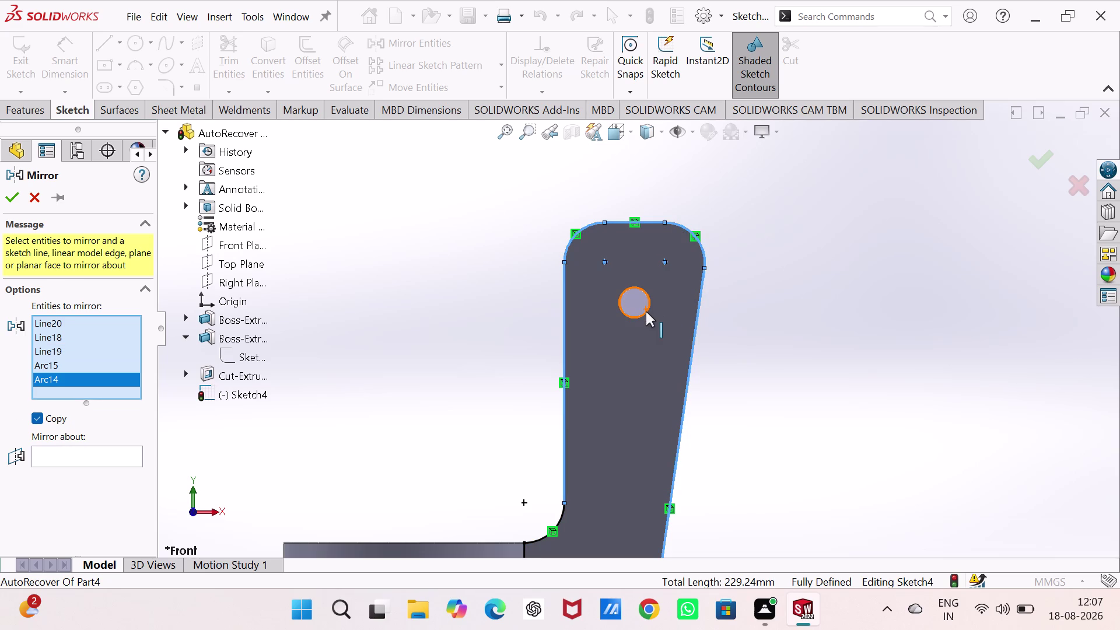
click(646, 312)
Add the arm's inner vertical edge, bottom edge, rounded corner and inner fillet arc.
scroll(up, 3)
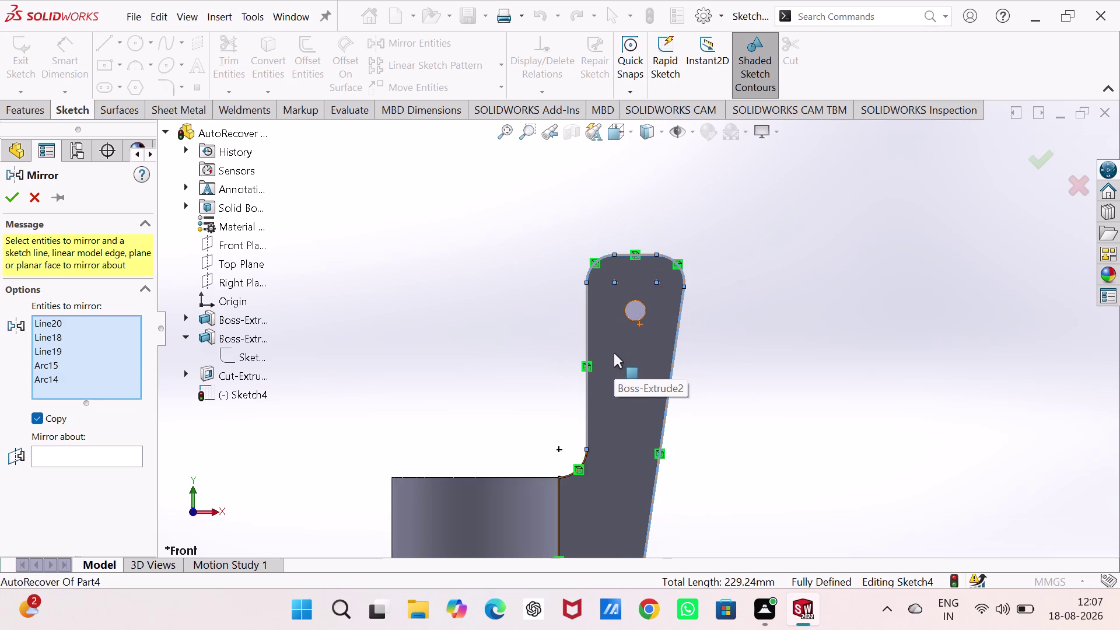
scroll(up, 3)
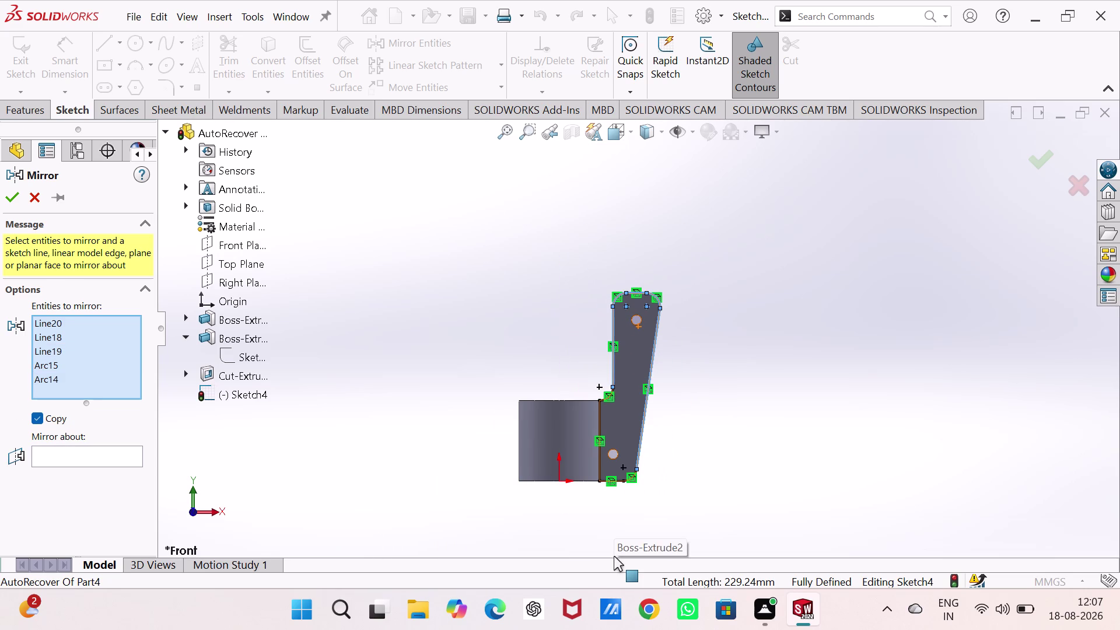
scroll(down, 3)
scroll(down, 3)
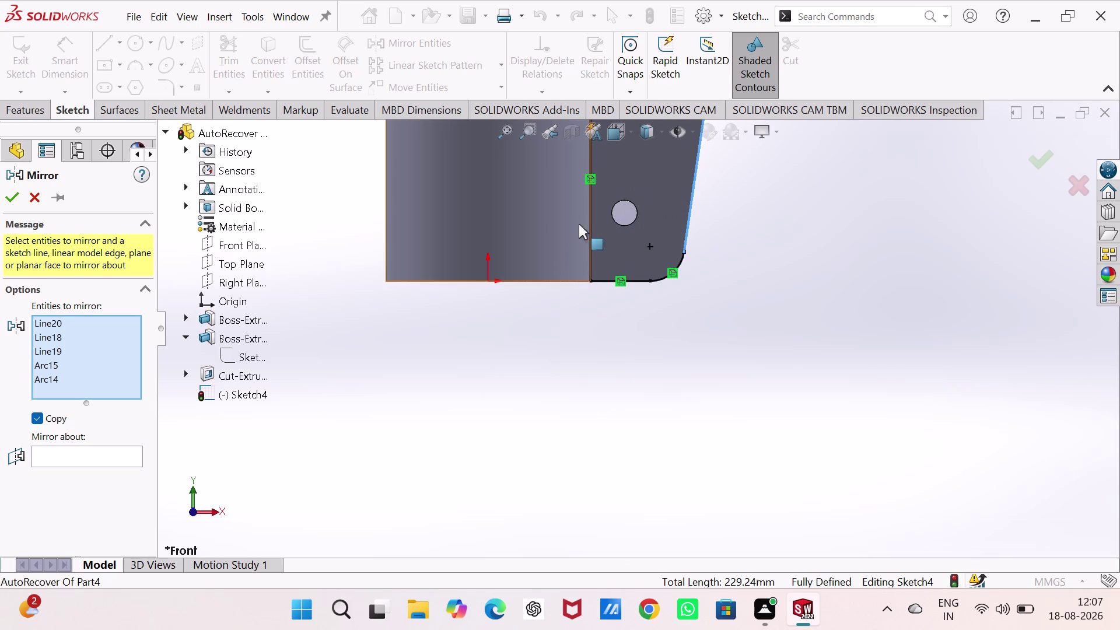
click(590, 245)
click(630, 280)
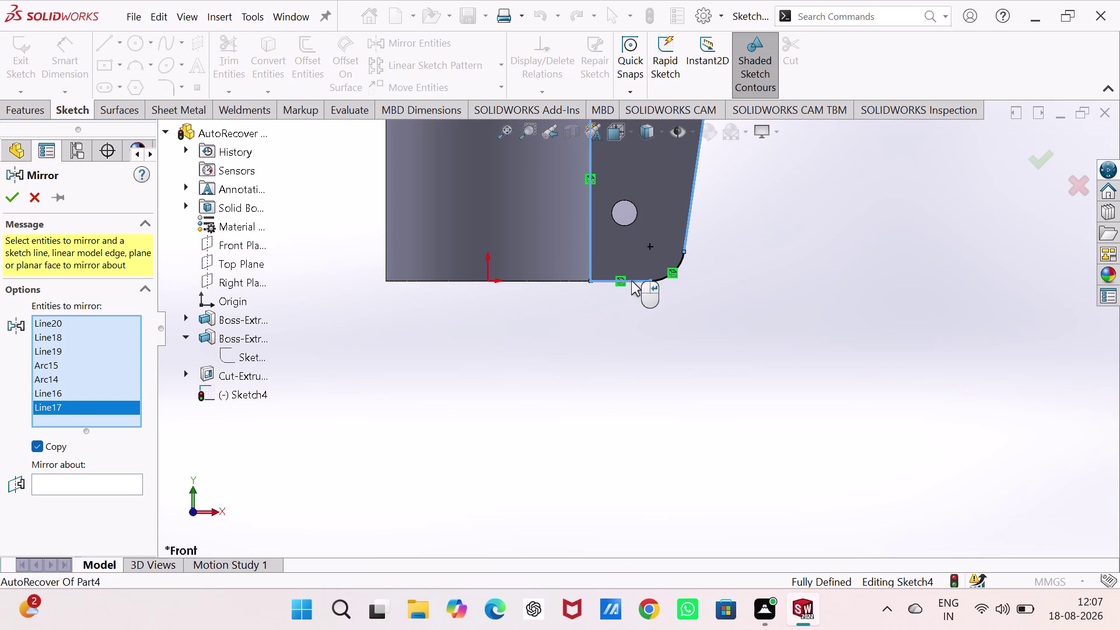
click(658, 280)
scroll(up, 3)
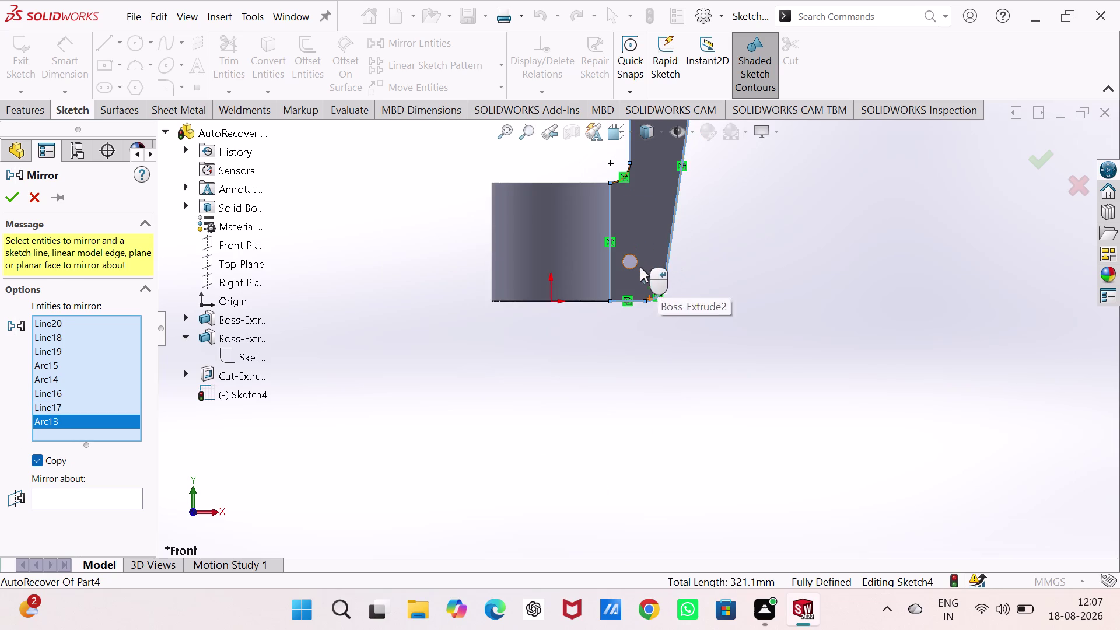
click(637, 263)
scroll(up, 3)
scroll(down, 3)
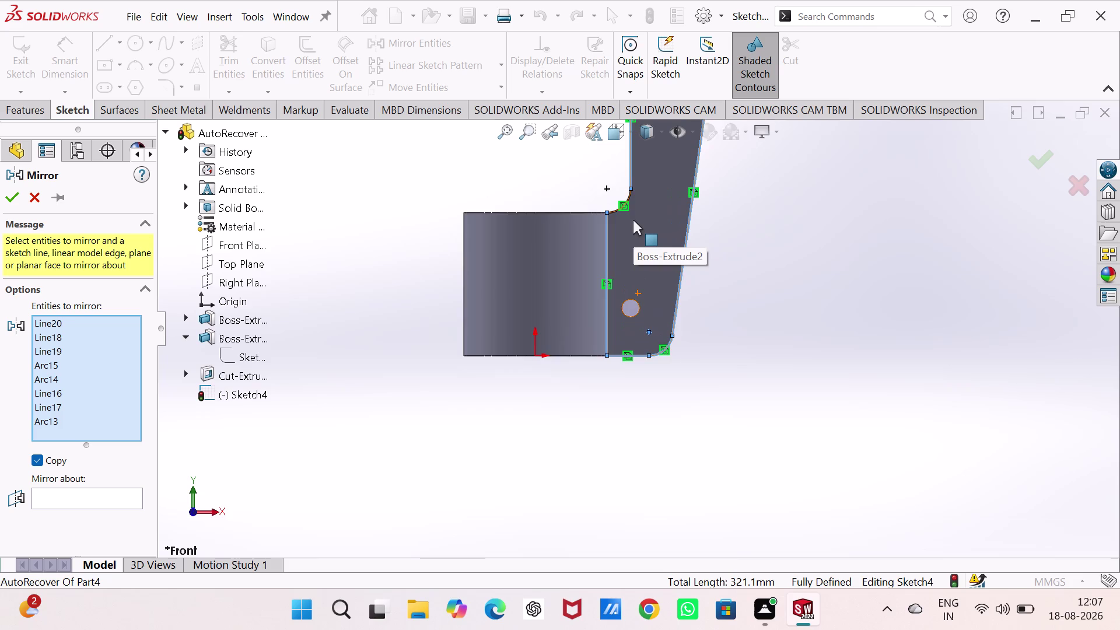
scroll(down, 3)
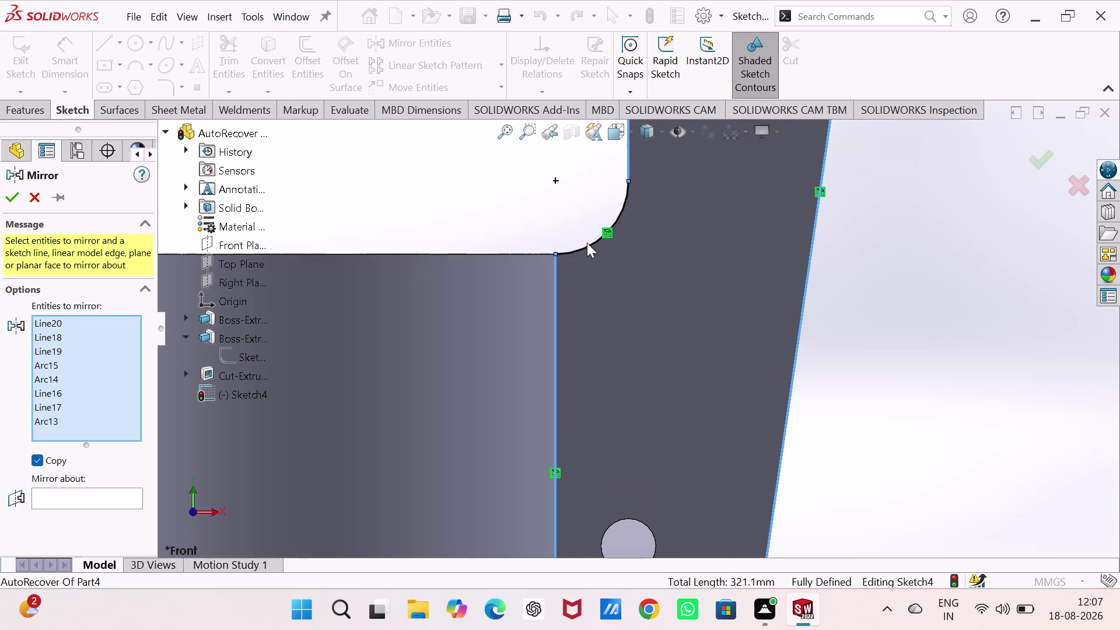
click(589, 247)
scroll(up, 3)
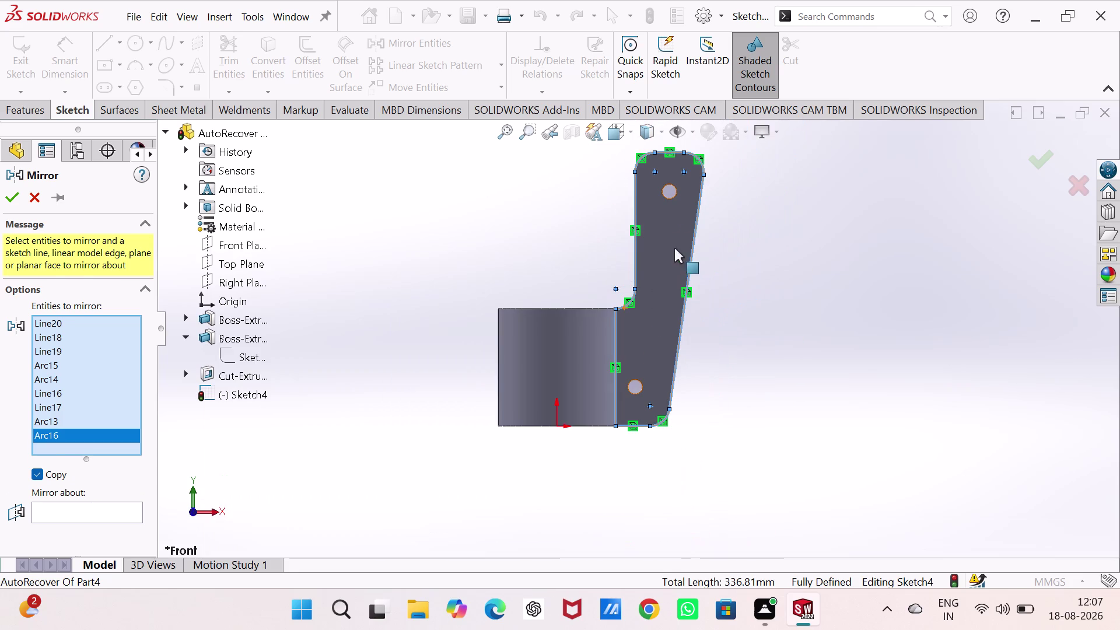
scroll(down, 3)
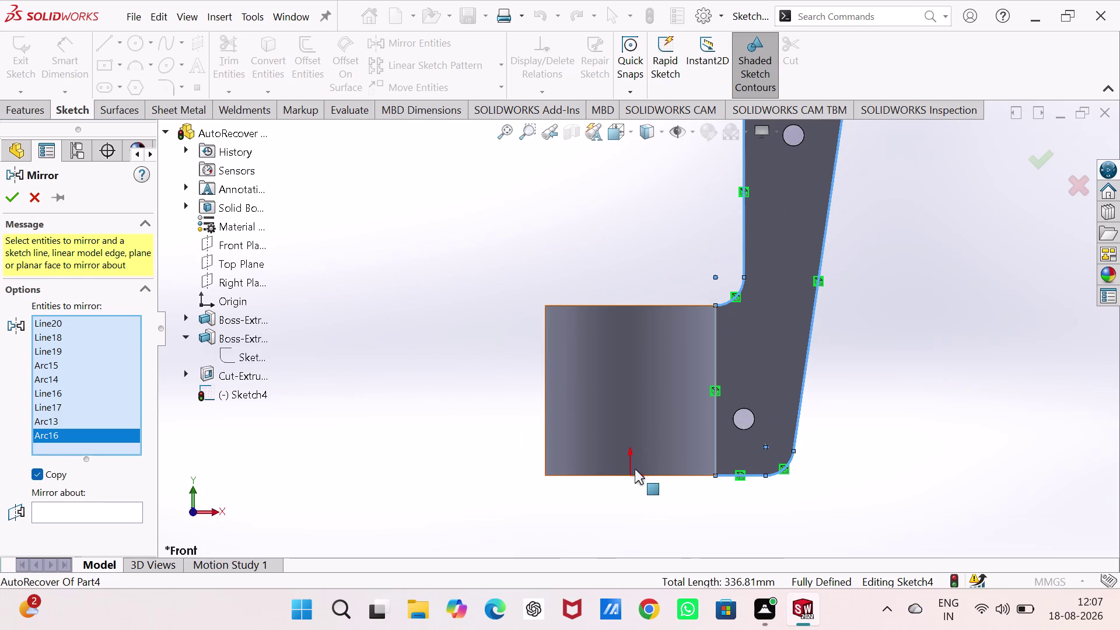
Set the Right Plane as the mirror reference to preview the left copy.
click(105, 516)
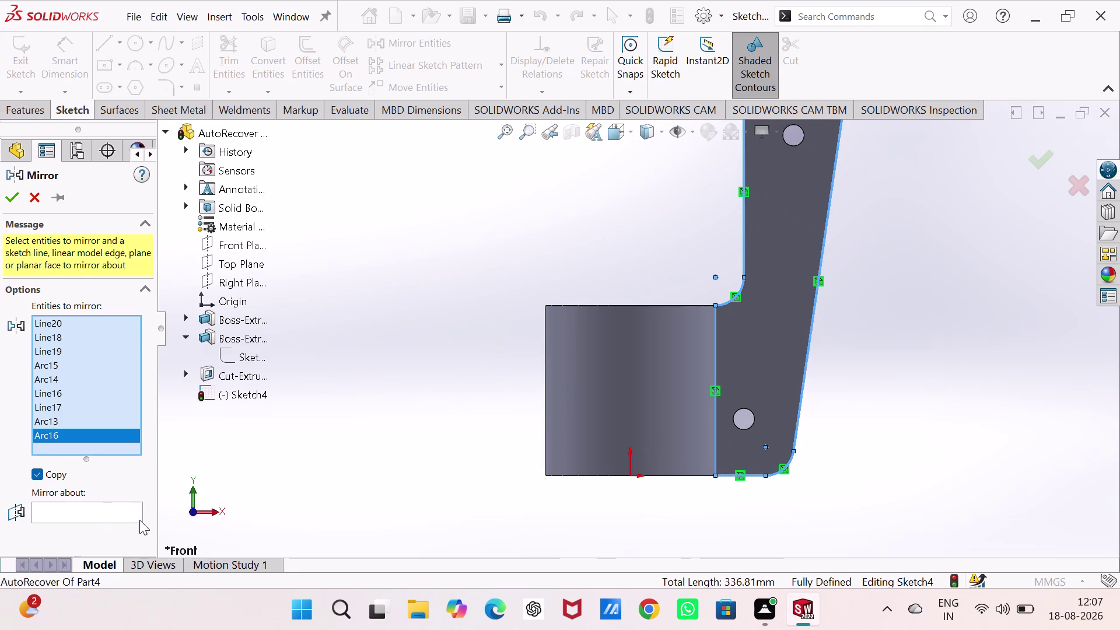
click(129, 511)
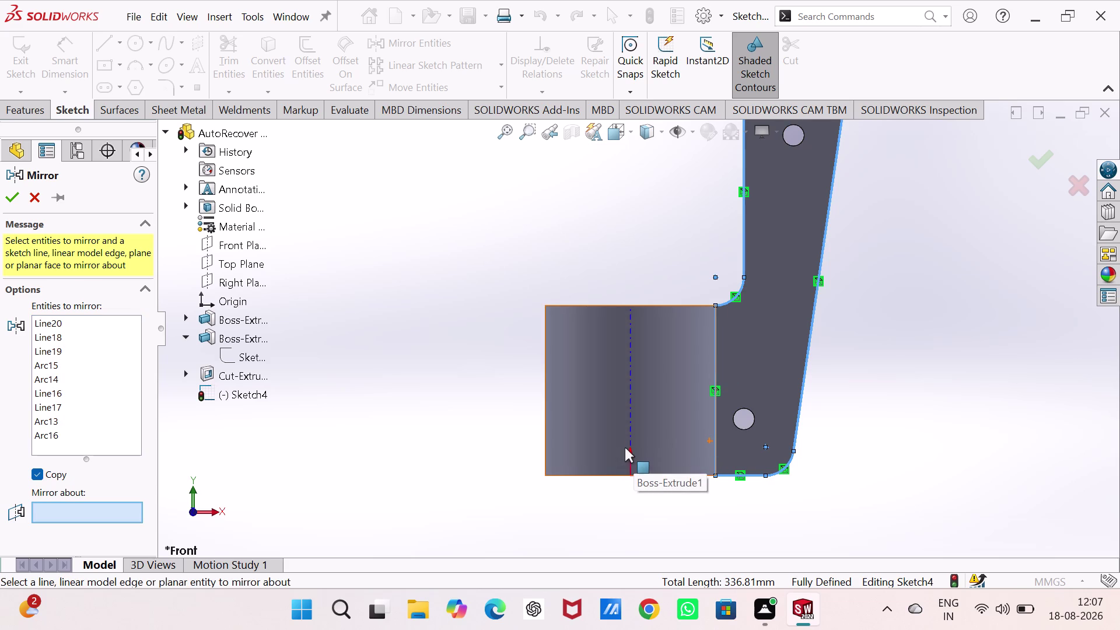
click(629, 447)
click(629, 448)
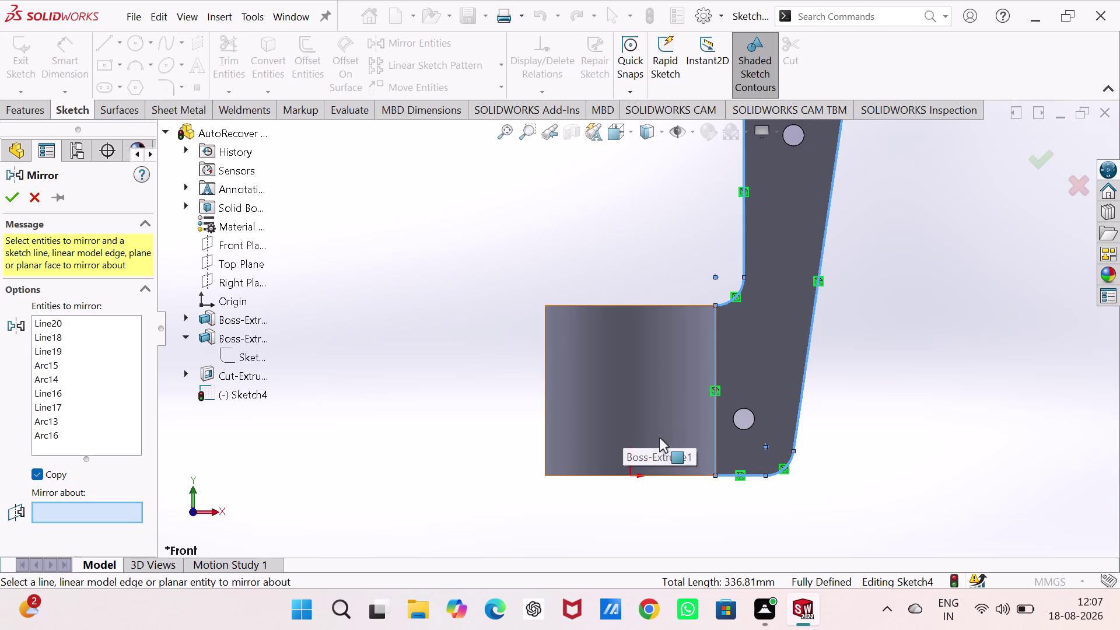
drag(630, 471, 628, 463)
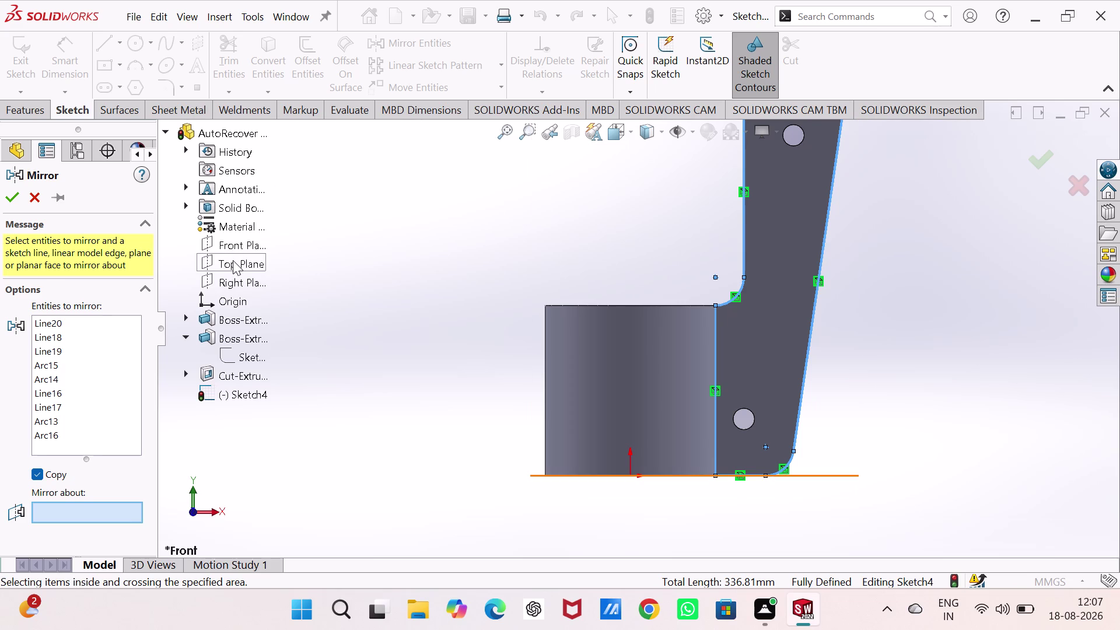
click(234, 280)
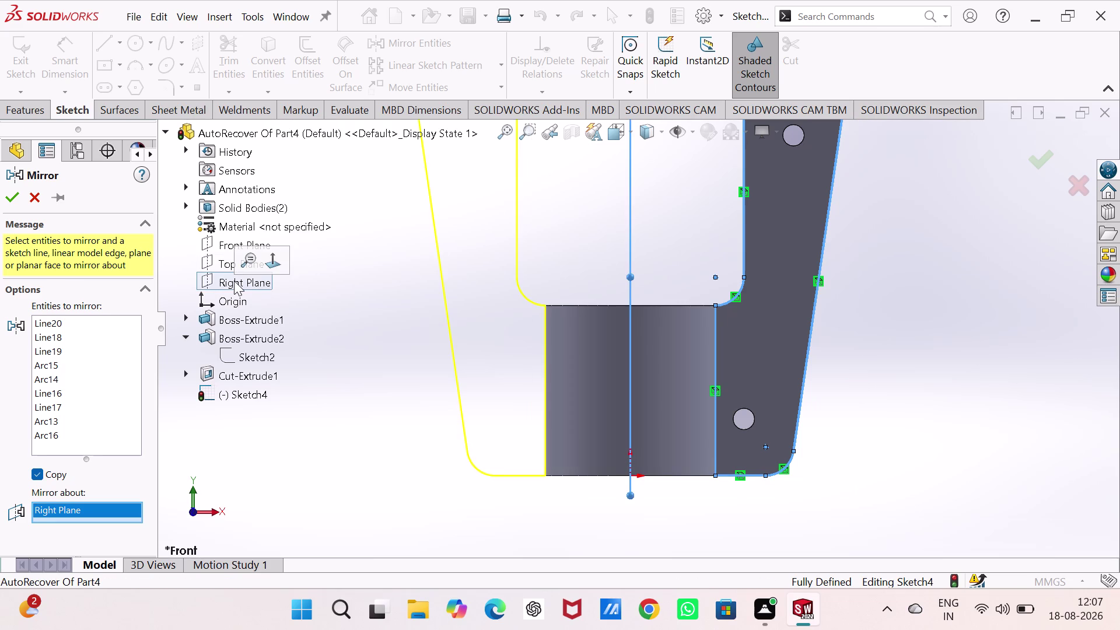
click(9, 203)
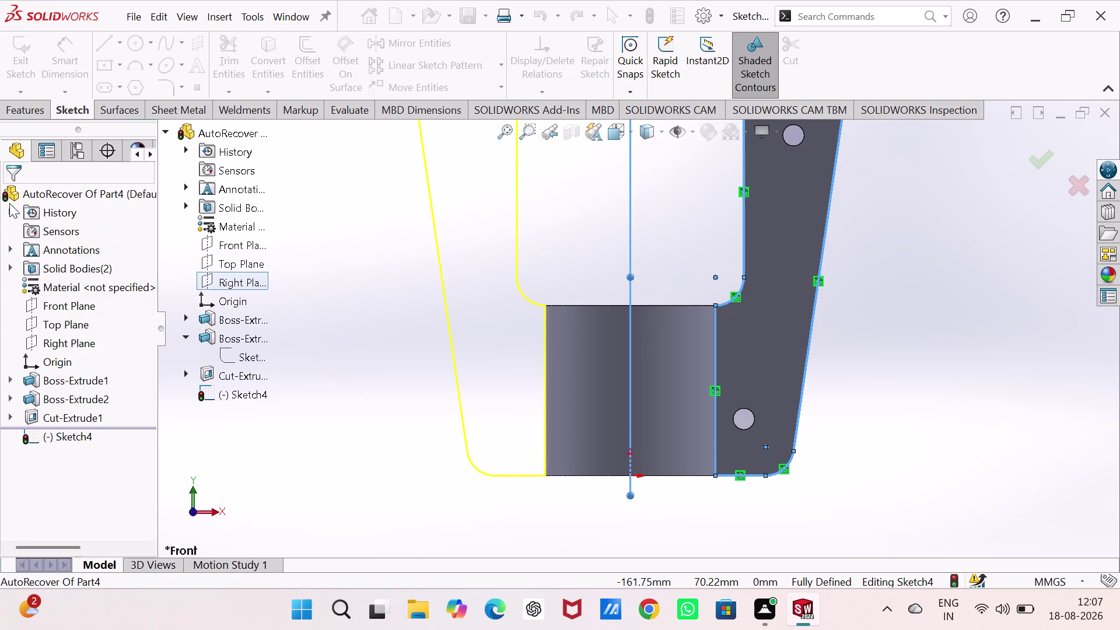
Close the mirror and select the right arm's inner vertical line.
scroll(up, 3)
scroll(down, 3)
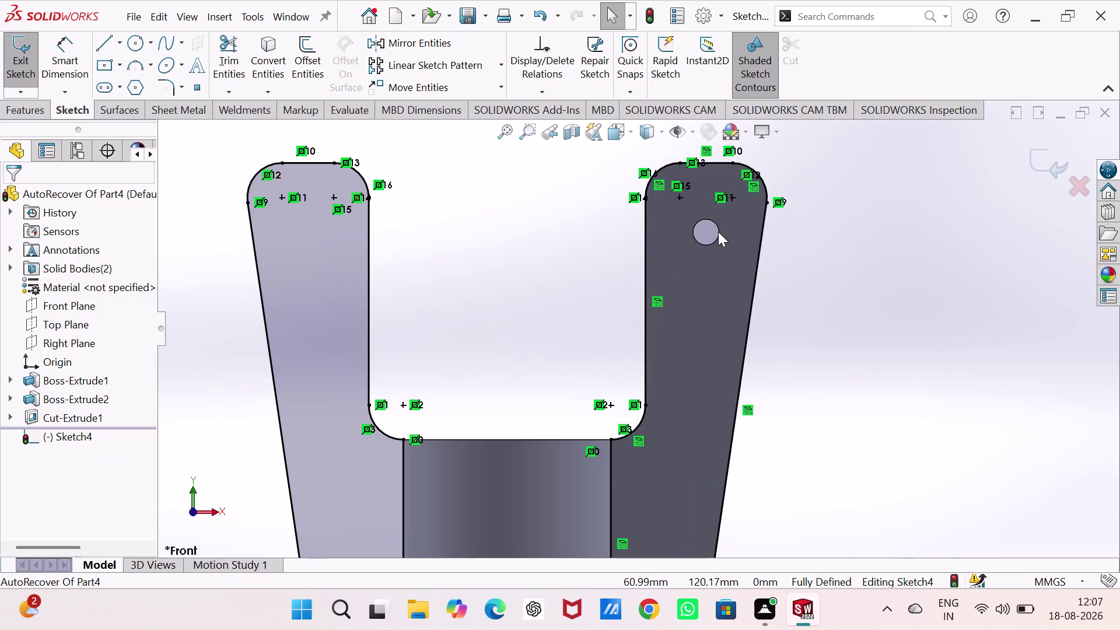
key(Escape)
key(Escape)
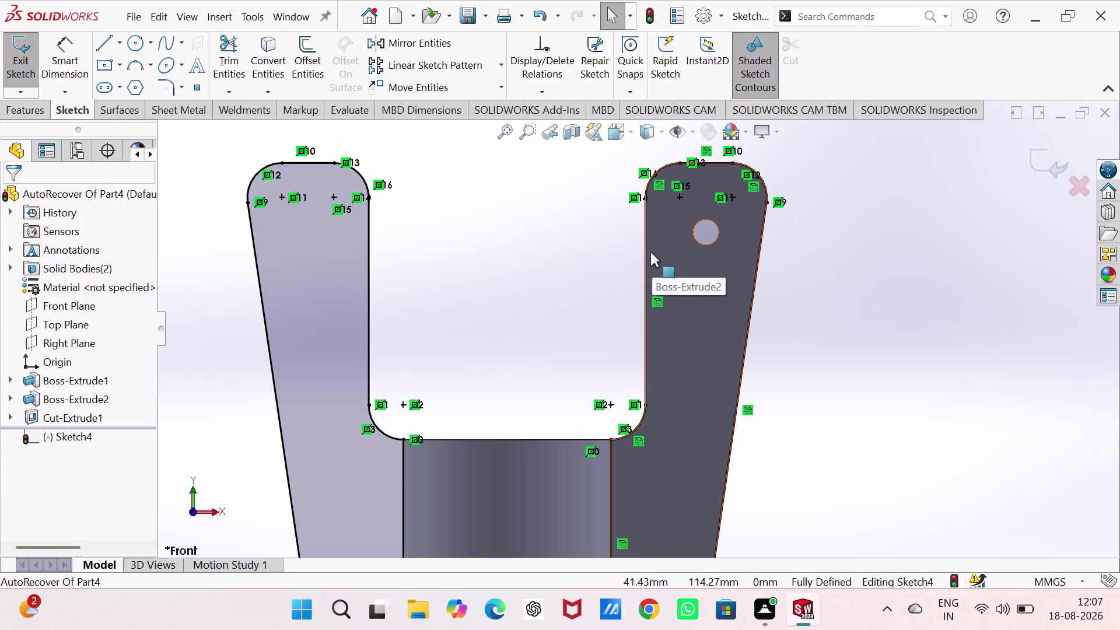
click(646, 248)
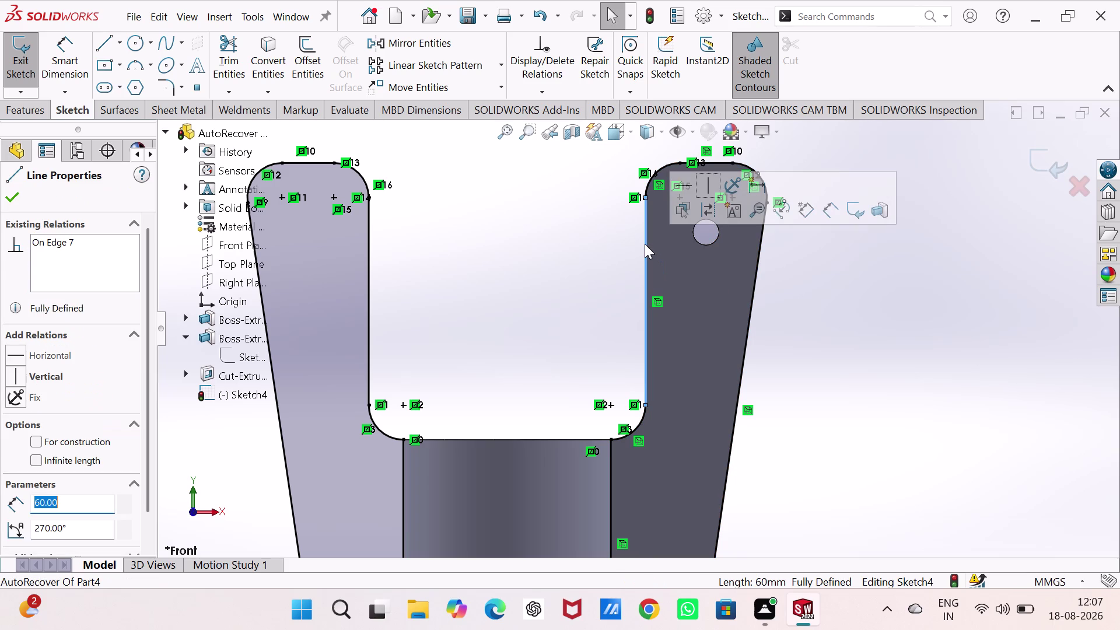
key(Delete)
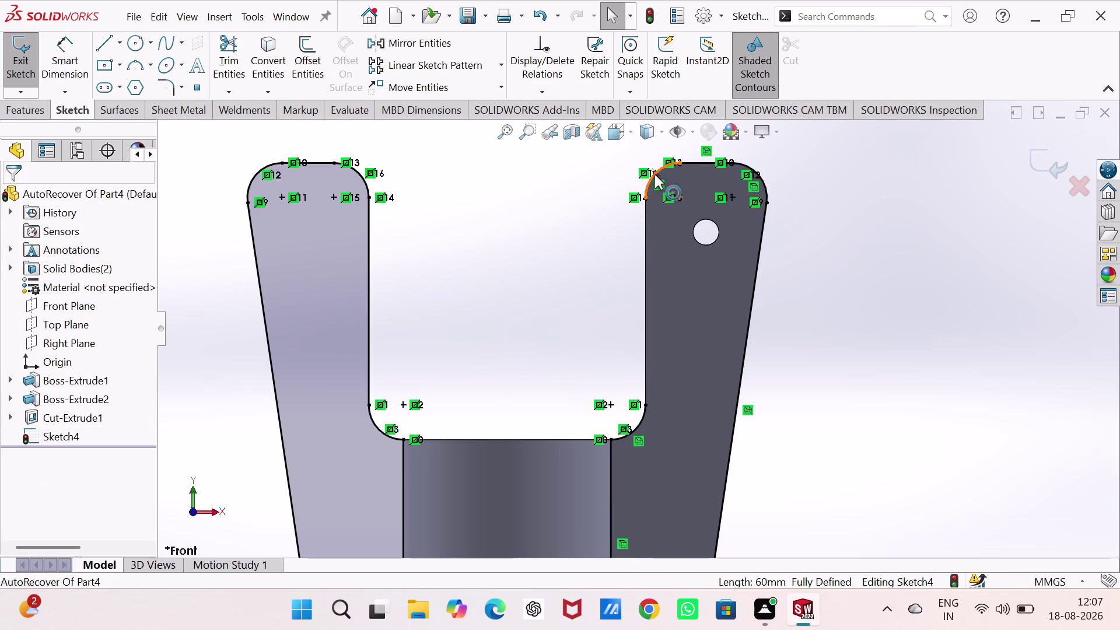
click(636, 218)
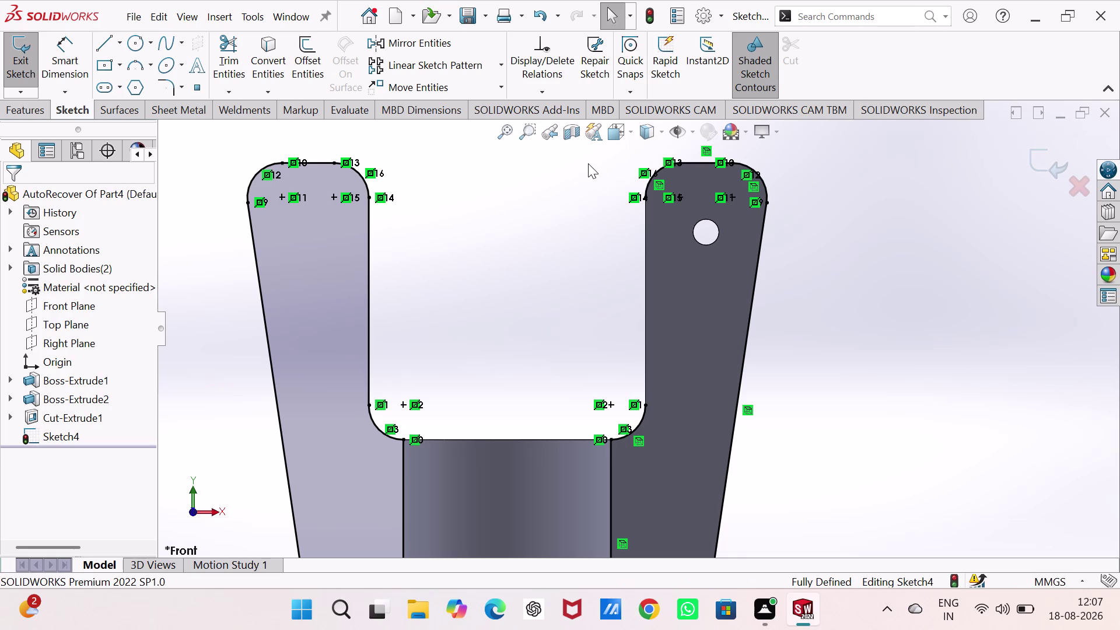
click(588, 160)
Box-select the right arm's top corner arcs and lines, then clear the selection.
drag(610, 149, 823, 378)
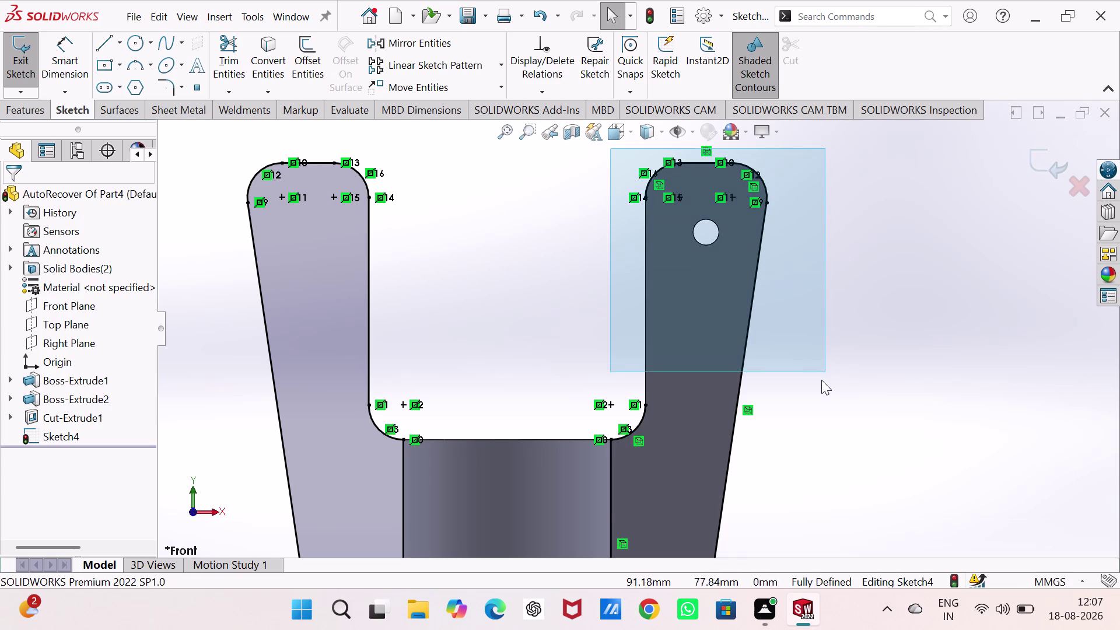
drag(823, 378, 820, 380)
scroll(up, 3)
drag(819, 380, 779, 415)
scroll(up, 3)
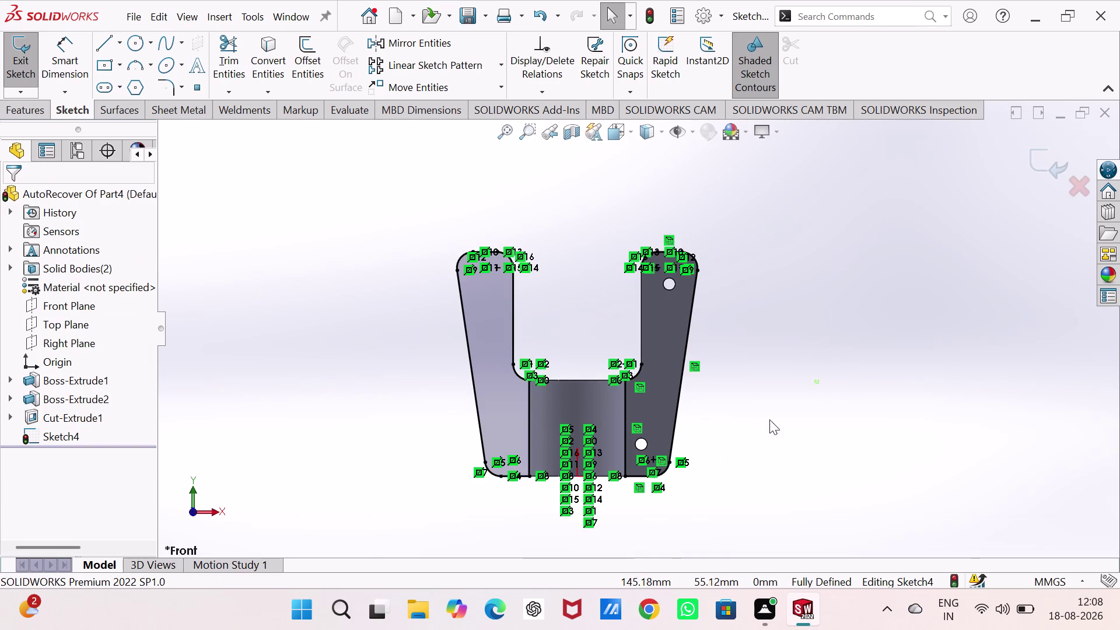
drag(778, 416, 642, 481)
click(712, 515)
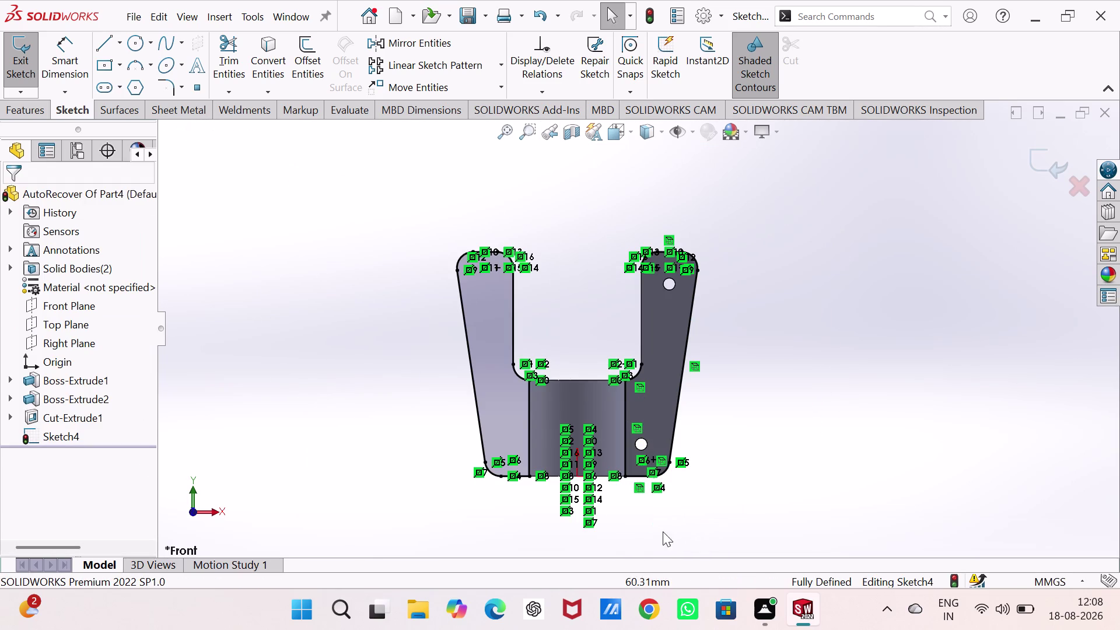
drag(648, 538, 624, 232)
drag(625, 222, 769, 273)
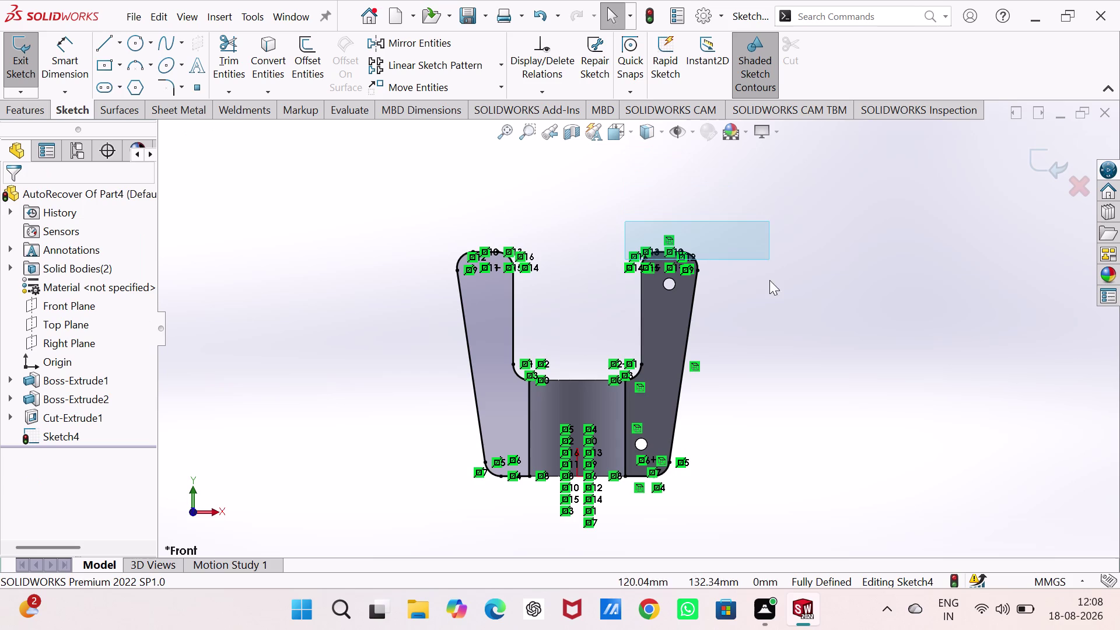
drag(770, 273, 738, 504)
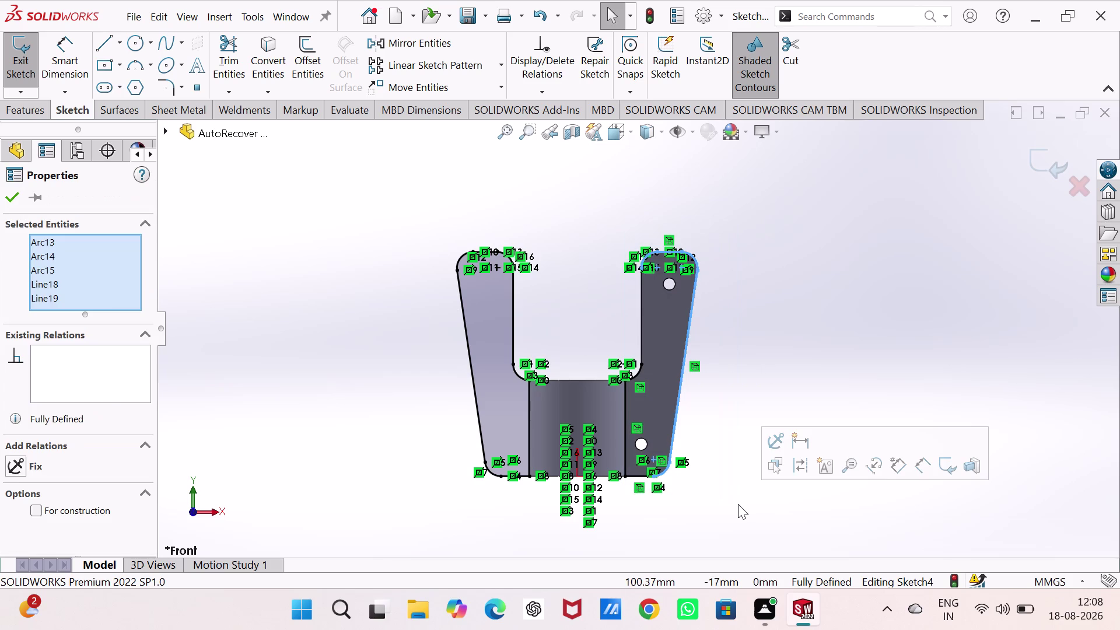
key(Delete)
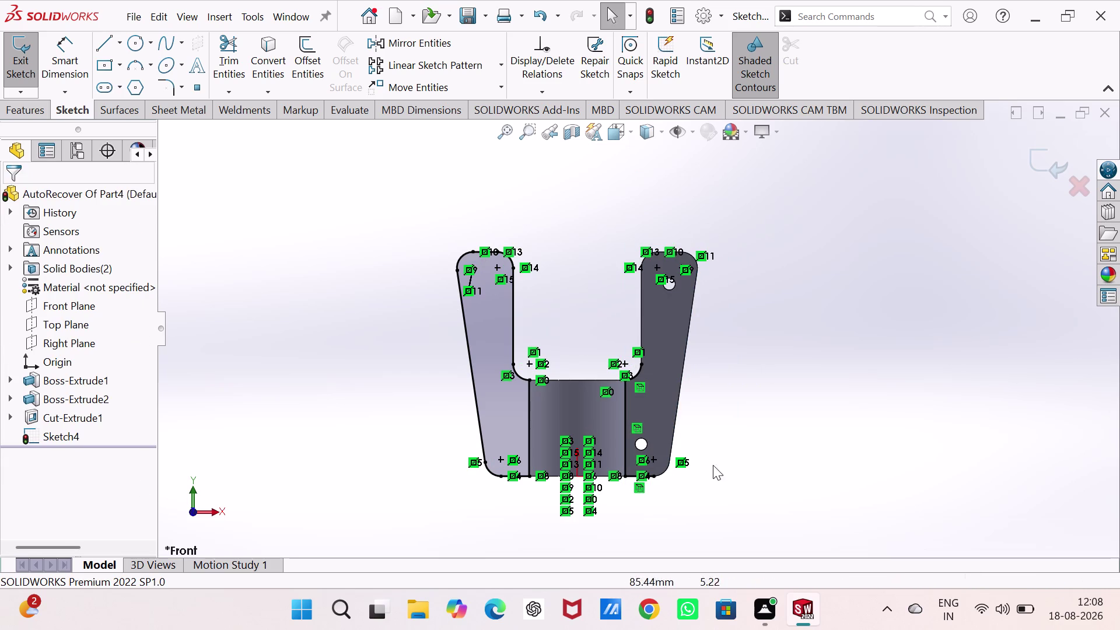
Check the lower-hole vertical edge, a short bottom line and the inner corner arc relations.
scroll(up, 3)
scroll(down, 3)
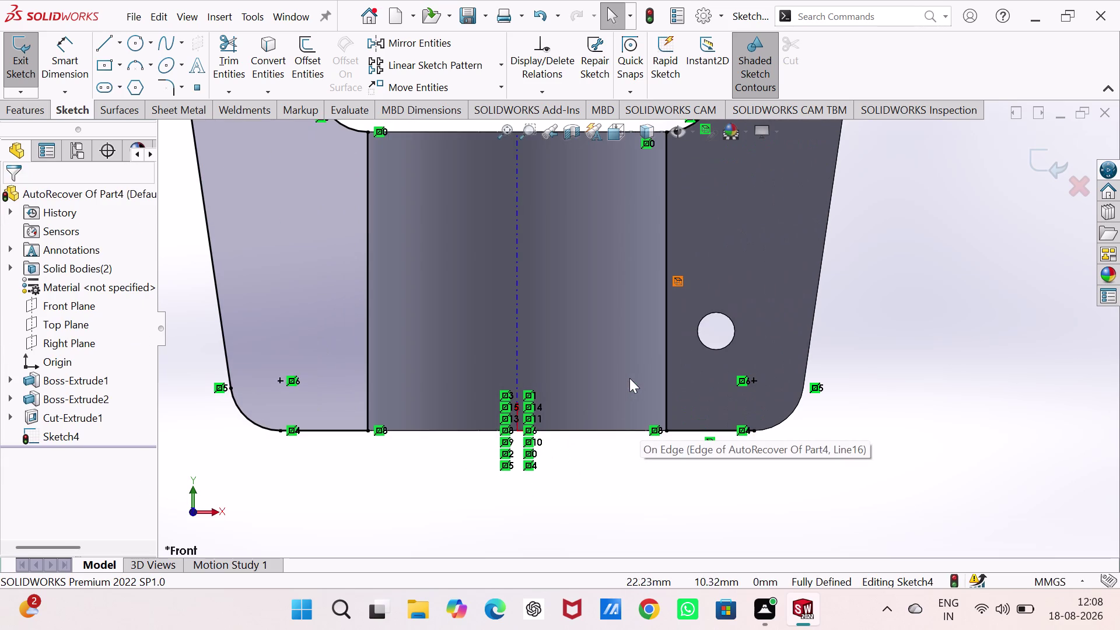
click(665, 287)
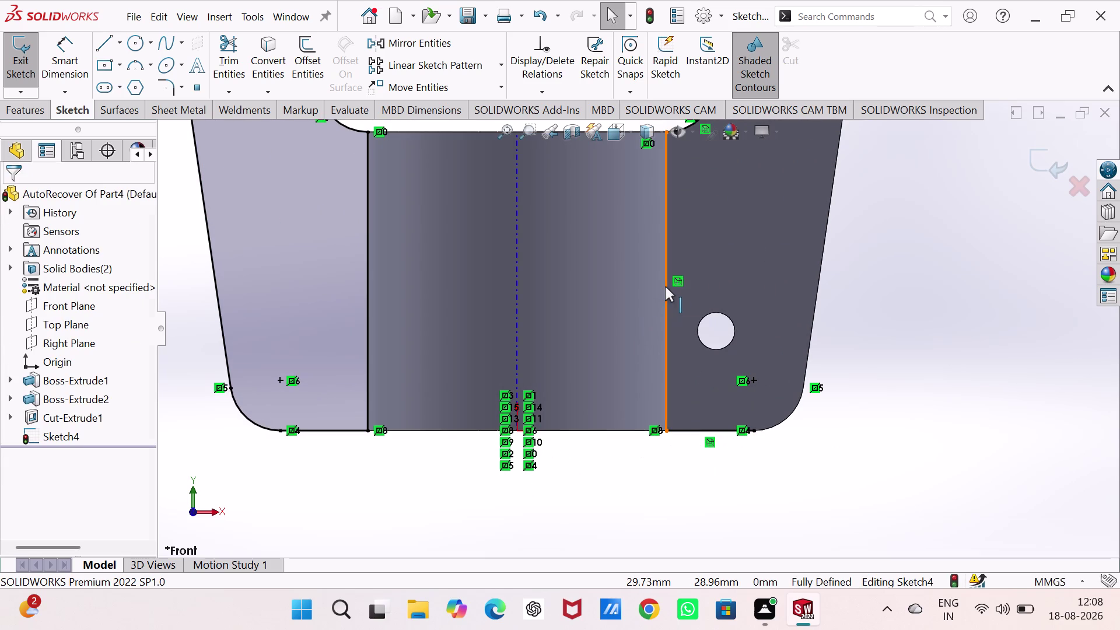
key(Delete)
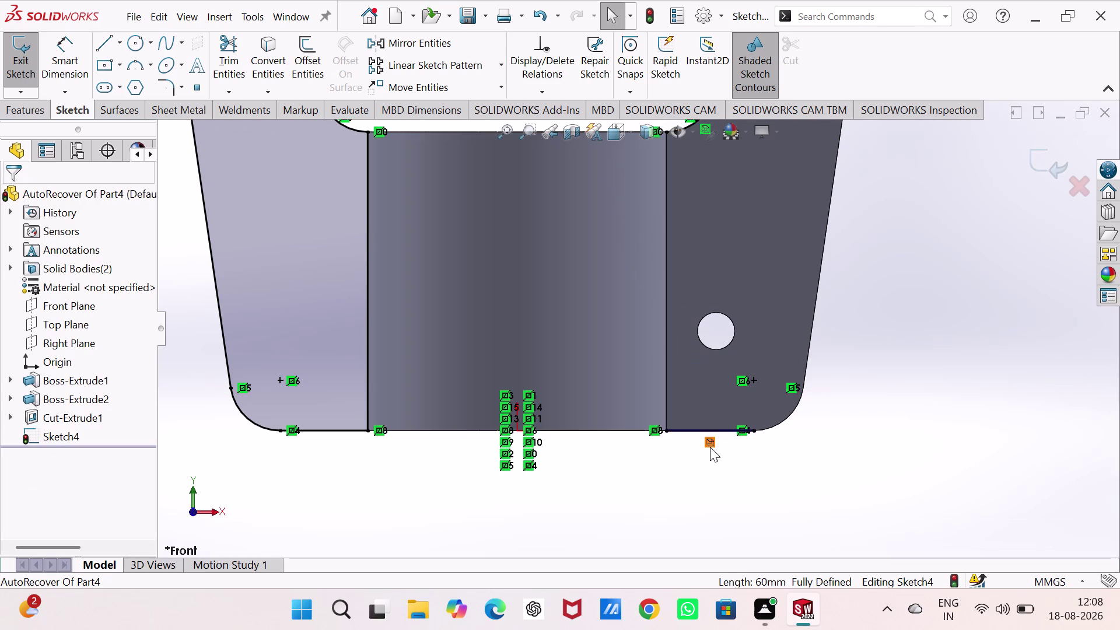
click(712, 428)
key(Delete)
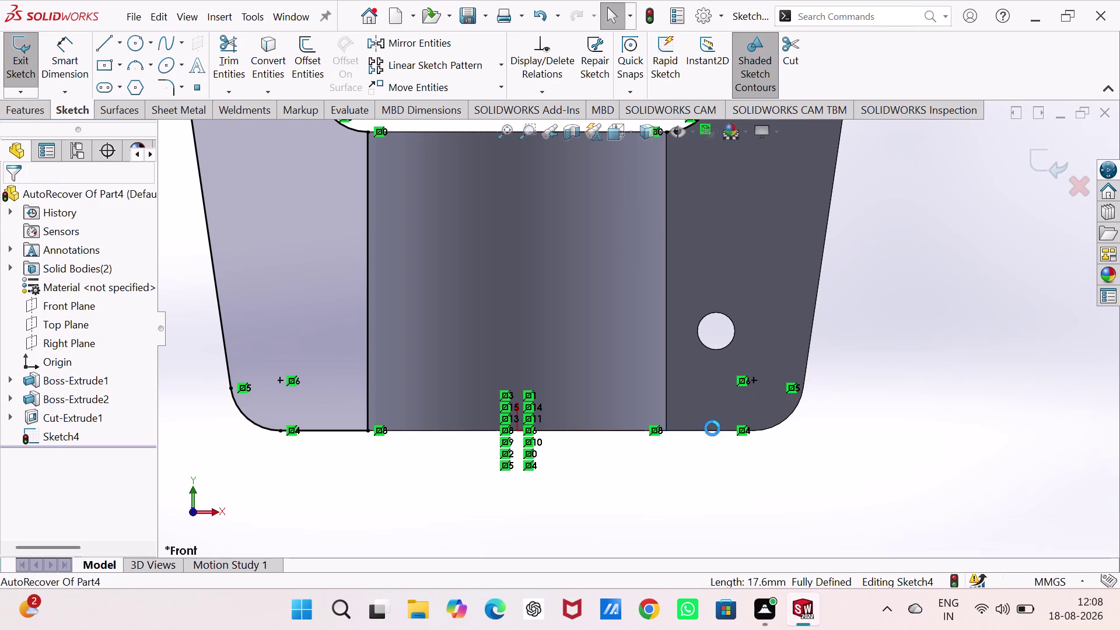
scroll(up, 3)
scroll(up, 3)
scroll(down, 3)
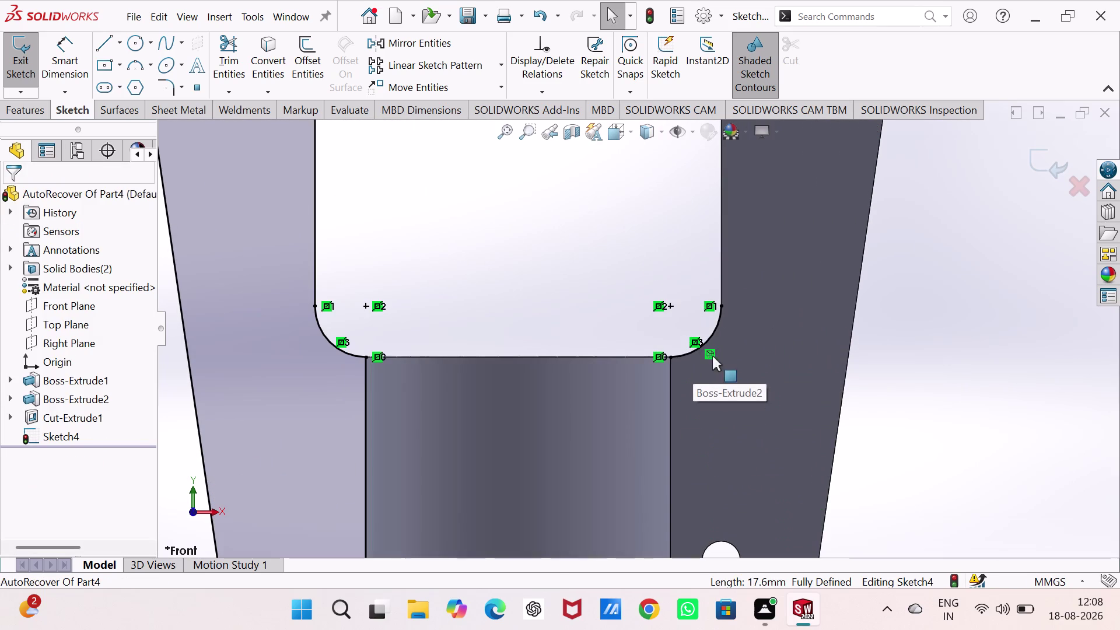
click(717, 326)
key(Delete)
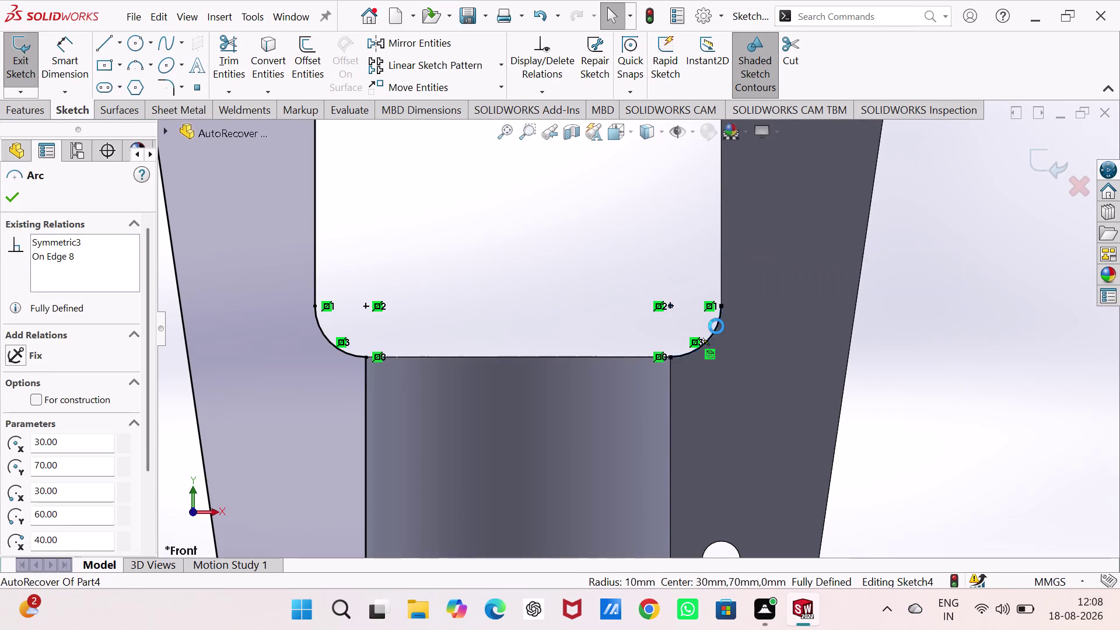
scroll(up, 3)
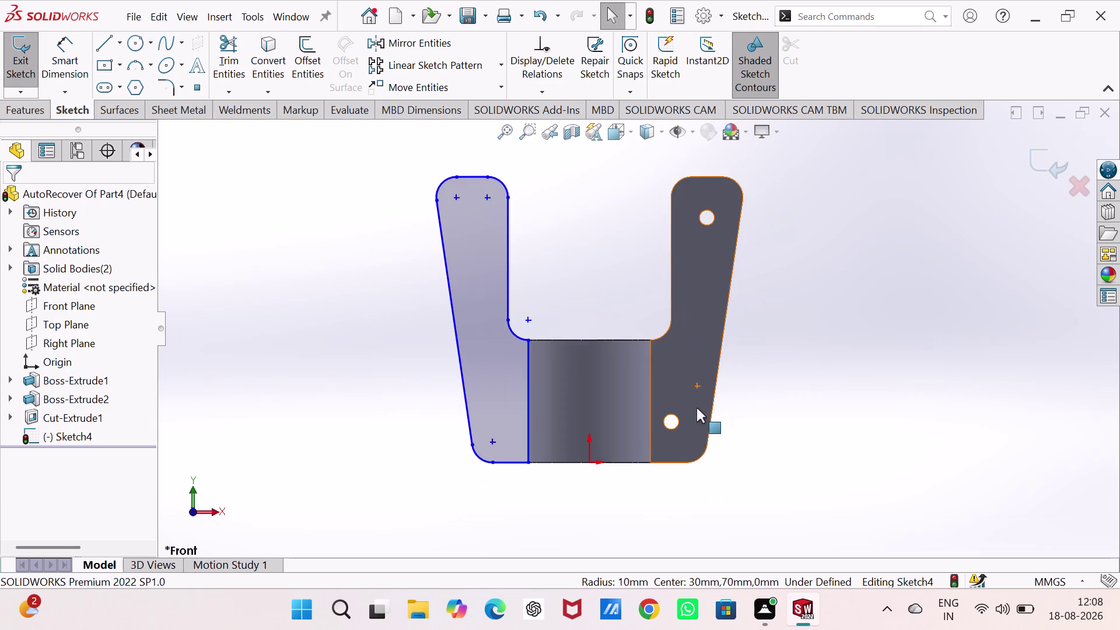
Select the right arm's lower and upper hole circles and convert them into Sketch4.
scroll(down, 3)
scroll(up, 3)
click(844, 244)
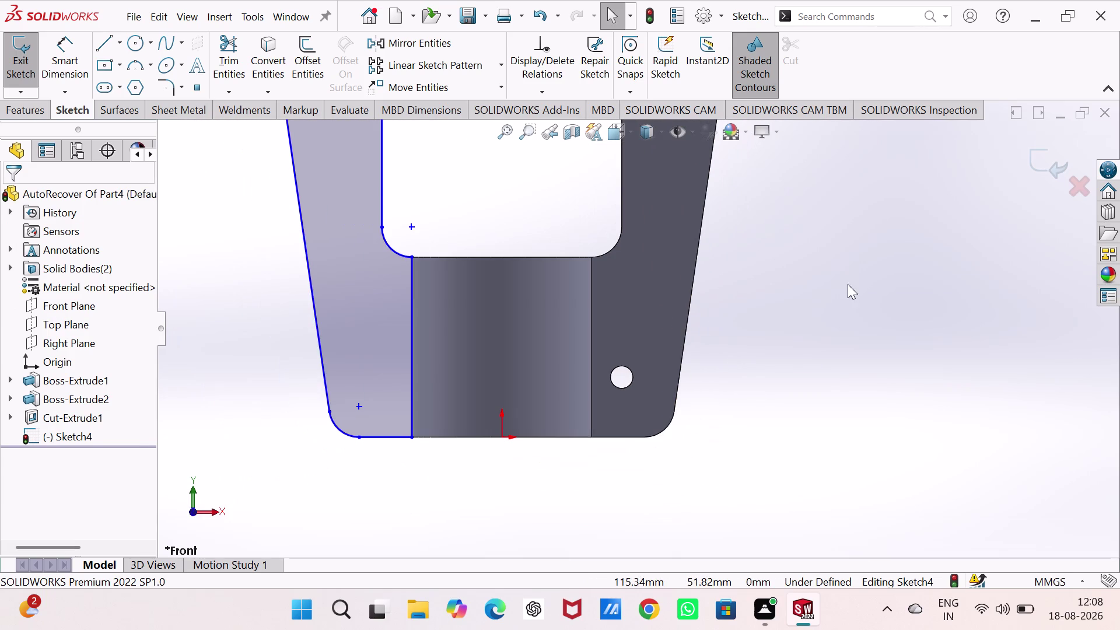
click(633, 376)
scroll(up, 3)
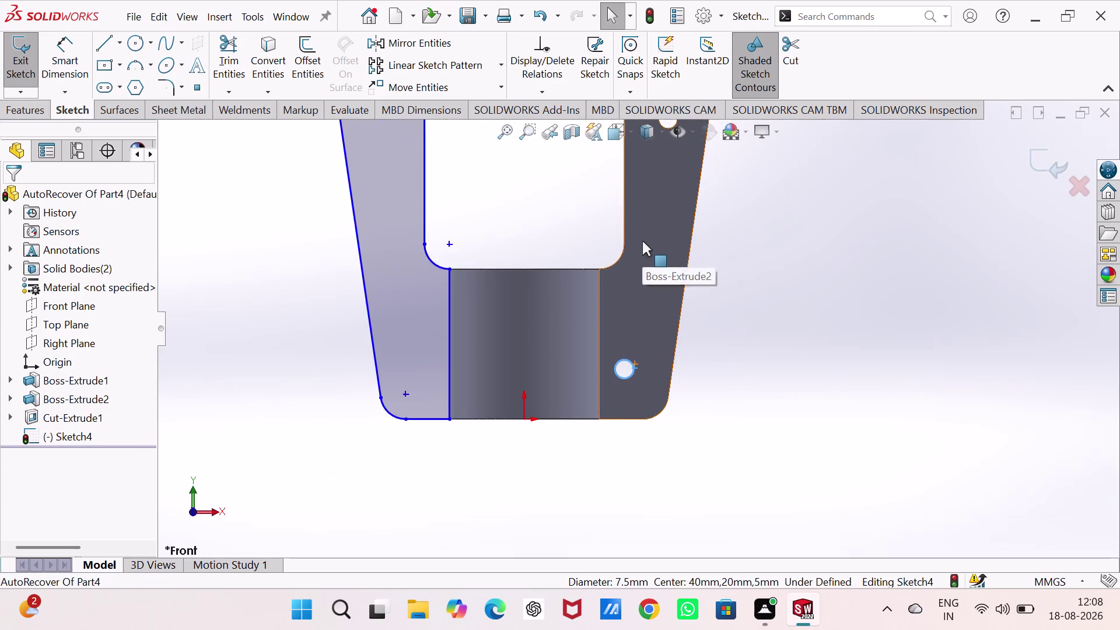
scroll(down, 3)
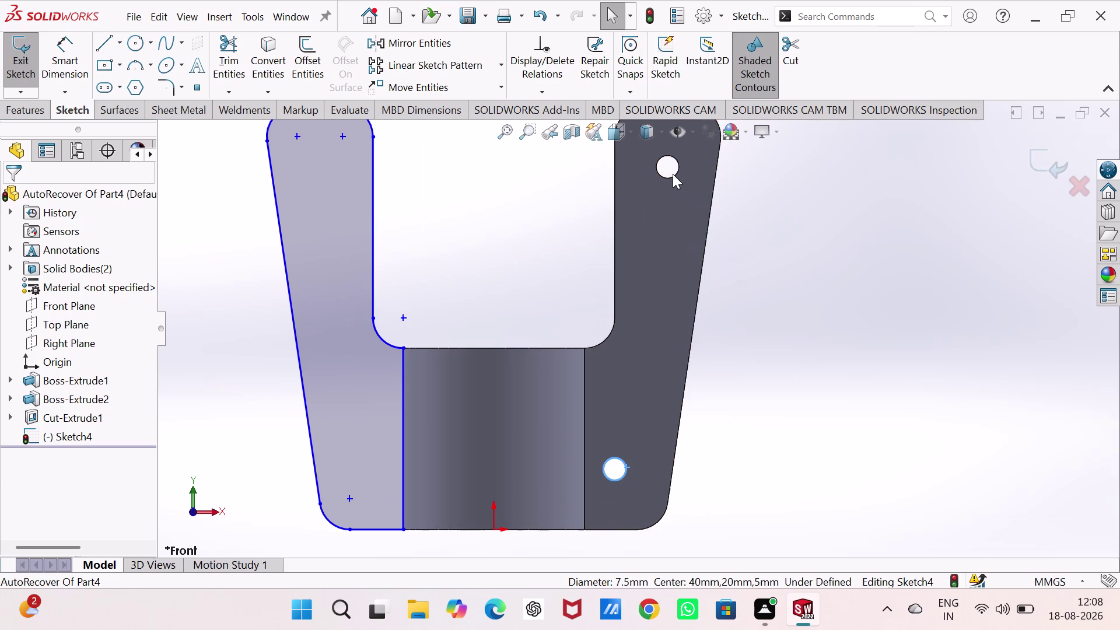
click(677, 176)
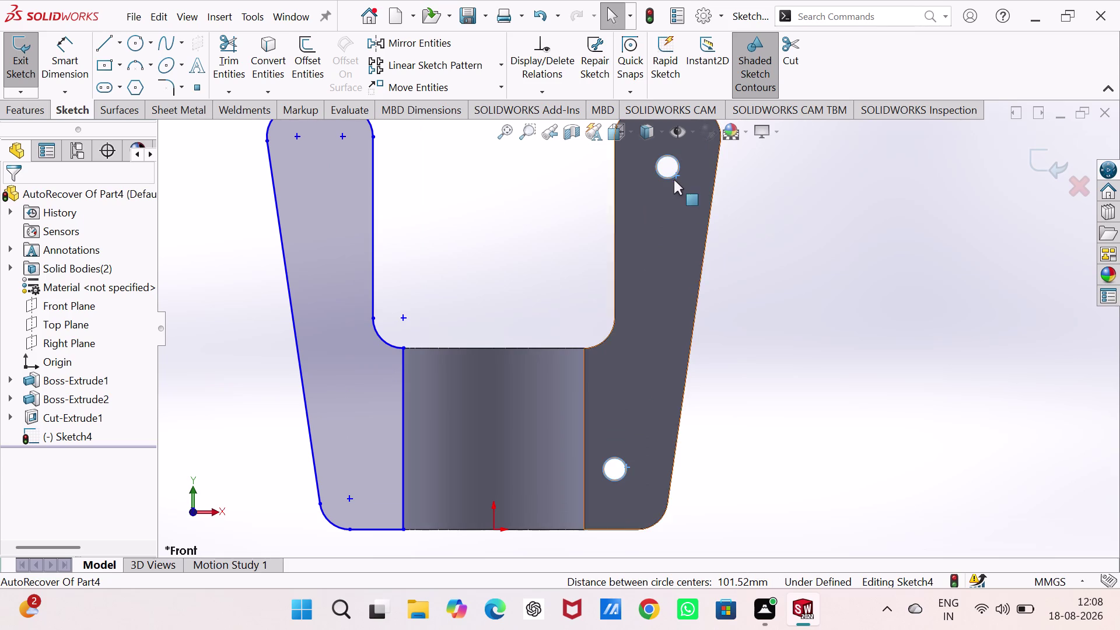
click(266, 49)
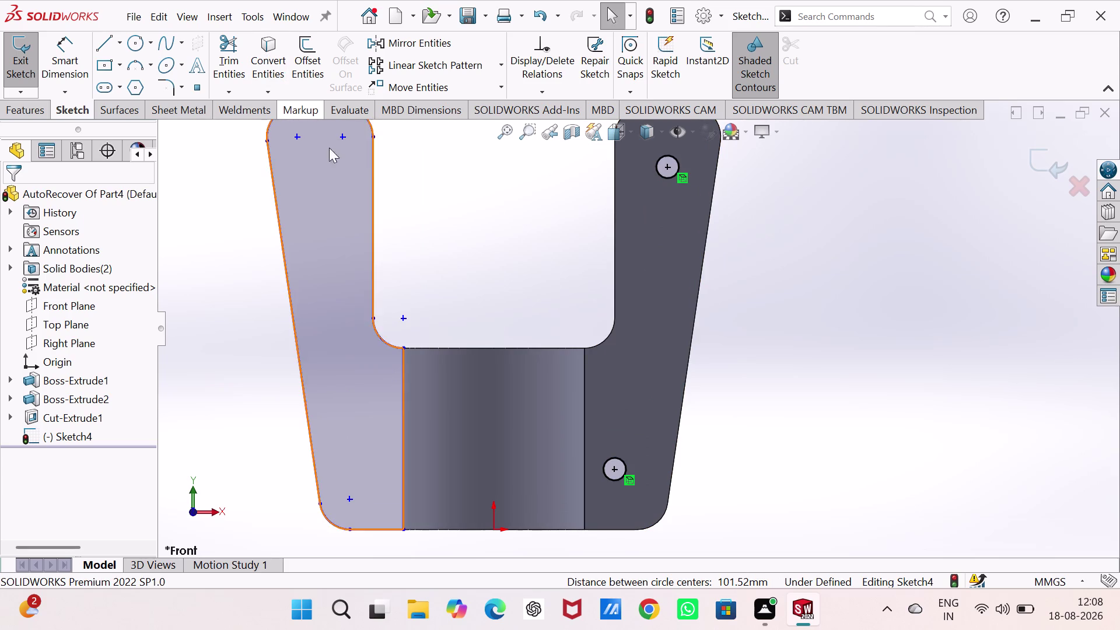
click(500, 192)
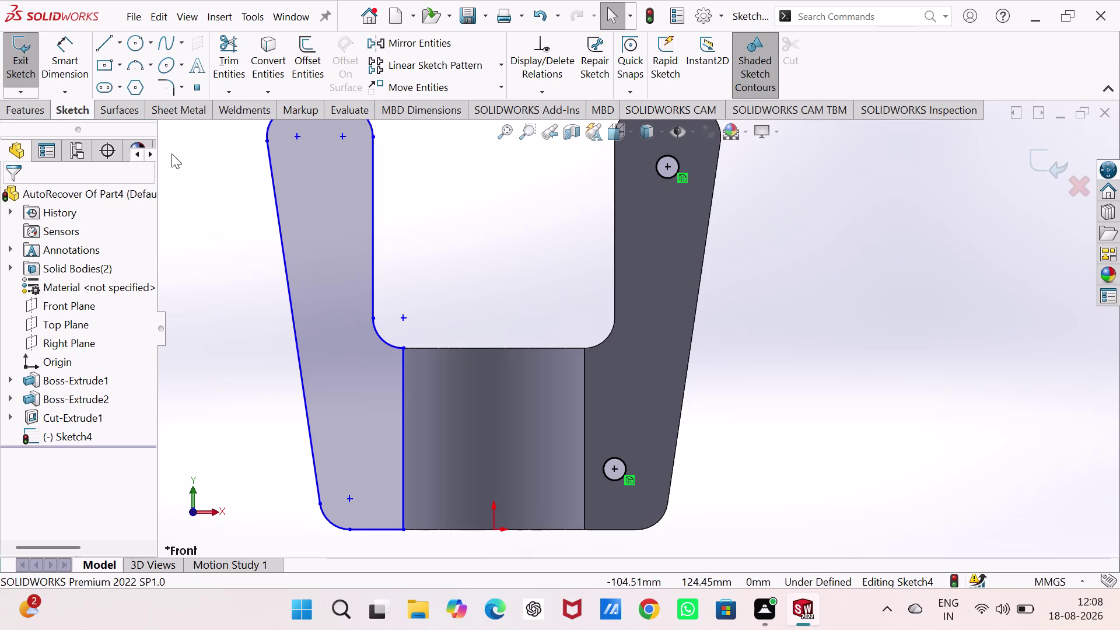
click(417, 44)
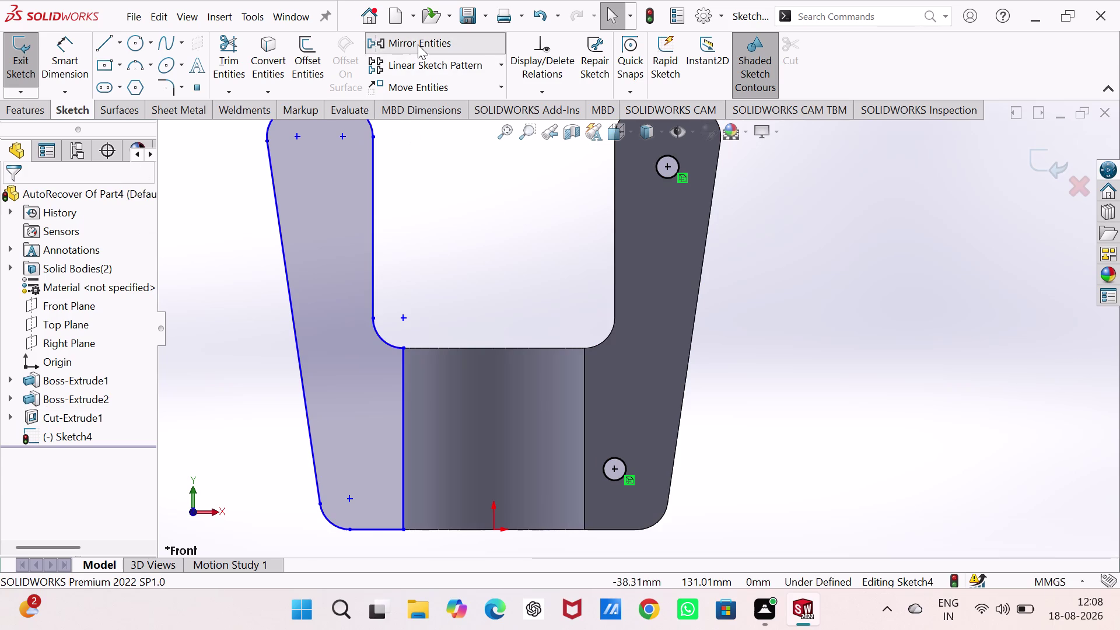
Mirror the two hole circles (Arc23, Arc24) about the Right Plane onto the left arm.
click(670, 177)
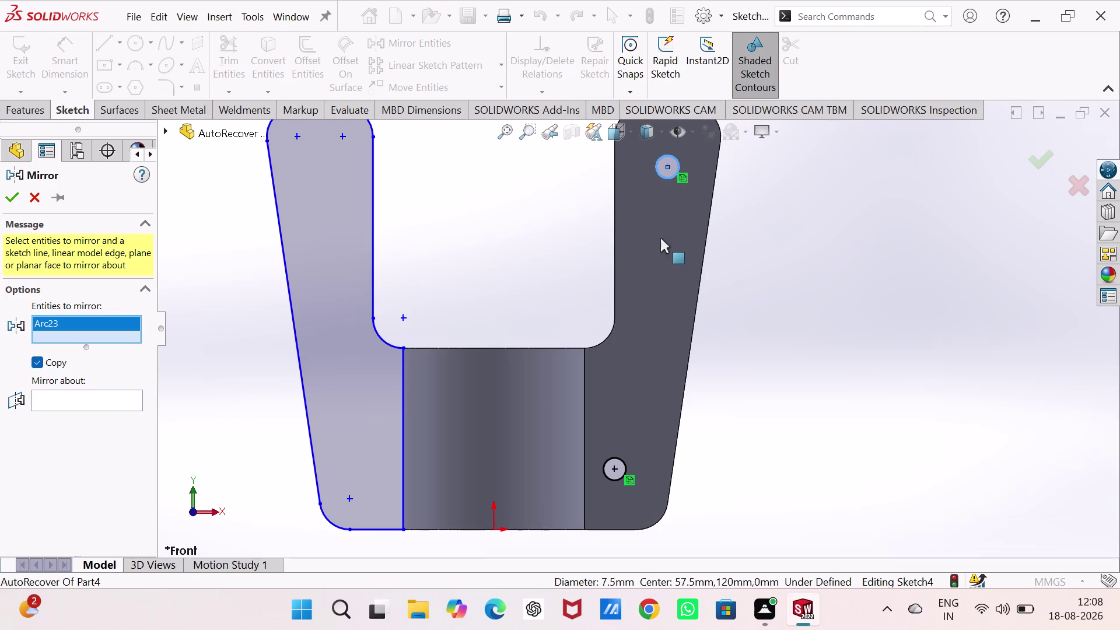
click(615, 483)
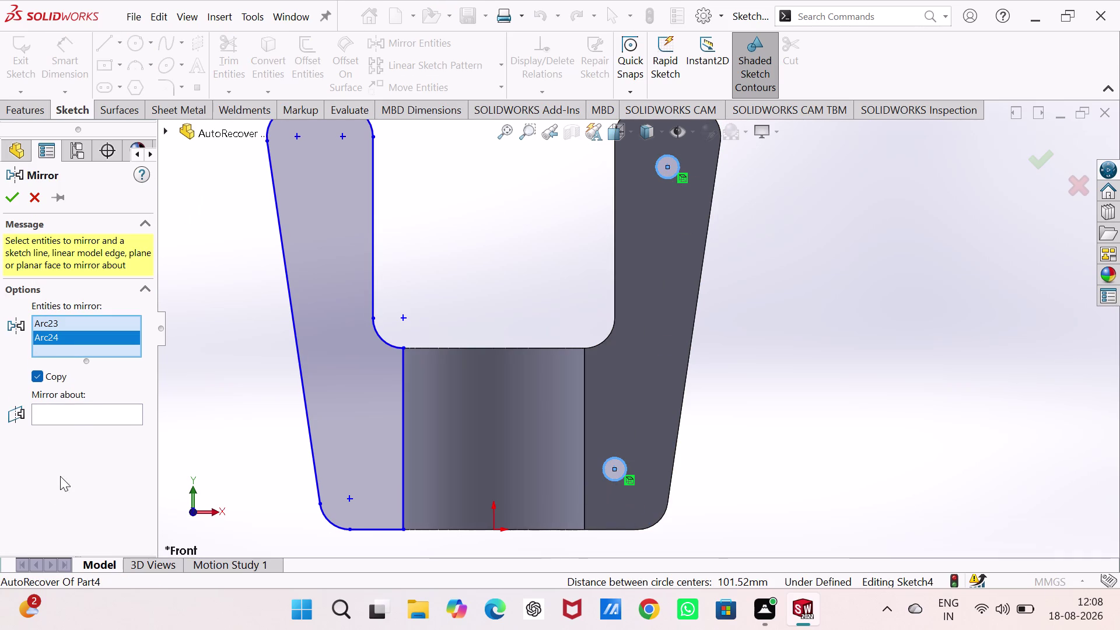
click(74, 412)
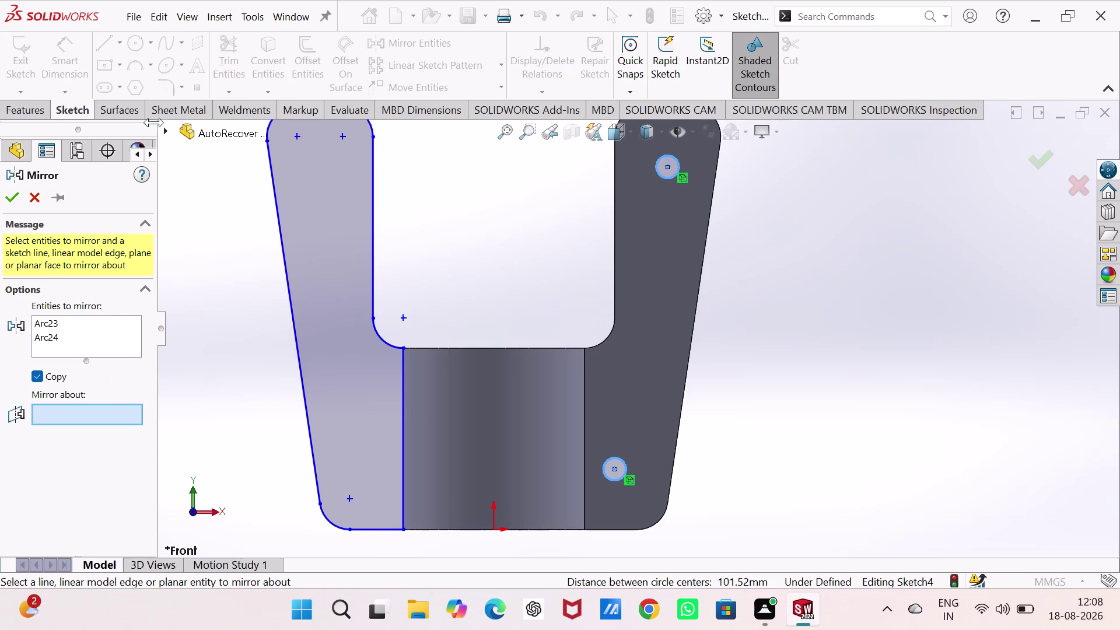
click(166, 125)
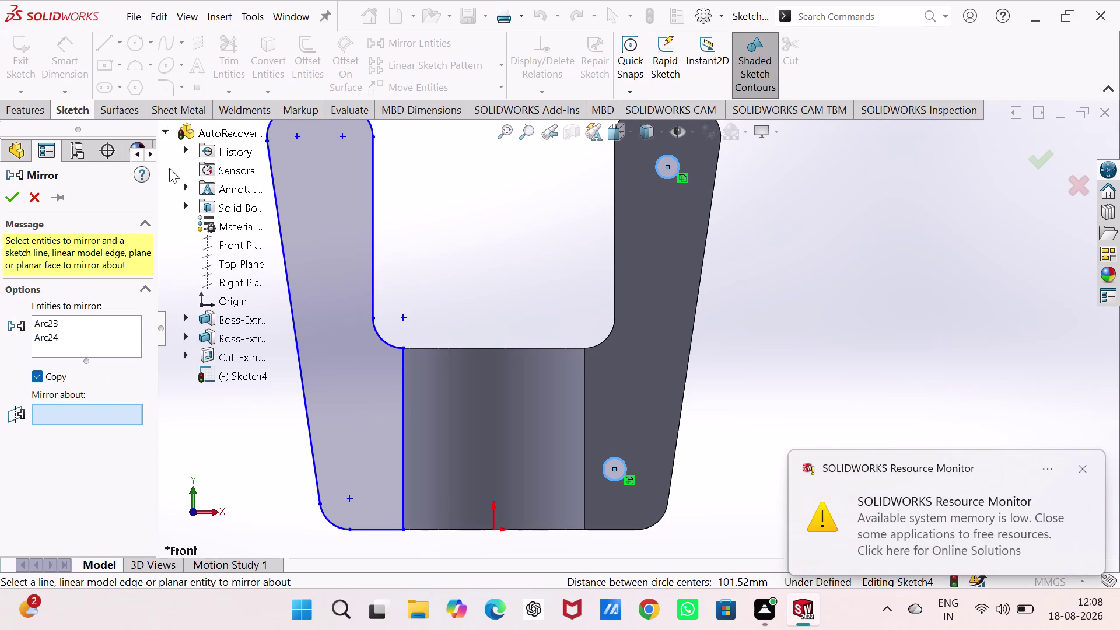
click(228, 283)
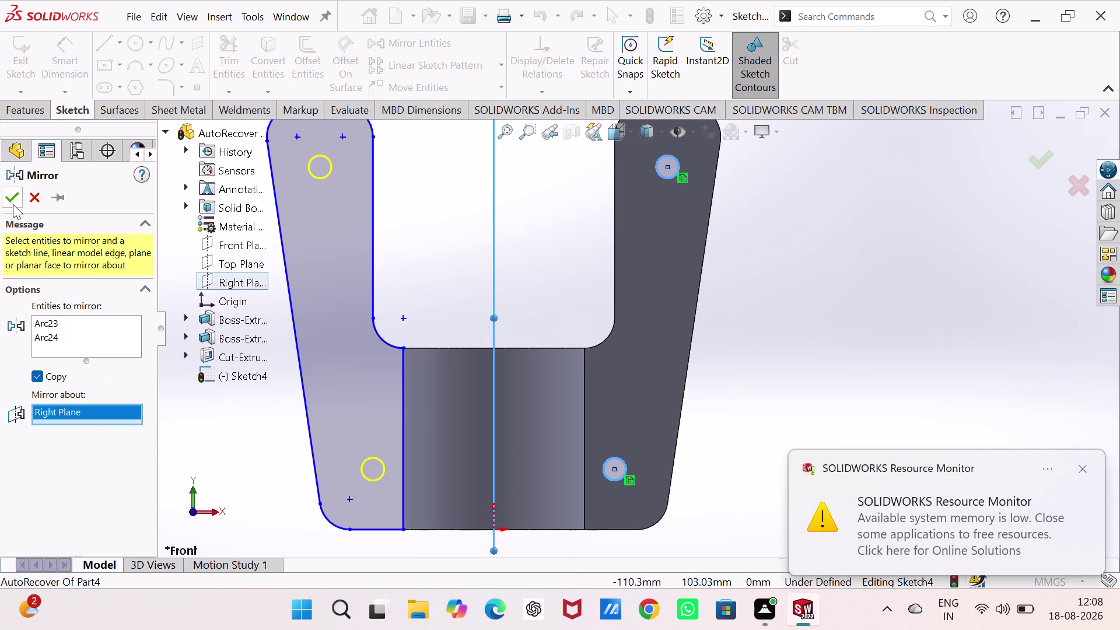
click(14, 199)
Inspect the mirrored upper circle's symmetric relations.
key(Escape)
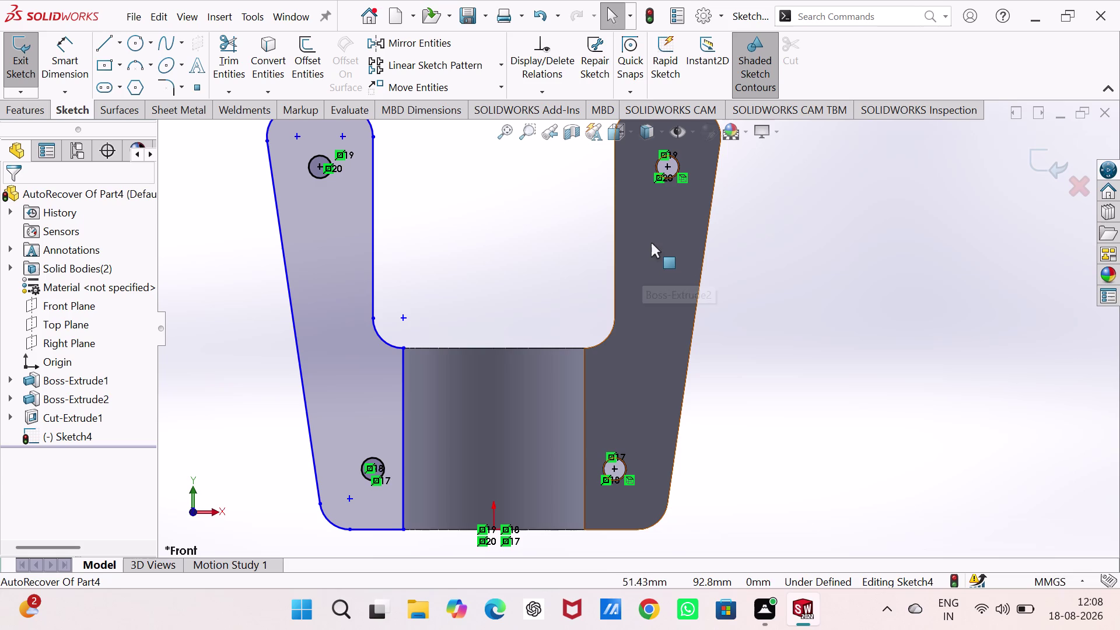
scroll(up, 3)
scroll(down, 3)
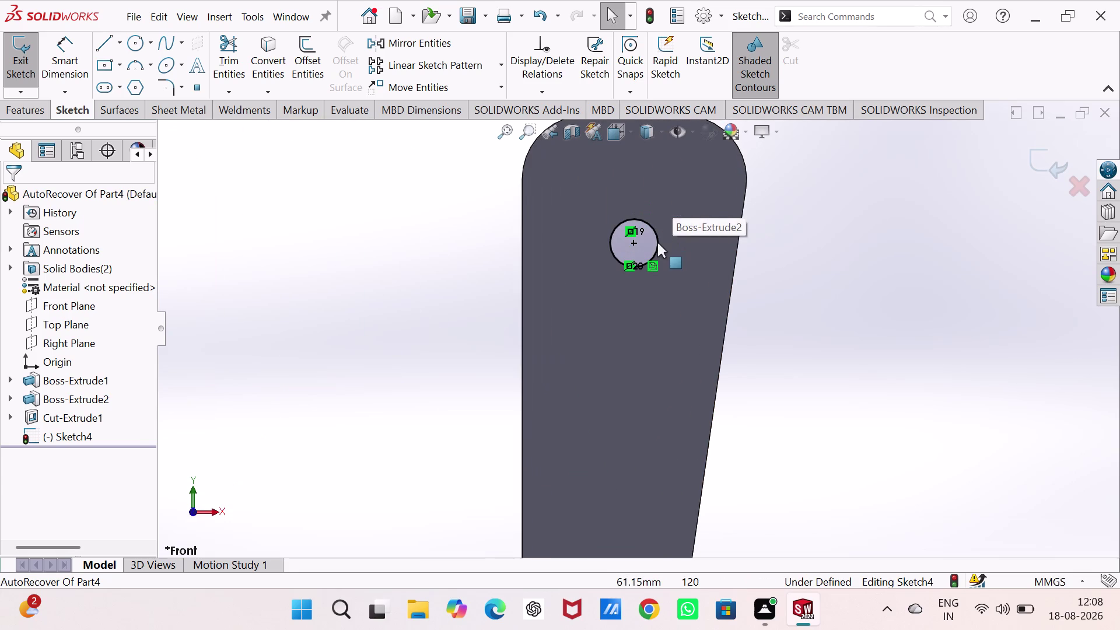
click(657, 246)
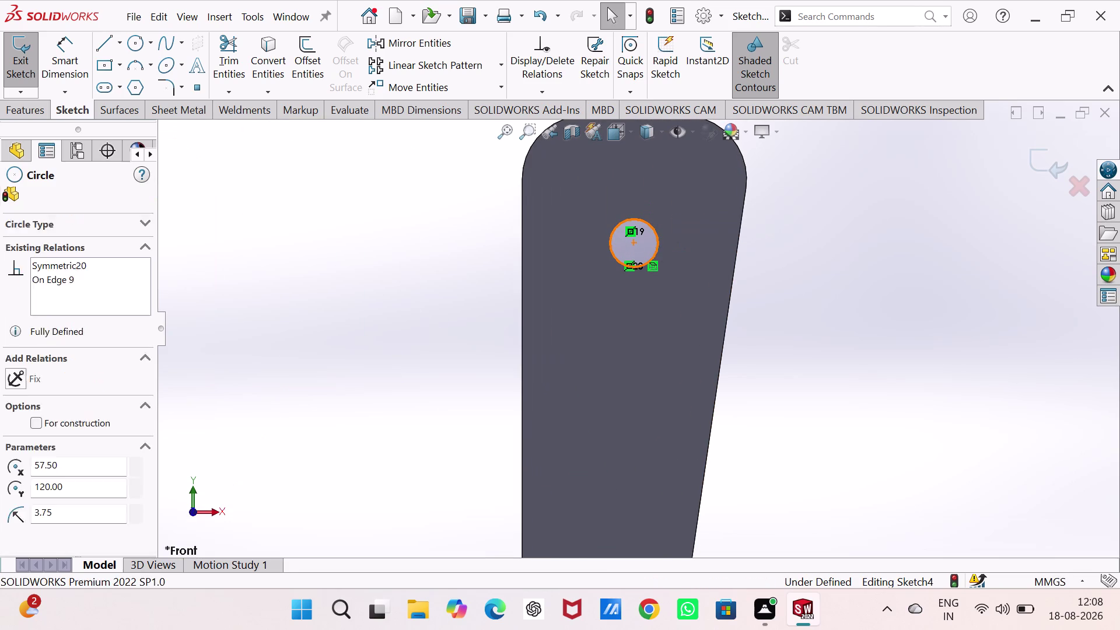
key(Delete)
Check another mirrored circle and pan the view over the lower holes.
scroll(up, 3)
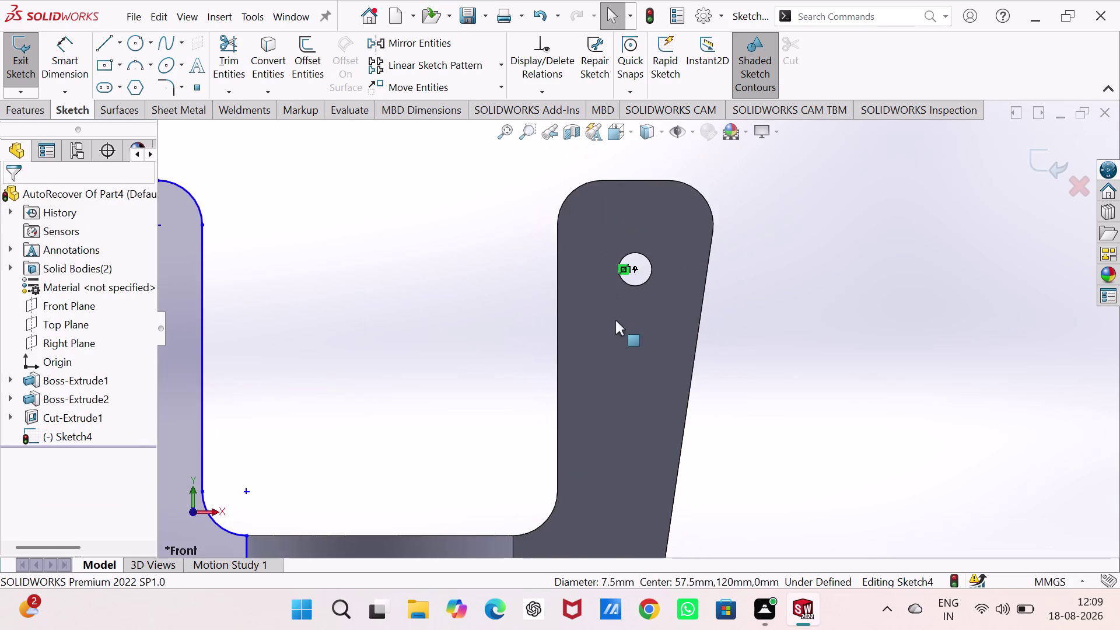
scroll(up, 3)
scroll(up, 3)
scroll(down, 3)
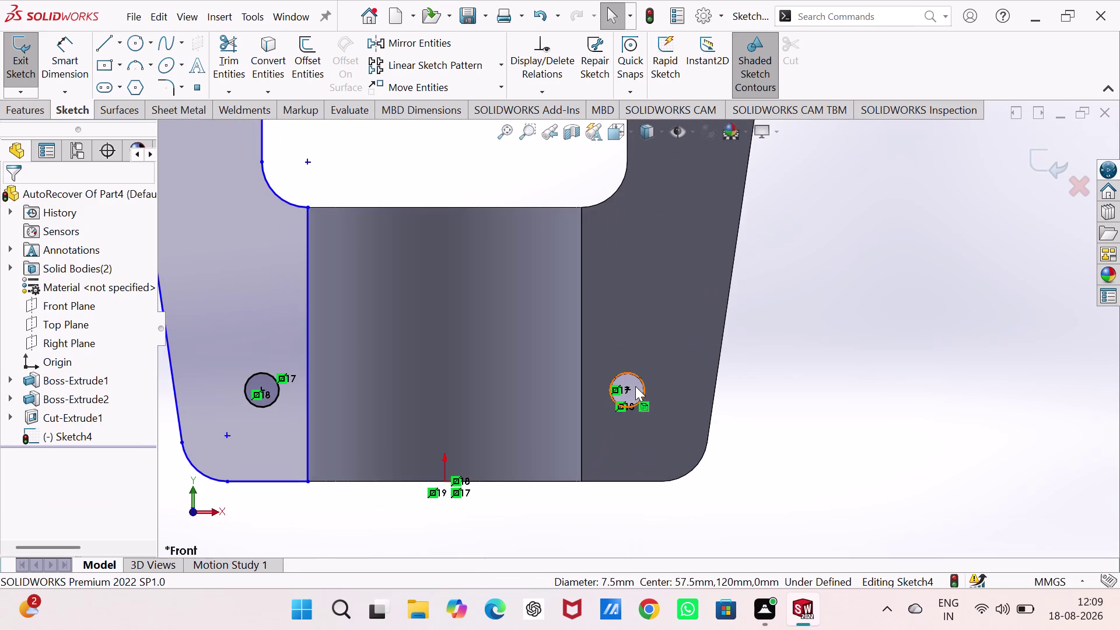
scroll(down, 3)
click(644, 360)
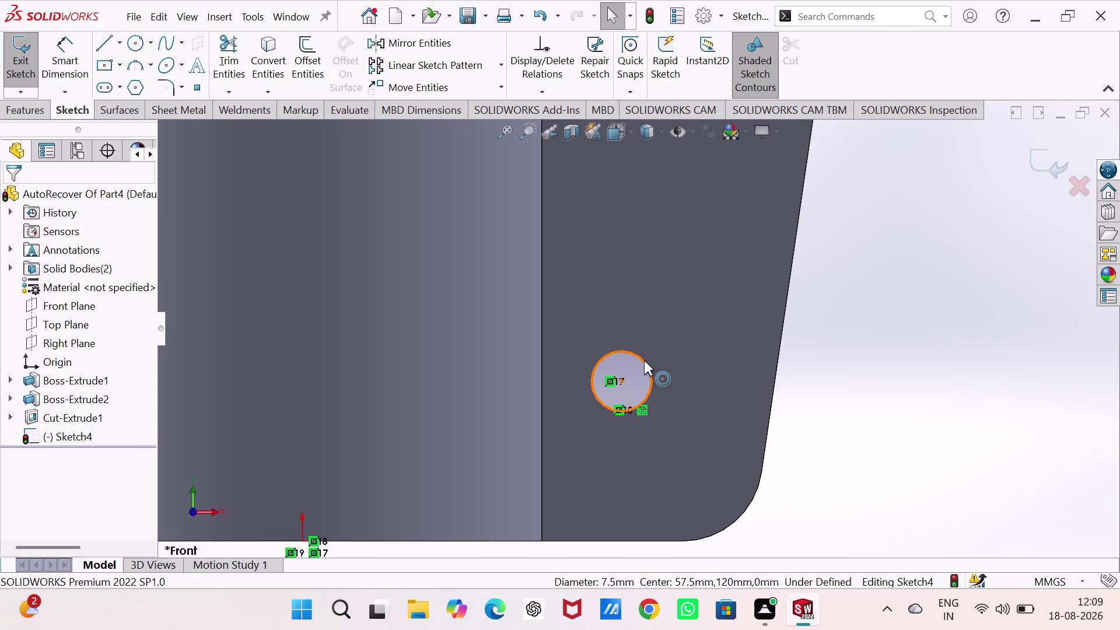
key(Delete)
scroll(up, 3)
scroll(up, 3)
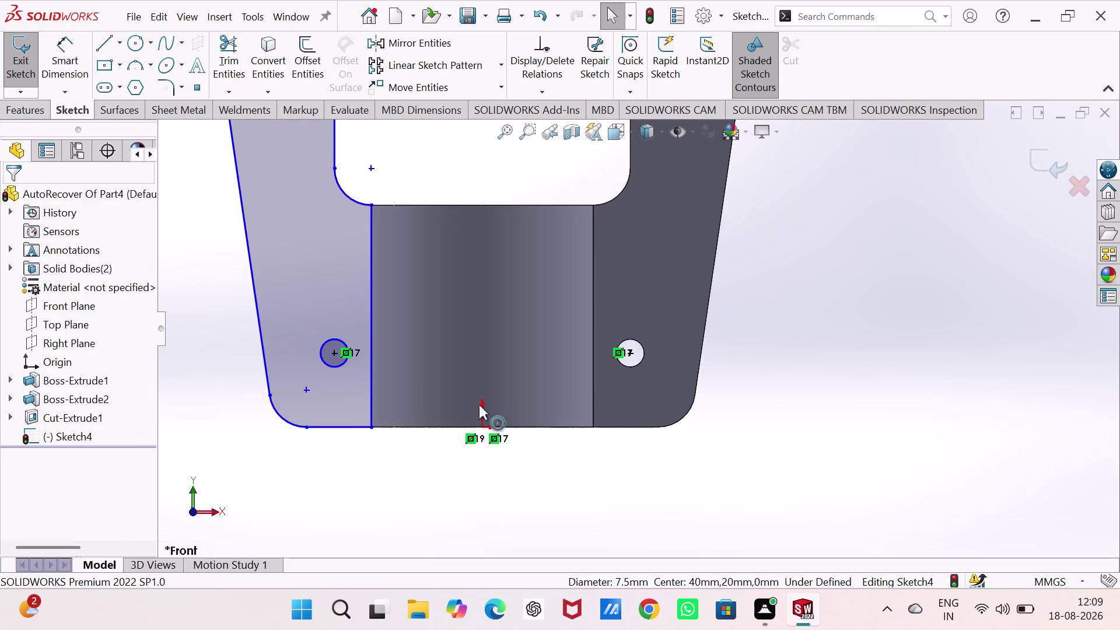
scroll(up, 3)
scroll(down, 3)
right_drag(309, 456, 257, 99)
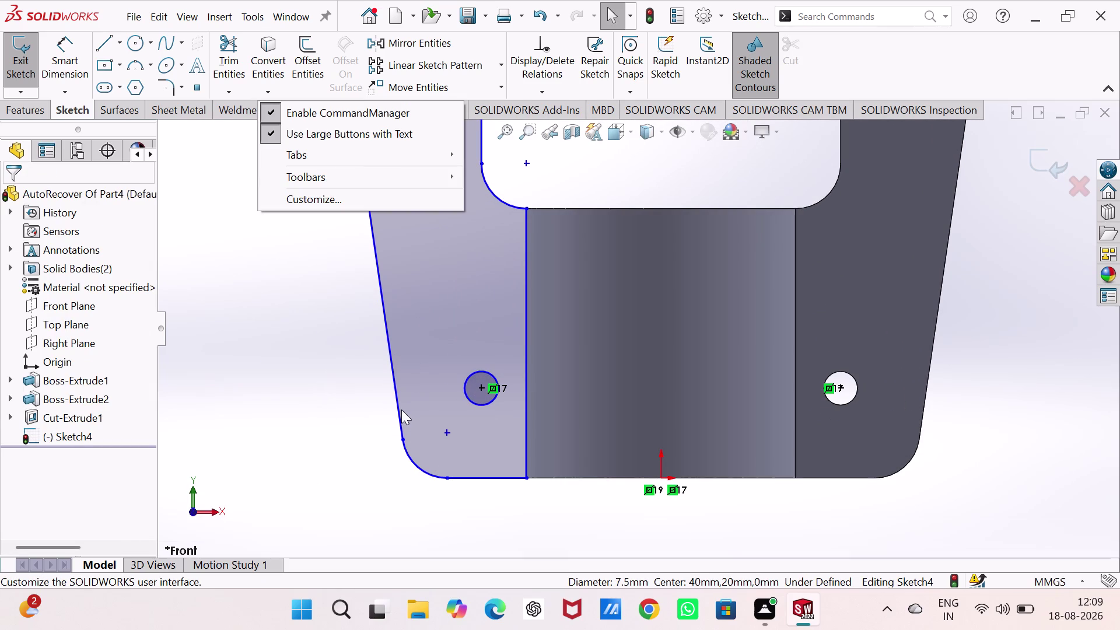
right_drag(251, 410, 225, 253)
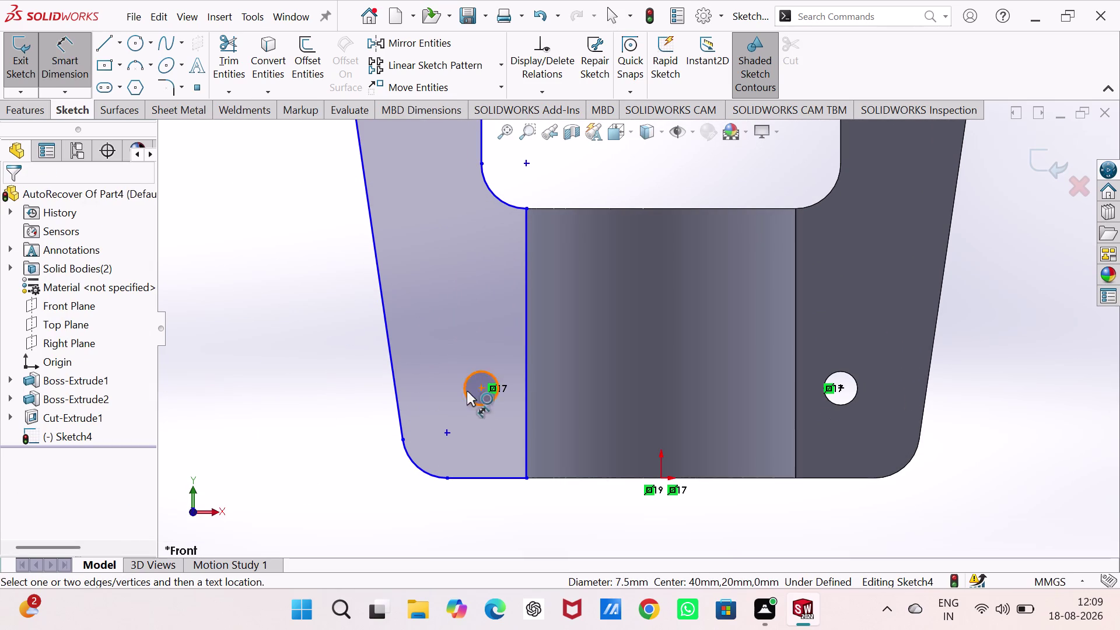
Dimension the left arm's lower hole at Ø7.50.
click(464, 393)
click(290, 379)
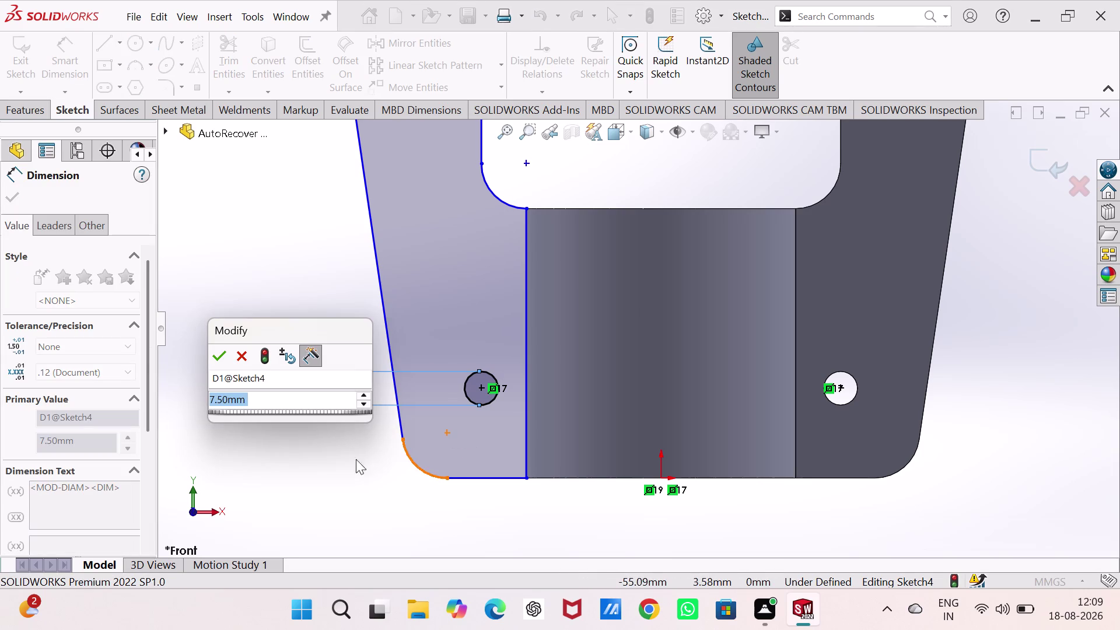
click(211, 359)
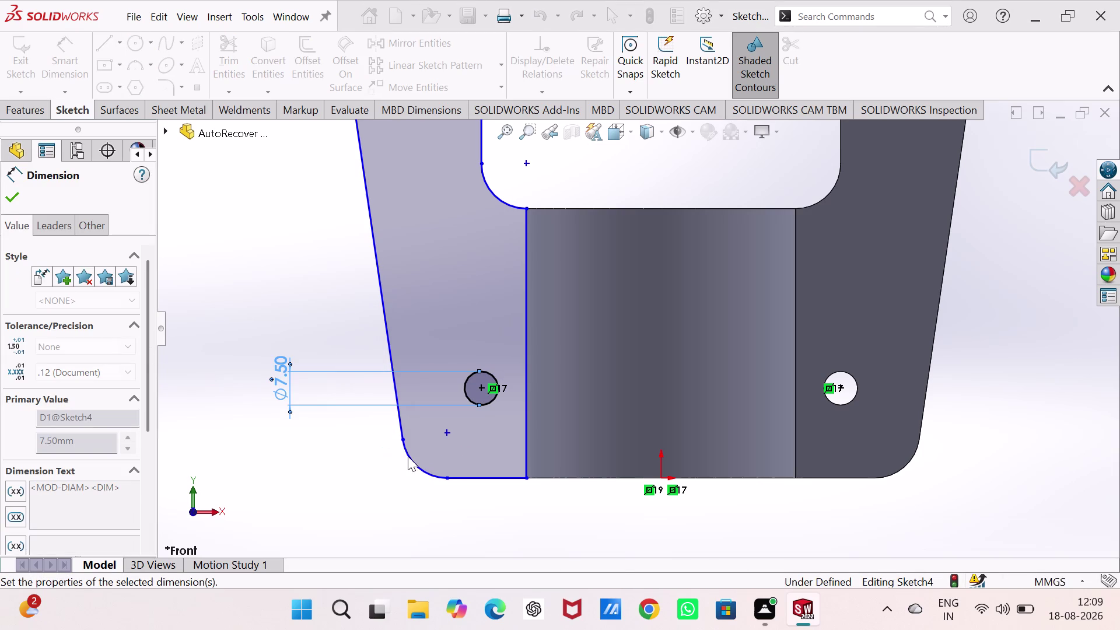
Dimension the lower-left corner arc at R10.00.
click(408, 456)
click(322, 484)
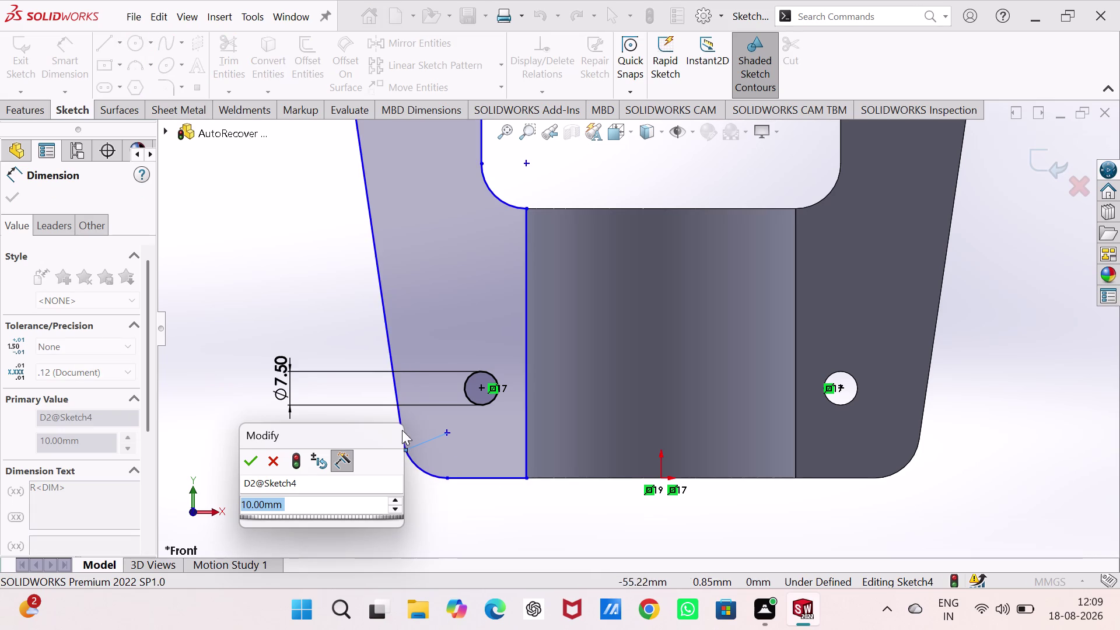
click(251, 458)
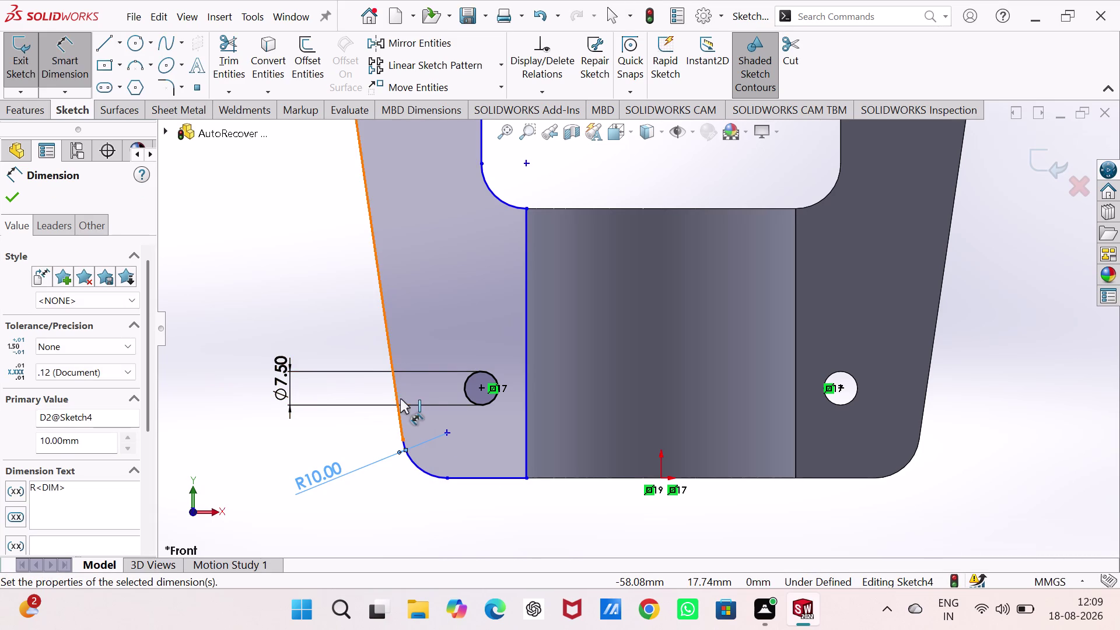
scroll(up, 3)
scroll(up, 3)
scroll(up, 3)
scroll(down, 3)
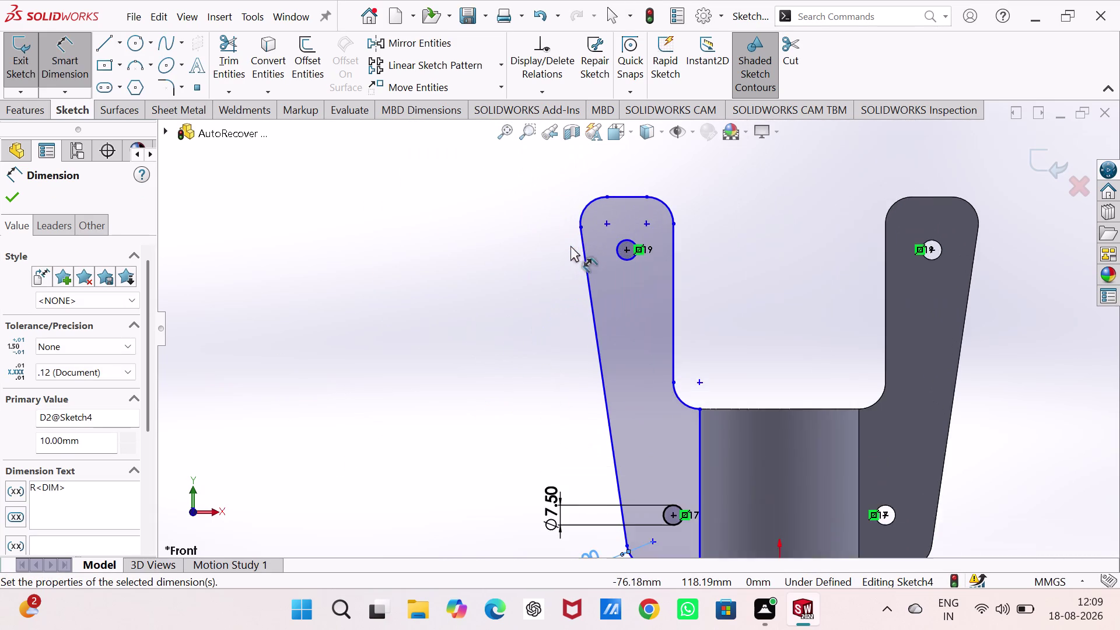
scroll(down, 3)
Dimension the upper hole at Ø7.50 and the arm's top width at 35 mm.
click(653, 276)
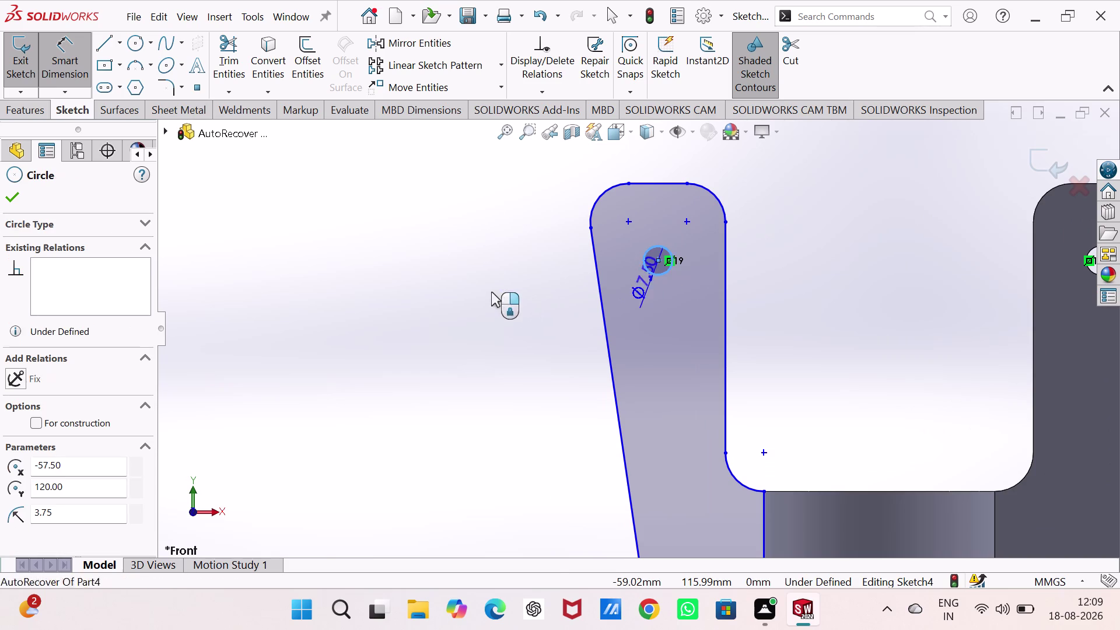
click(436, 293)
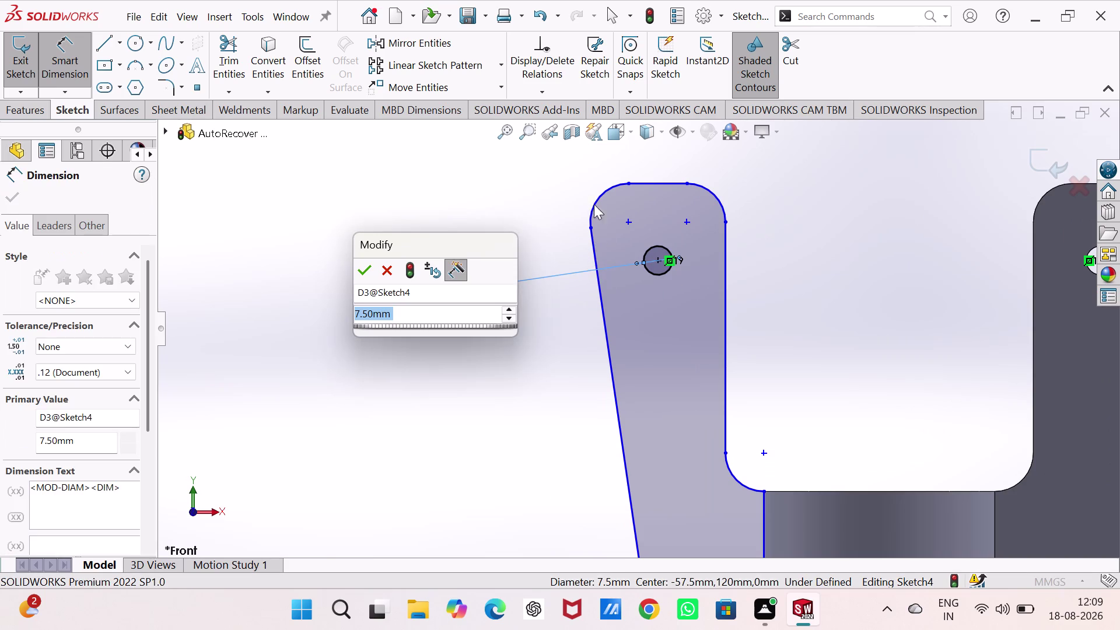
click(364, 271)
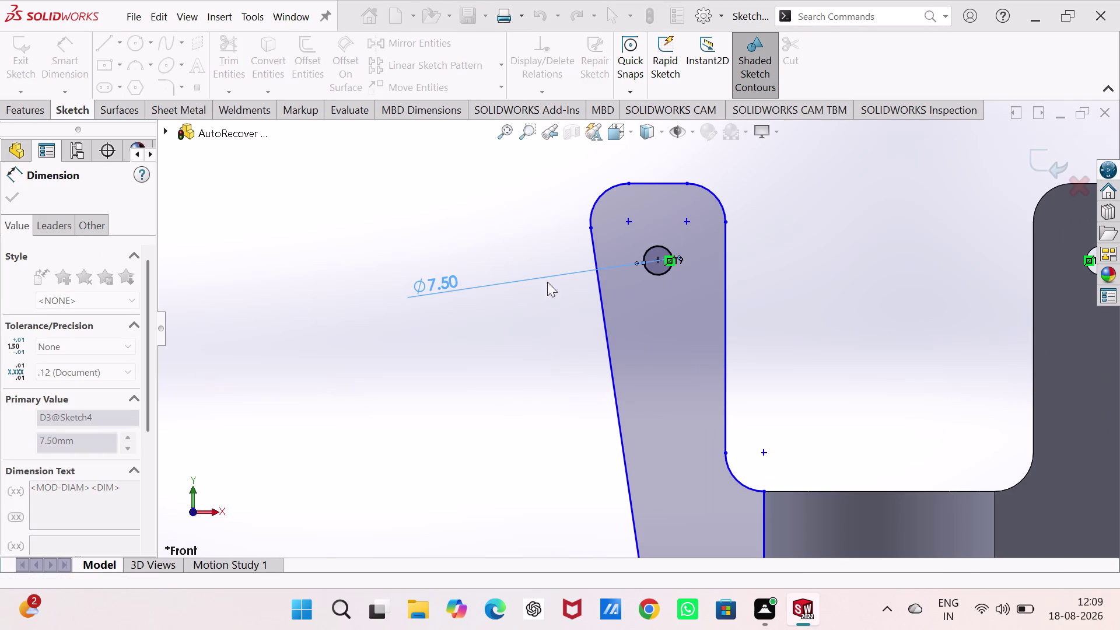
click(588, 228)
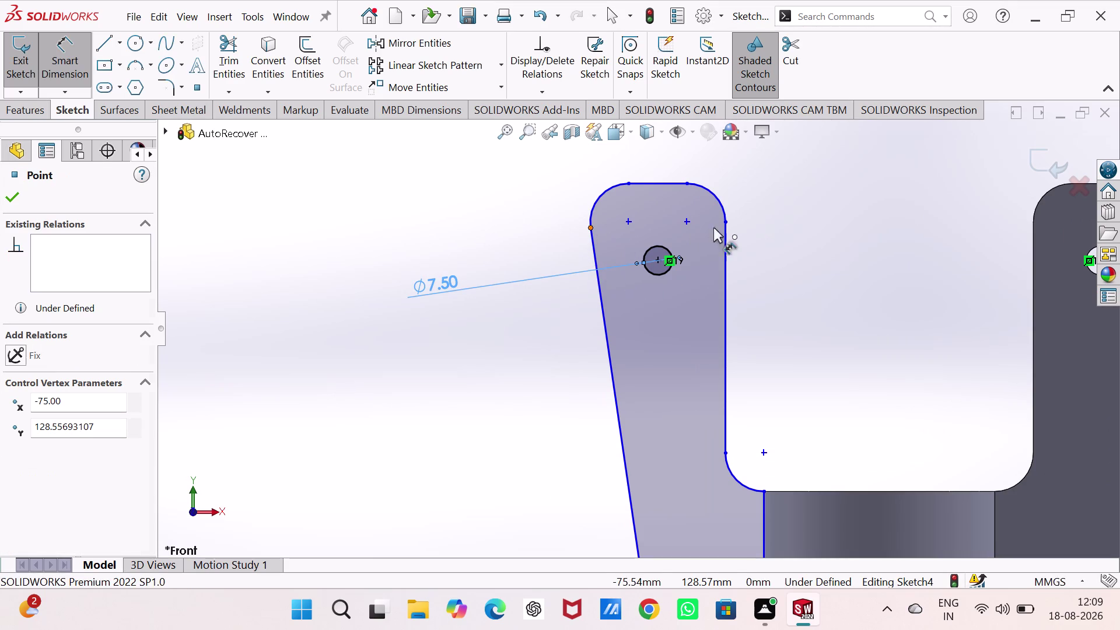
click(724, 223)
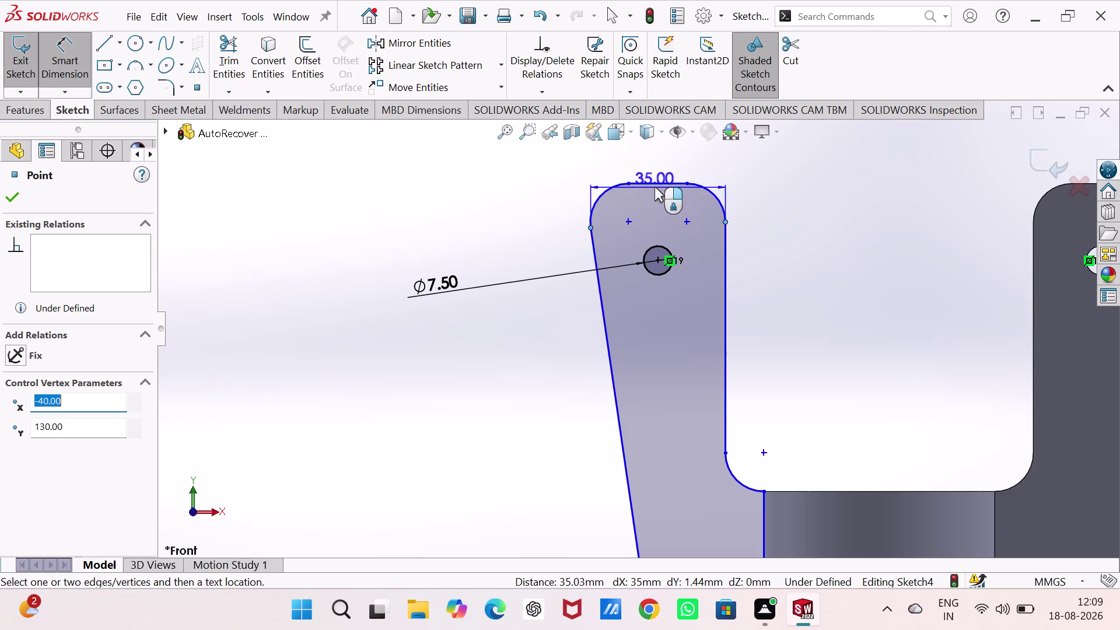
click(652, 156)
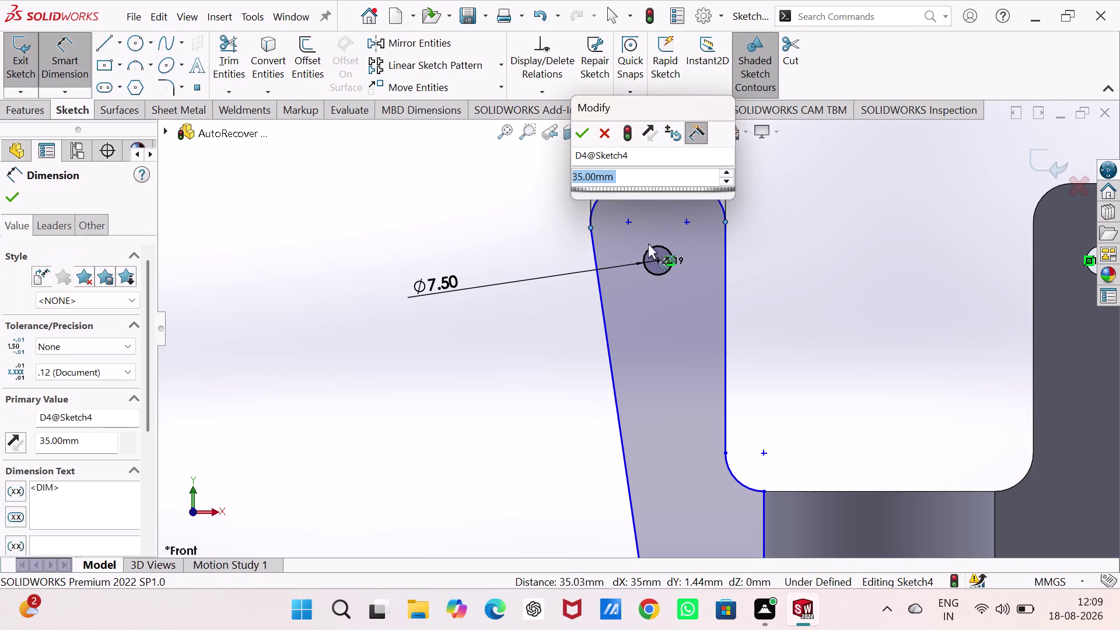
click(580, 135)
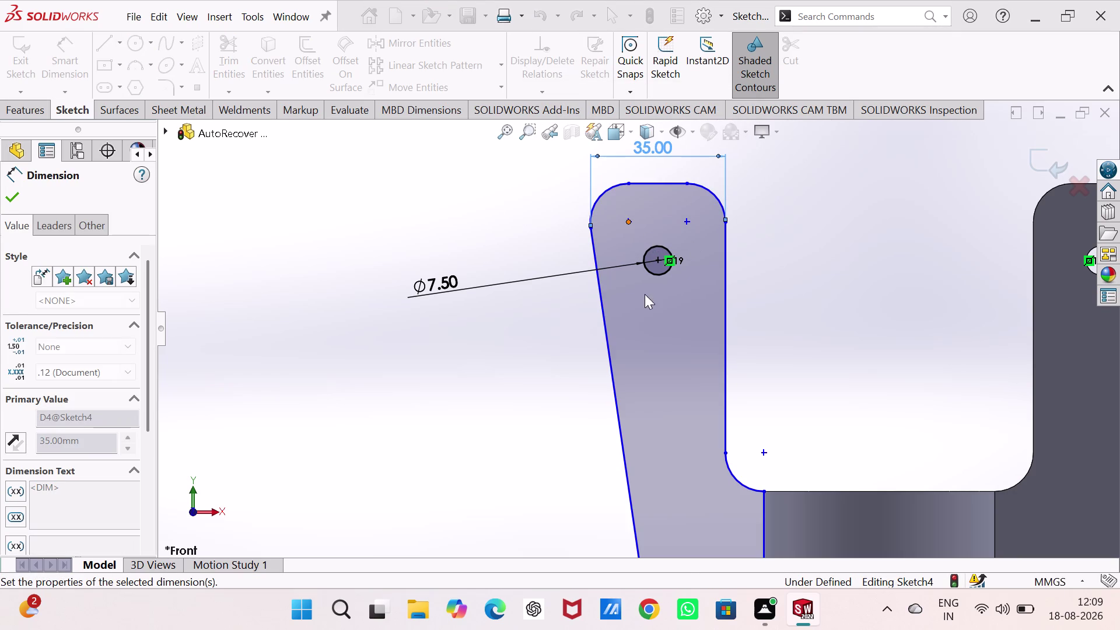
Add the 75 mm horizontal offset from the origin to the arm's top corner.
scroll(up, 3)
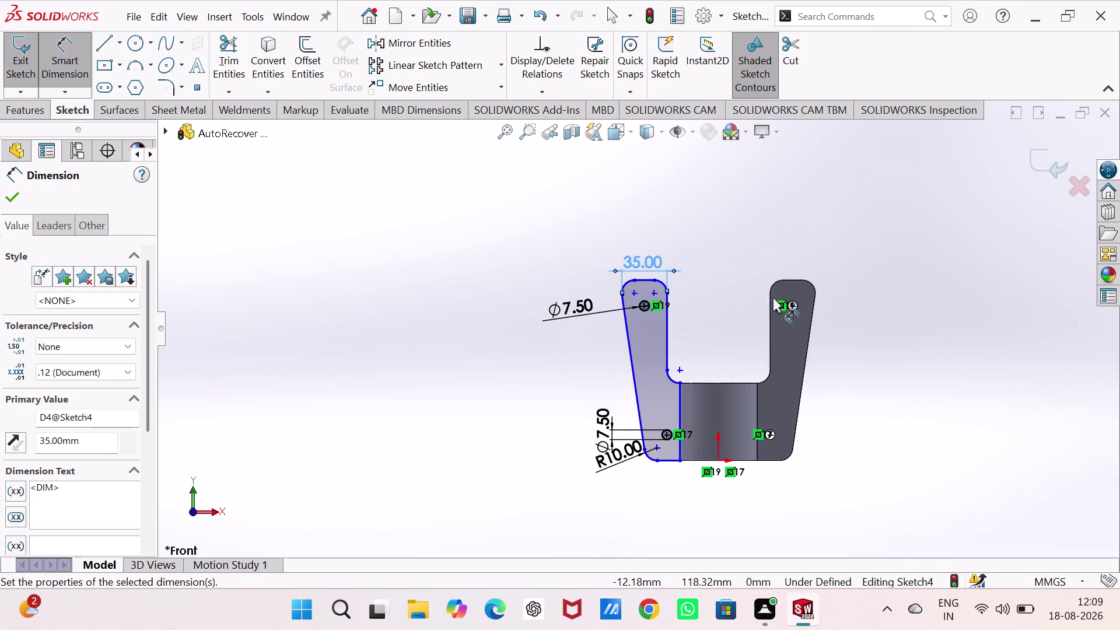
scroll(down, 3)
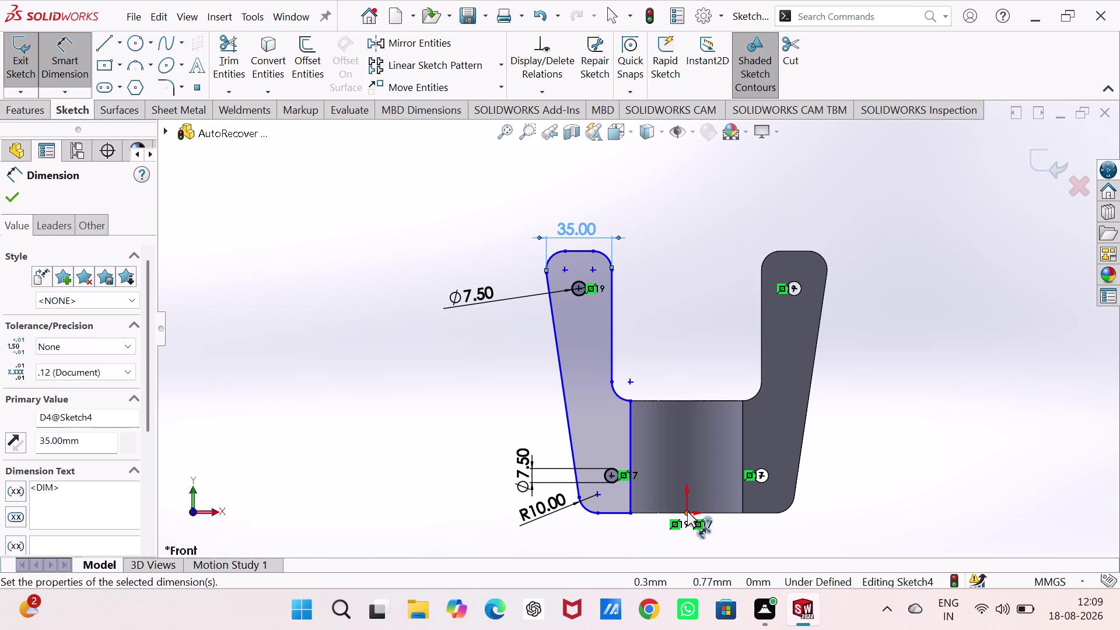
click(688, 511)
click(546, 274)
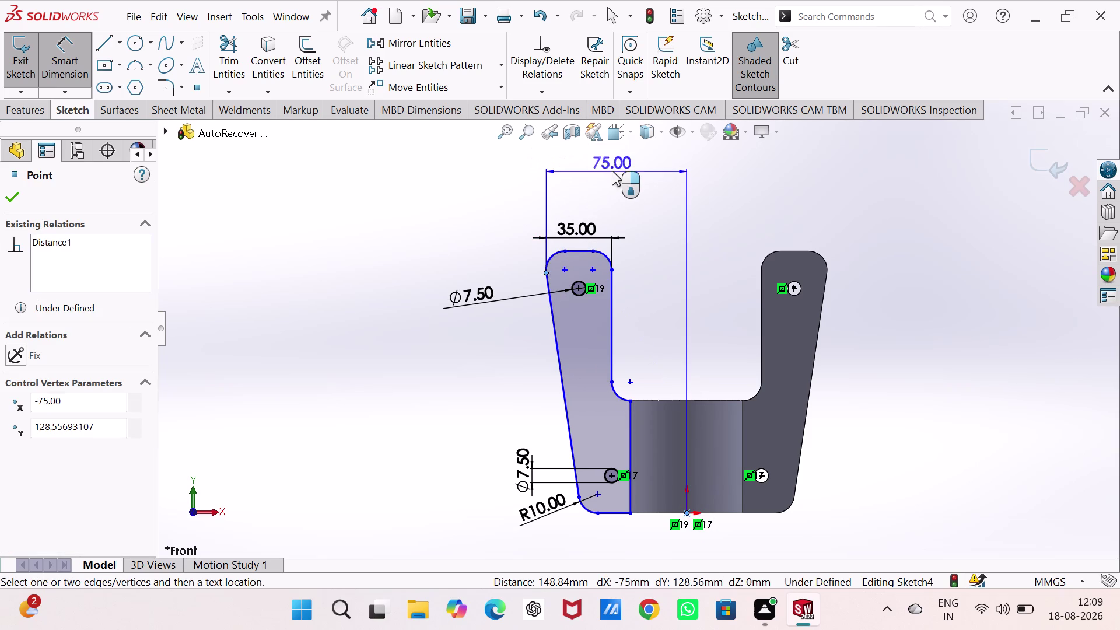
click(612, 172)
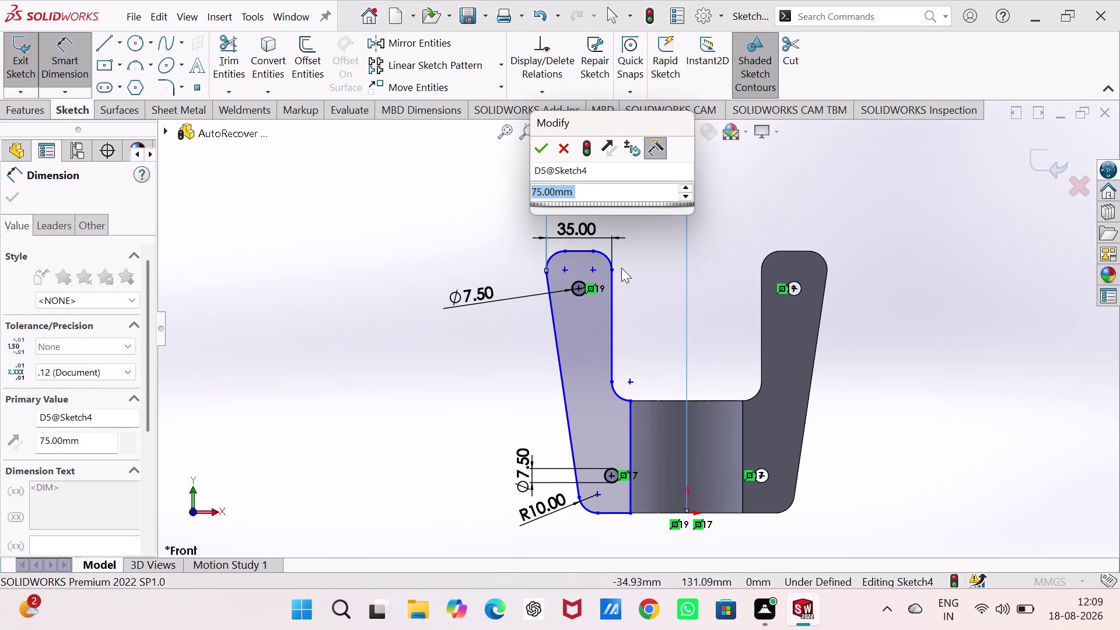
click(542, 150)
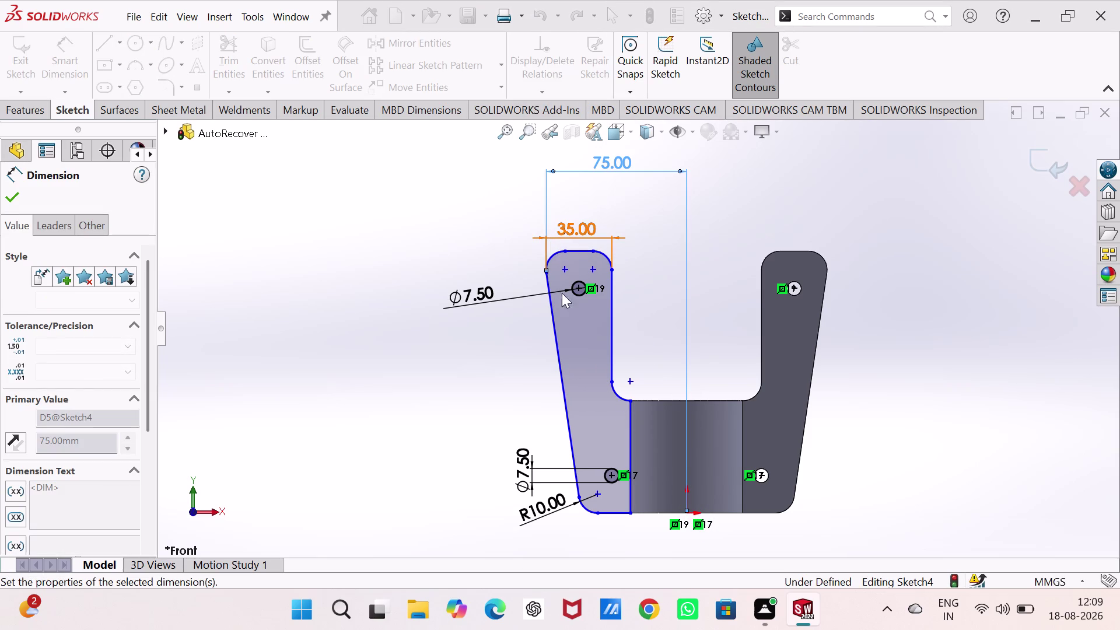
scroll(up, 3)
scroll(down, 3)
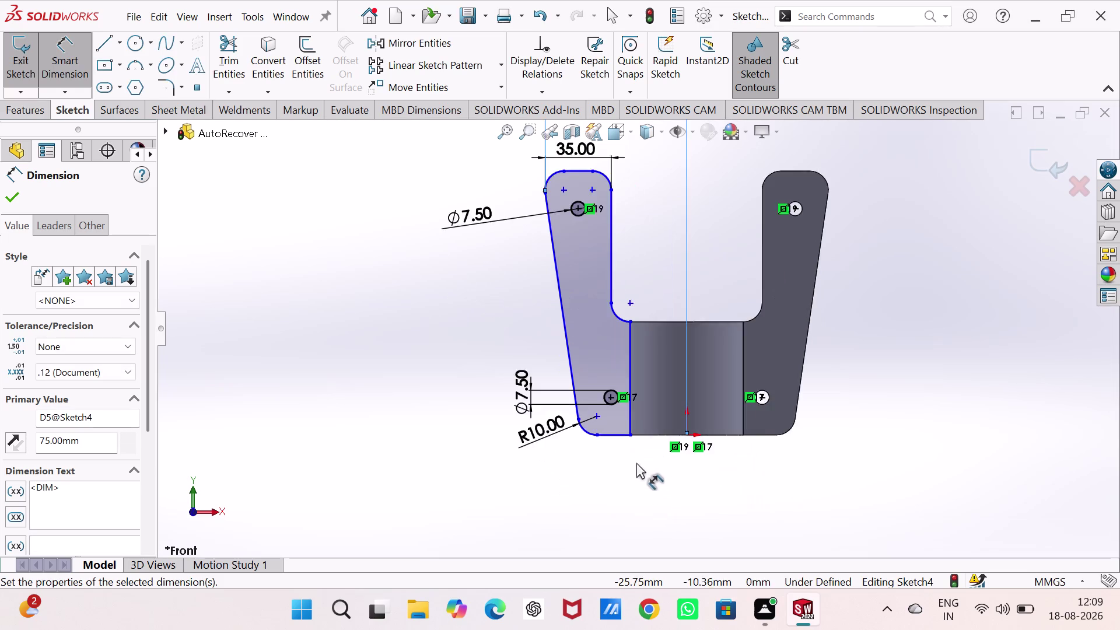
scroll(down, 3)
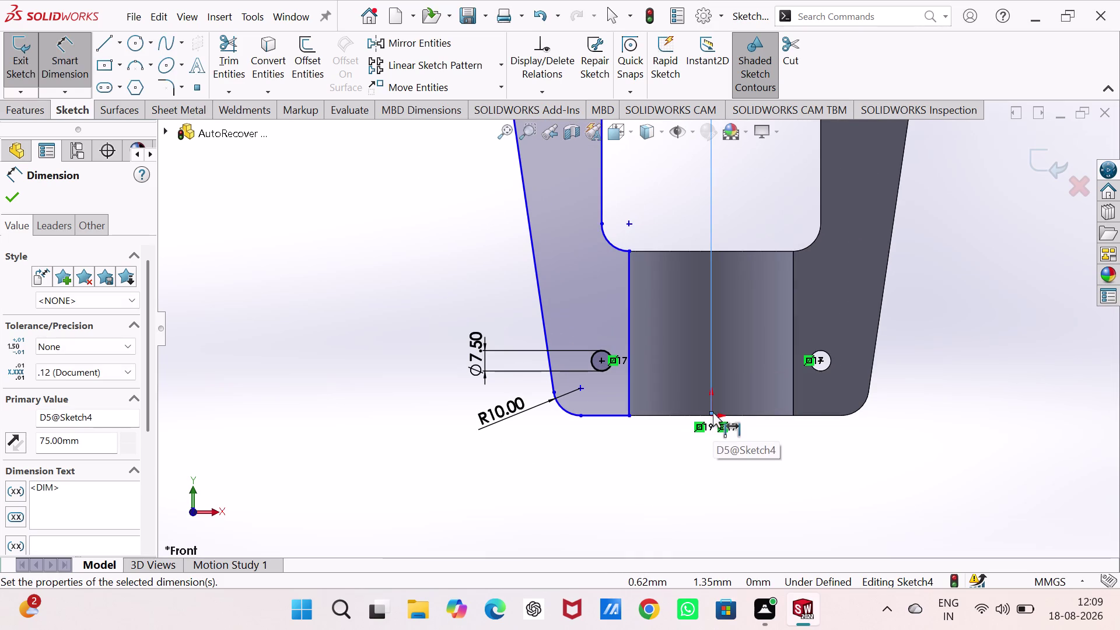
click(710, 419)
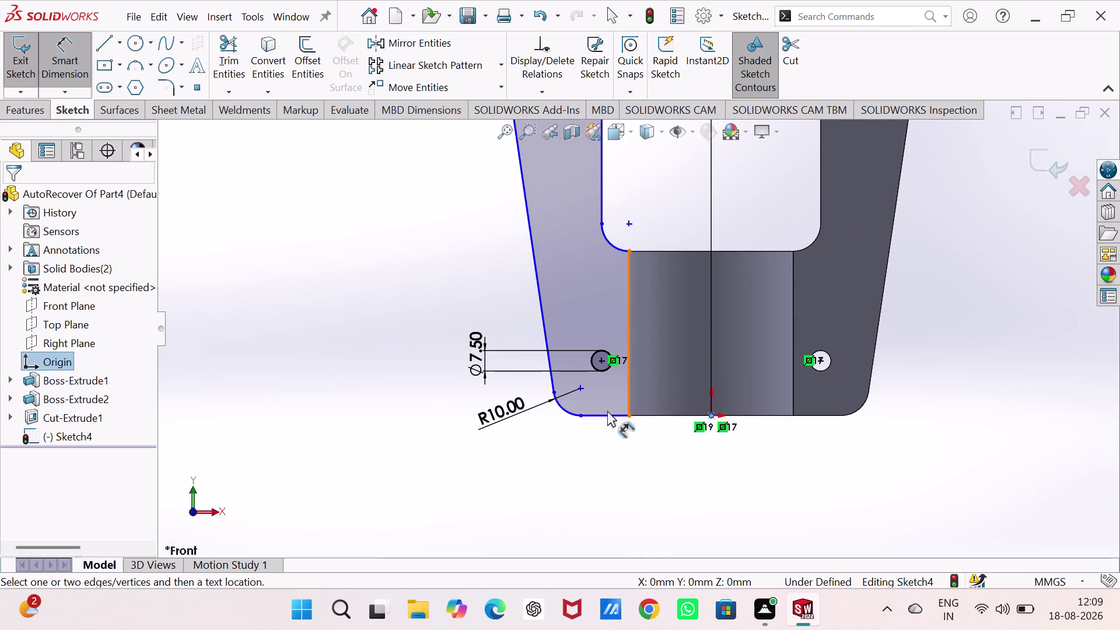
Dimension the left arm's bottom-left corner 57.50 mm from the origin.
click(554, 394)
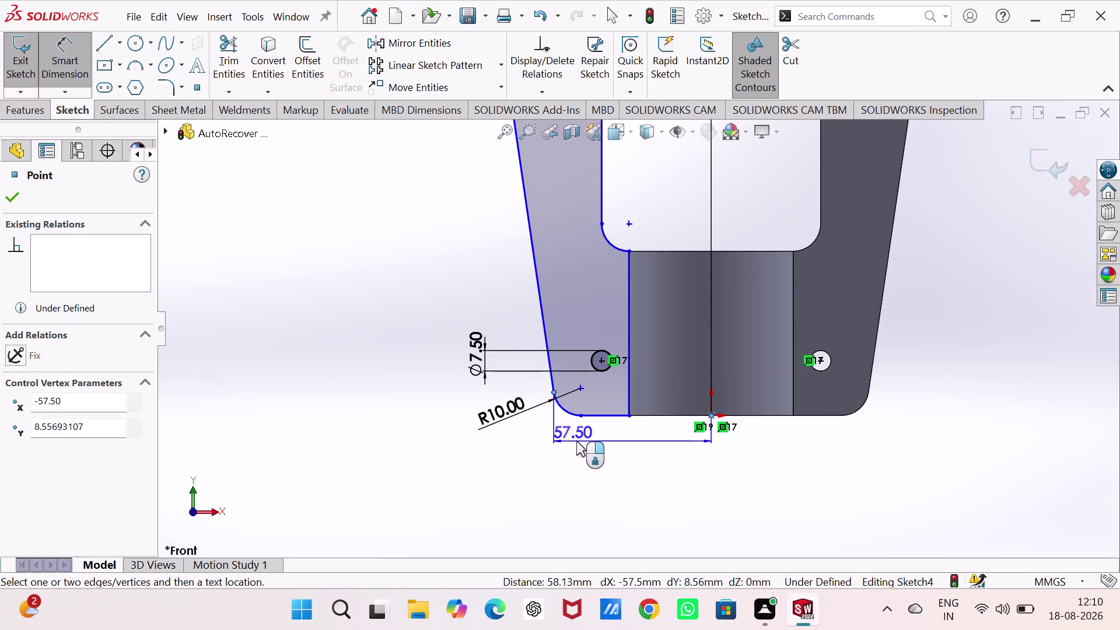
click(614, 447)
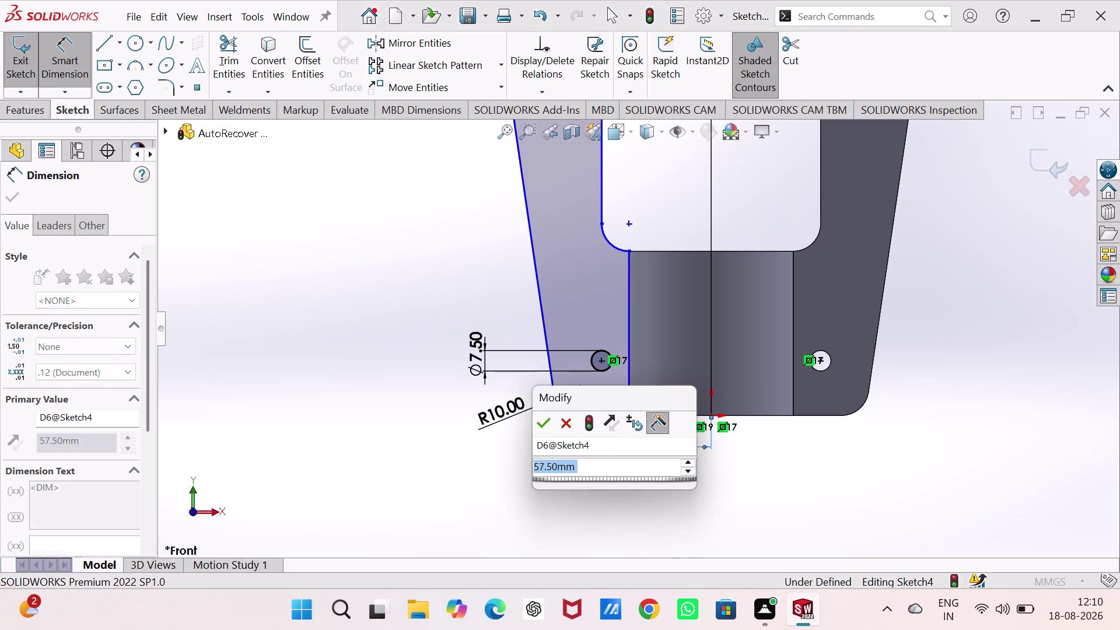
click(549, 423)
scroll(up, 3)
scroll(up, 3)
scroll(down, 3)
scroll(up, 3)
scroll(down, 3)
scroll(down, 3)
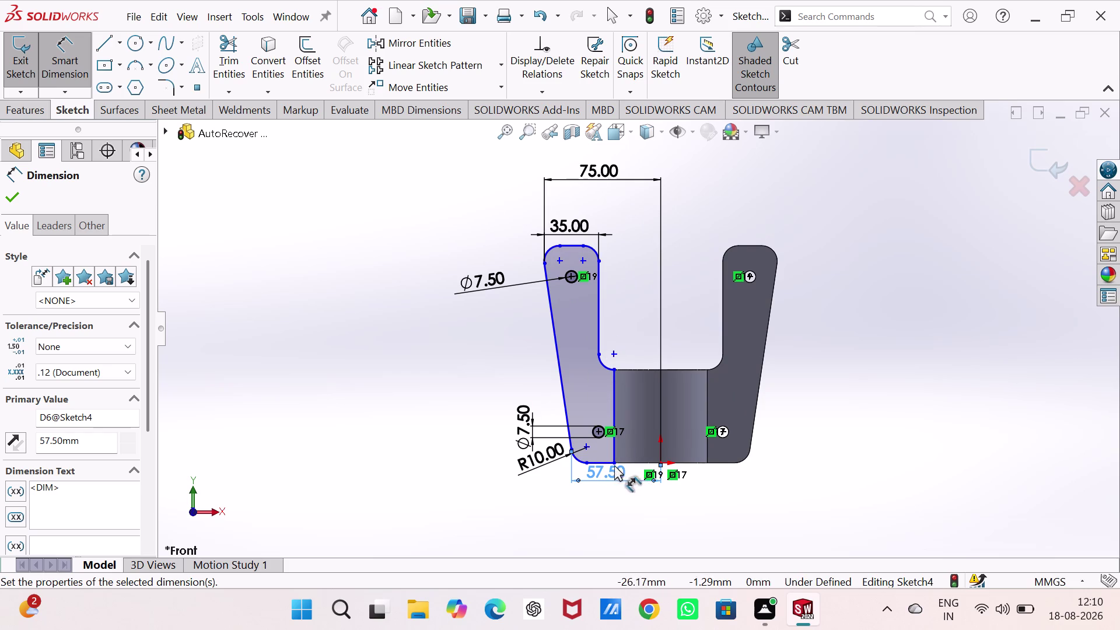
scroll(up, 3)
scroll(down, 3)
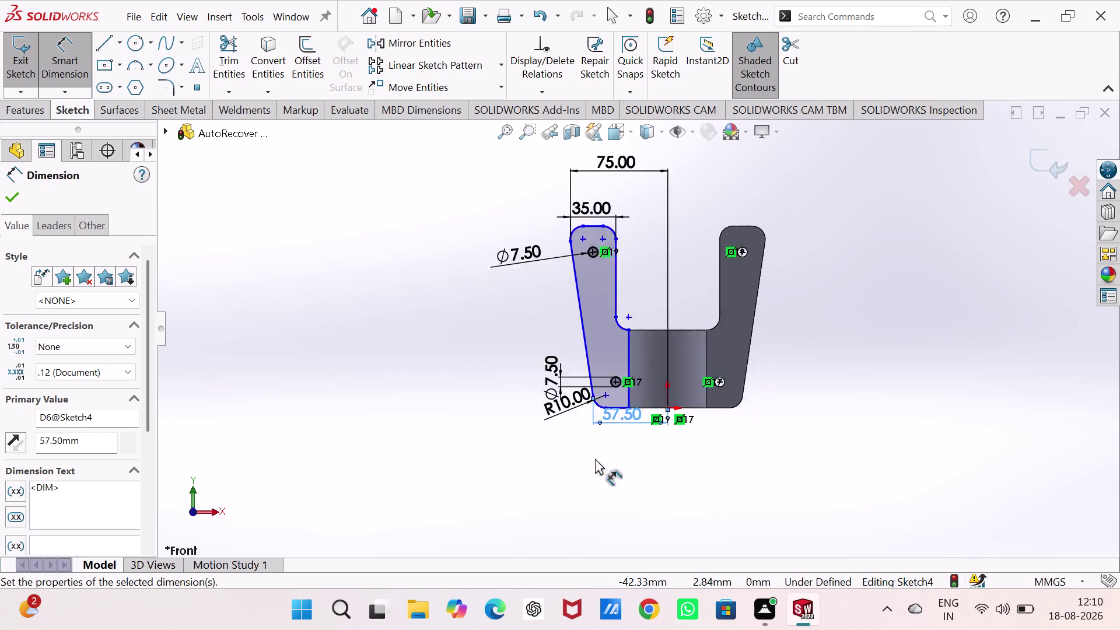
scroll(down, 3)
Add a 140 mm overall height dimension between the bottom and top edges.
click(643, 319)
scroll(up, 3)
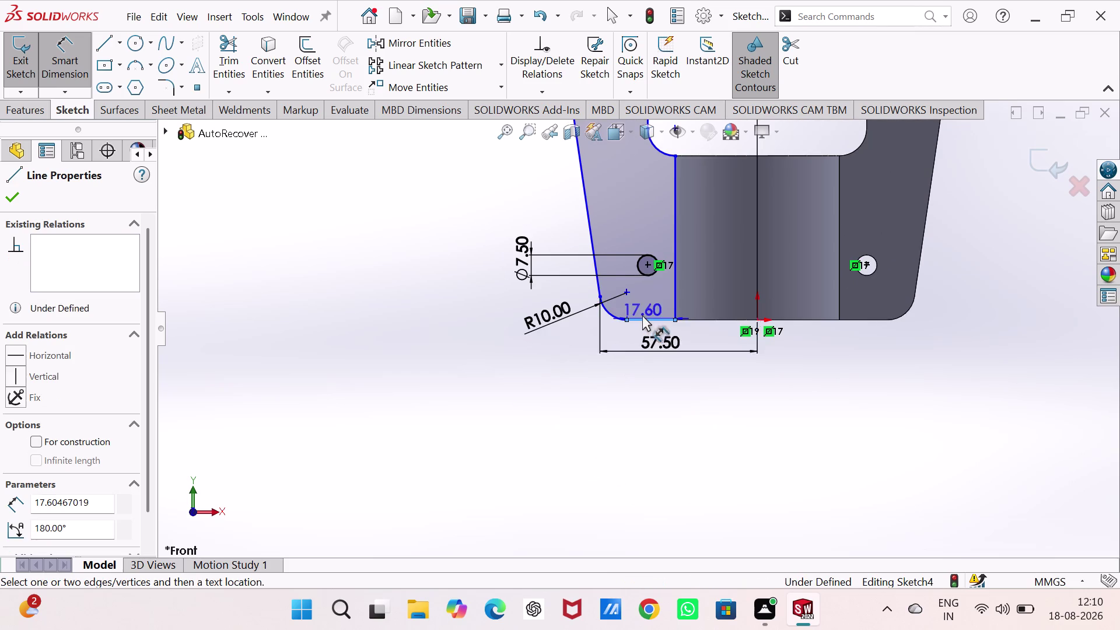
scroll(up, 3)
scroll(up, 3)
scroll(down, 3)
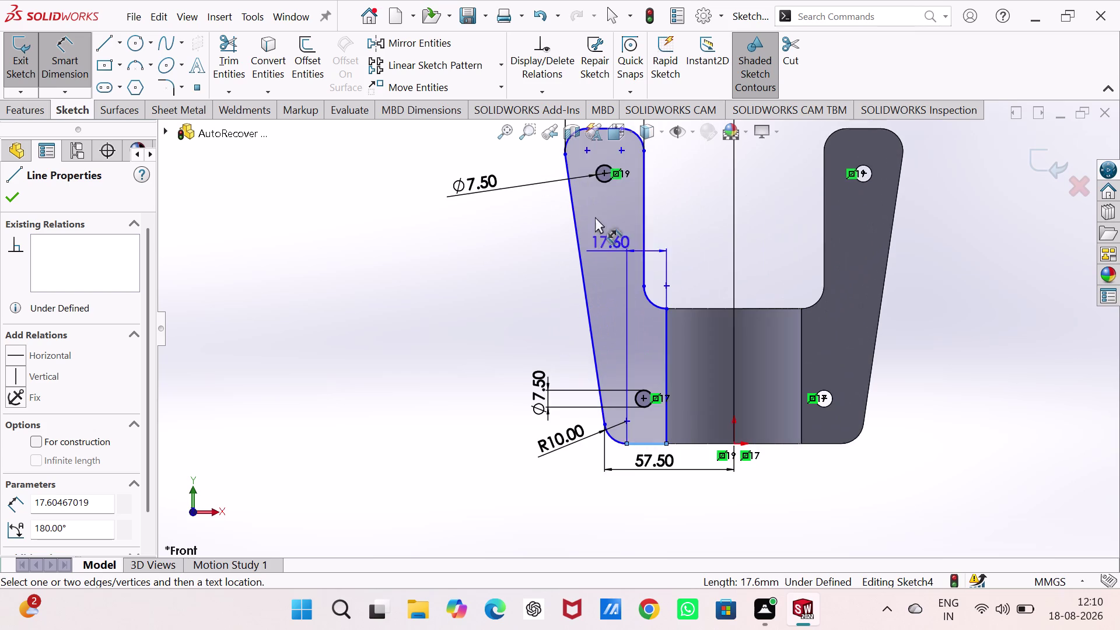
scroll(up, 3)
scroll(down, 3)
scroll(down, 3)
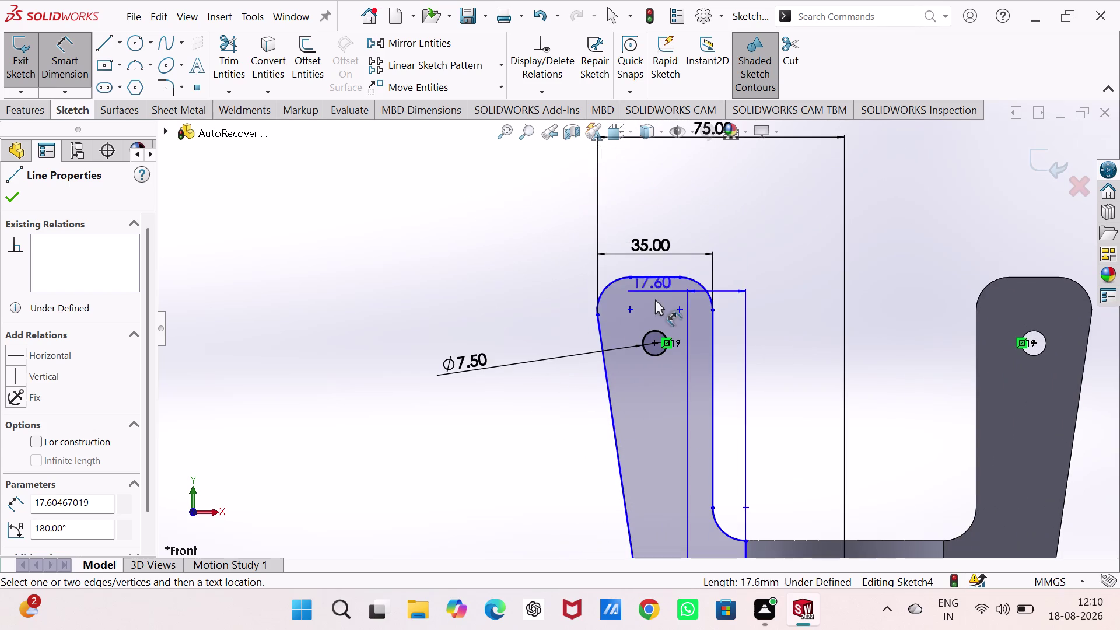
click(655, 278)
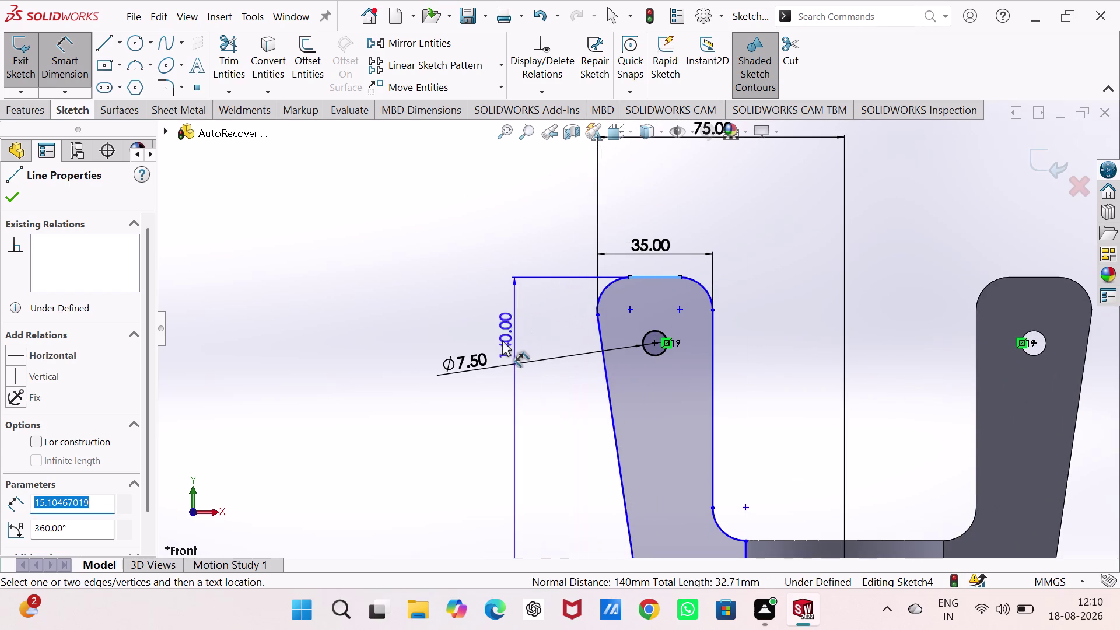
click(502, 340)
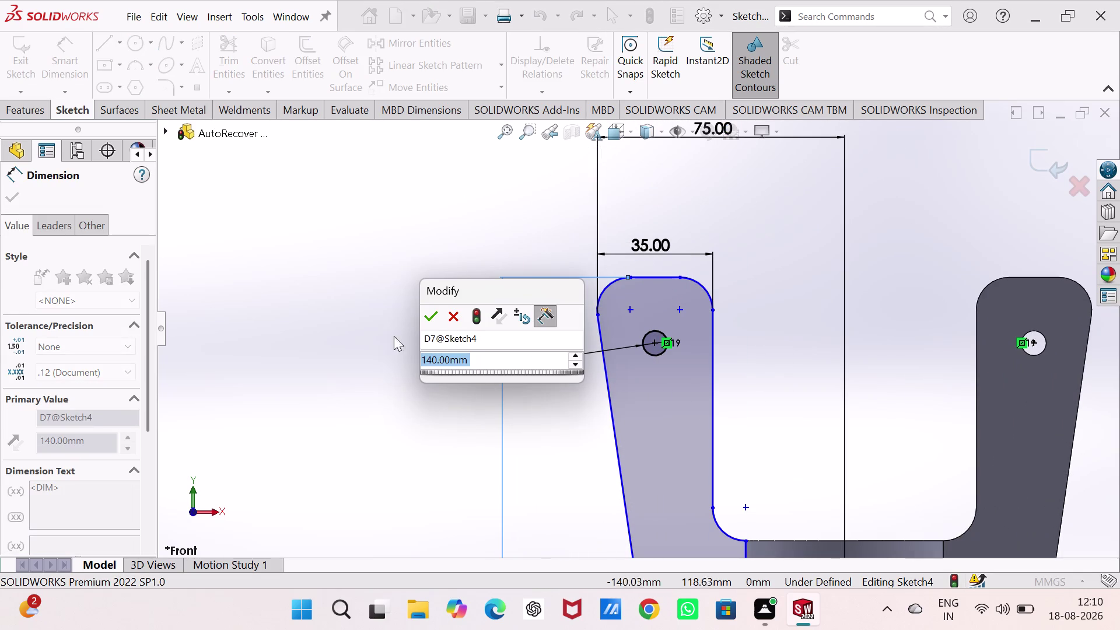
click(428, 313)
scroll(up, 3)
scroll(up, 3)
scroll(up, 3)
scroll(down, 3)
scroll(down, 3)
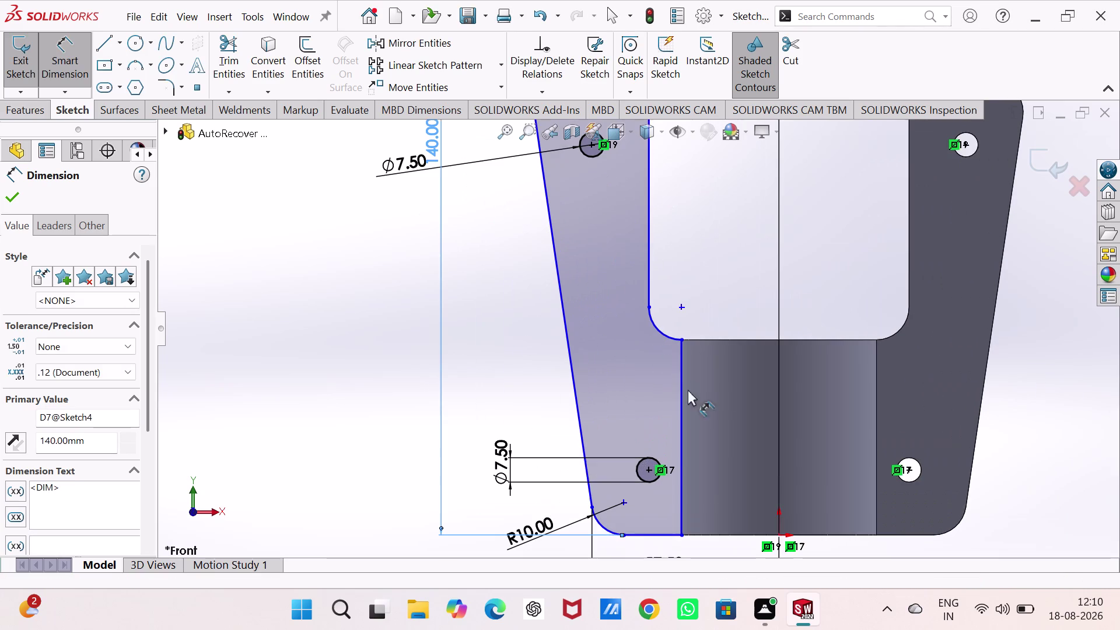
scroll(up, 3)
scroll(down, 3)
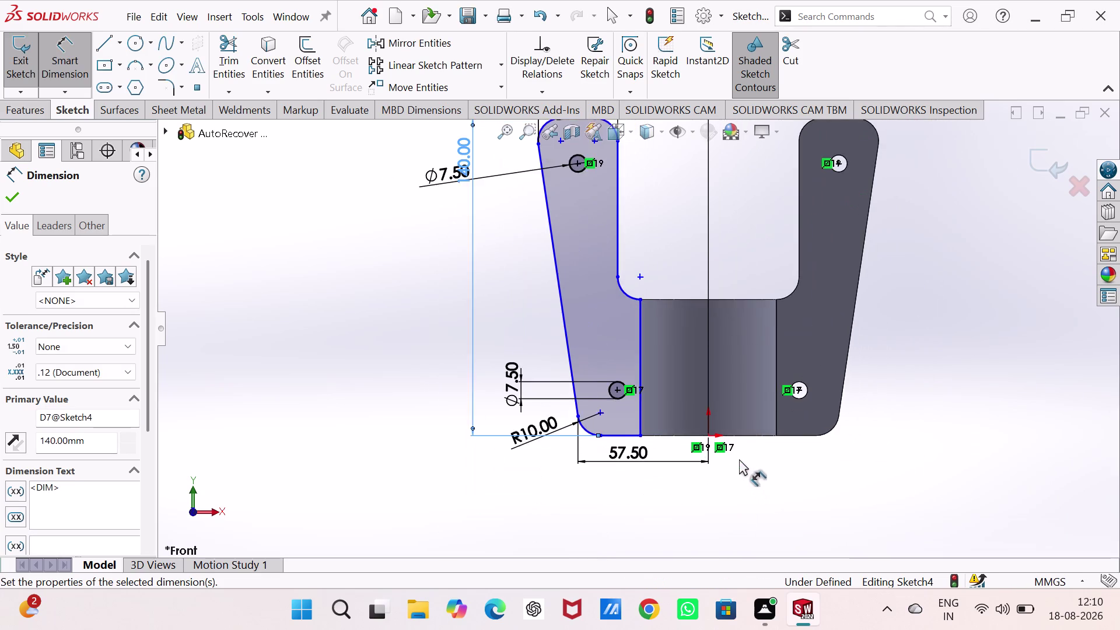
scroll(down, 3)
scroll(down, 3)
scroll(up, 3)
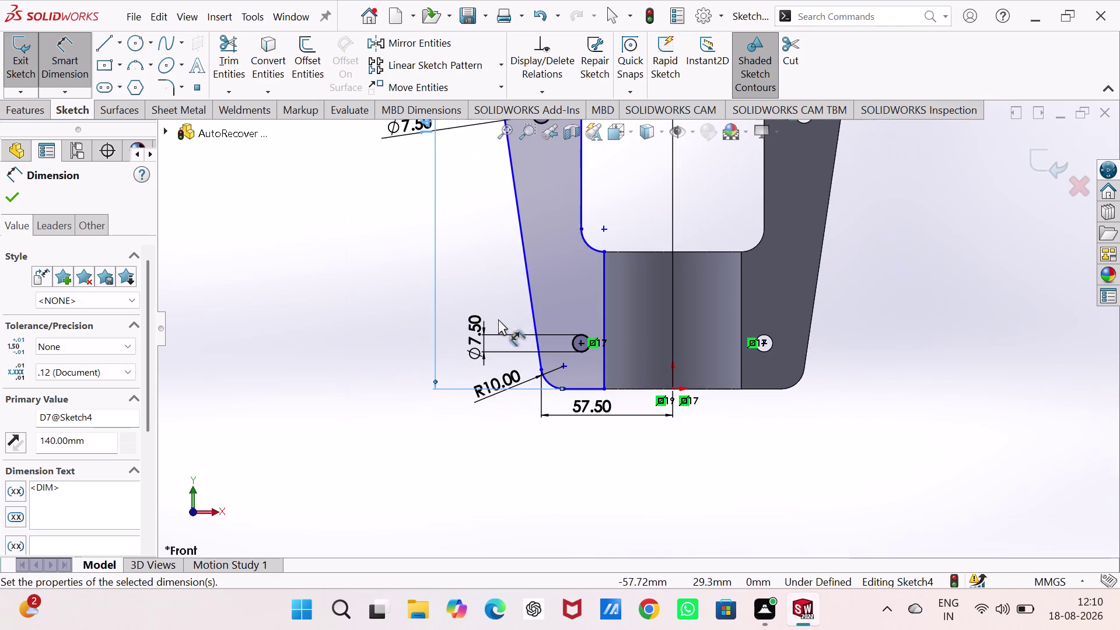
click(588, 245)
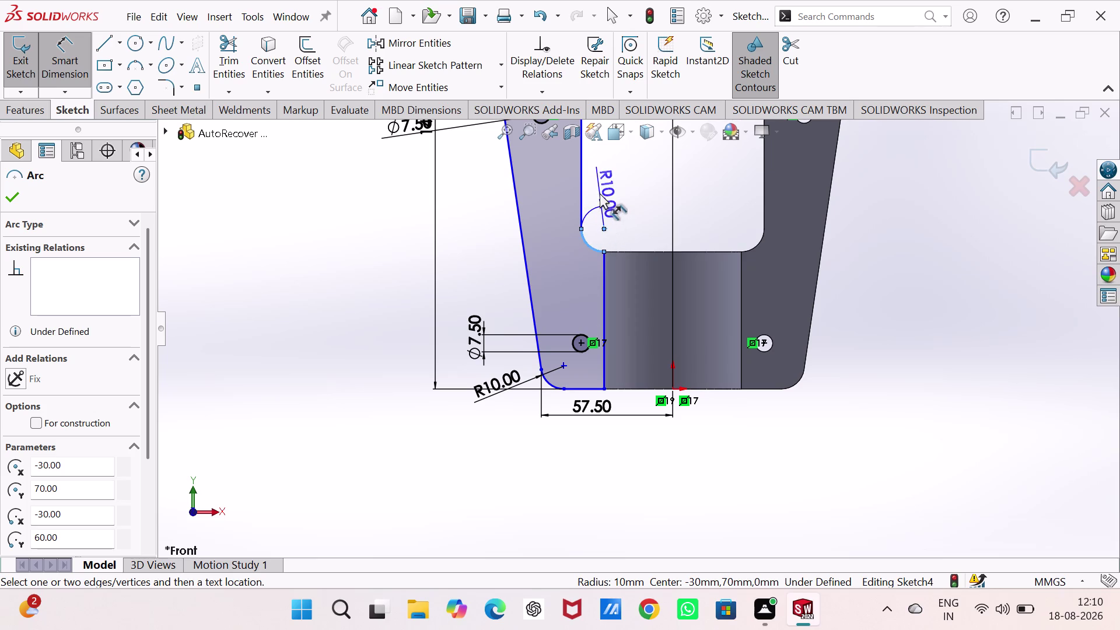
Place a 10 mm radius dimension on the inner corner arc.
click(605, 191)
scroll(up, 3)
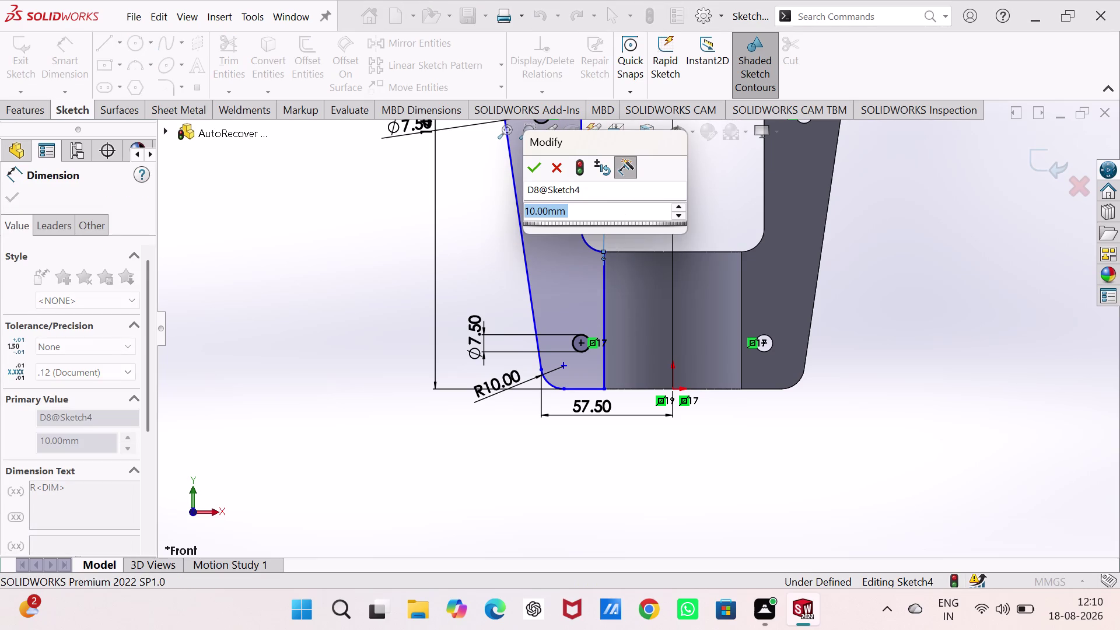
click(530, 180)
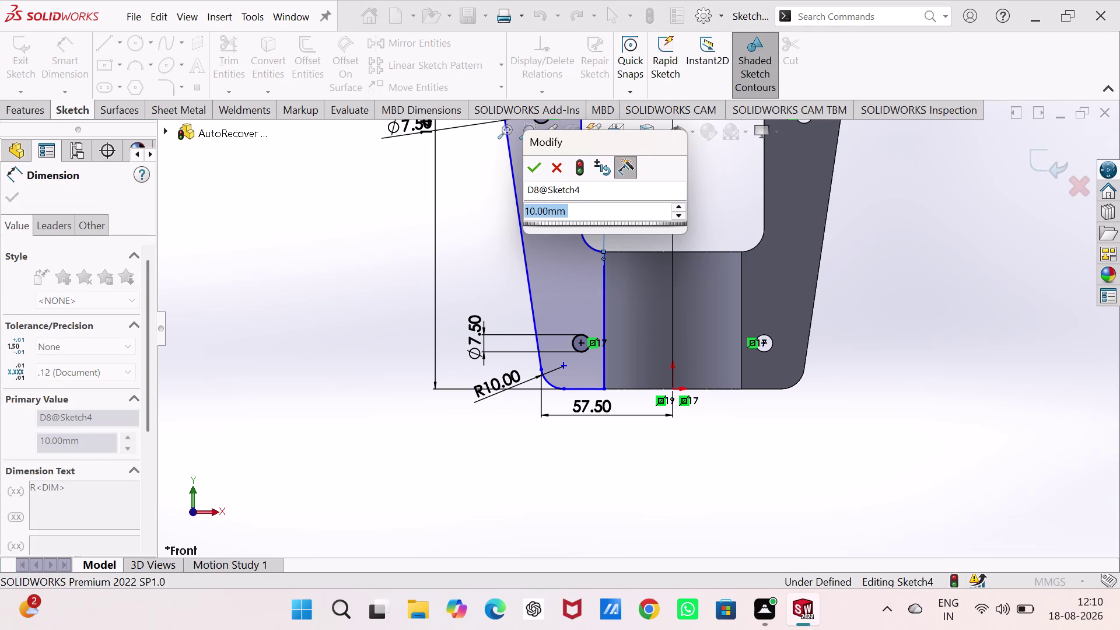
click(525, 172)
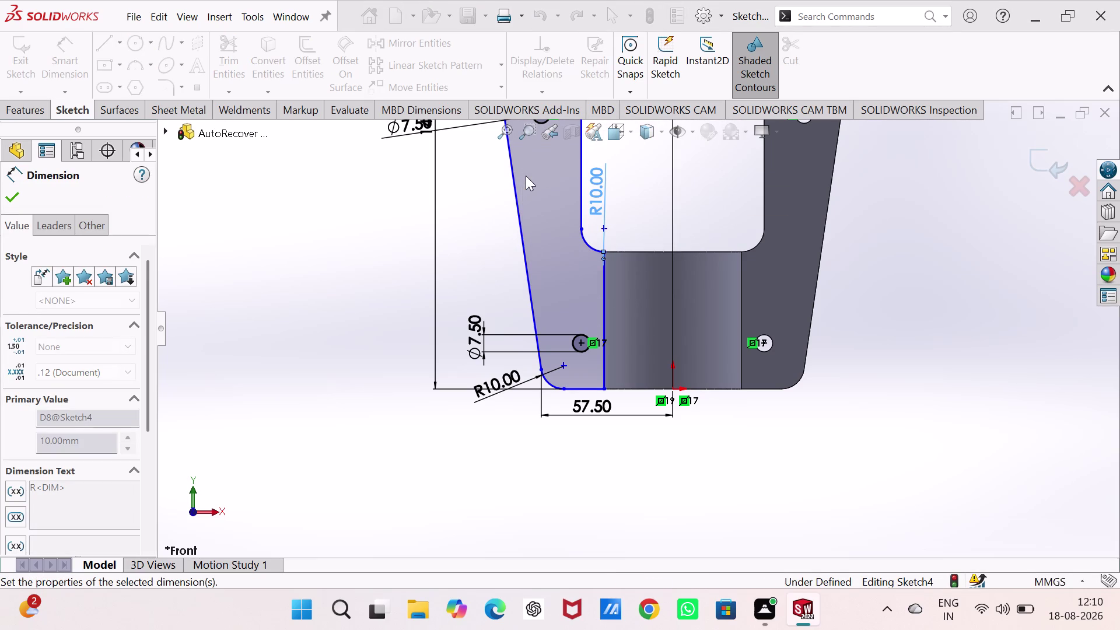
scroll(up, 3)
scroll(up, 3)
scroll(down, 3)
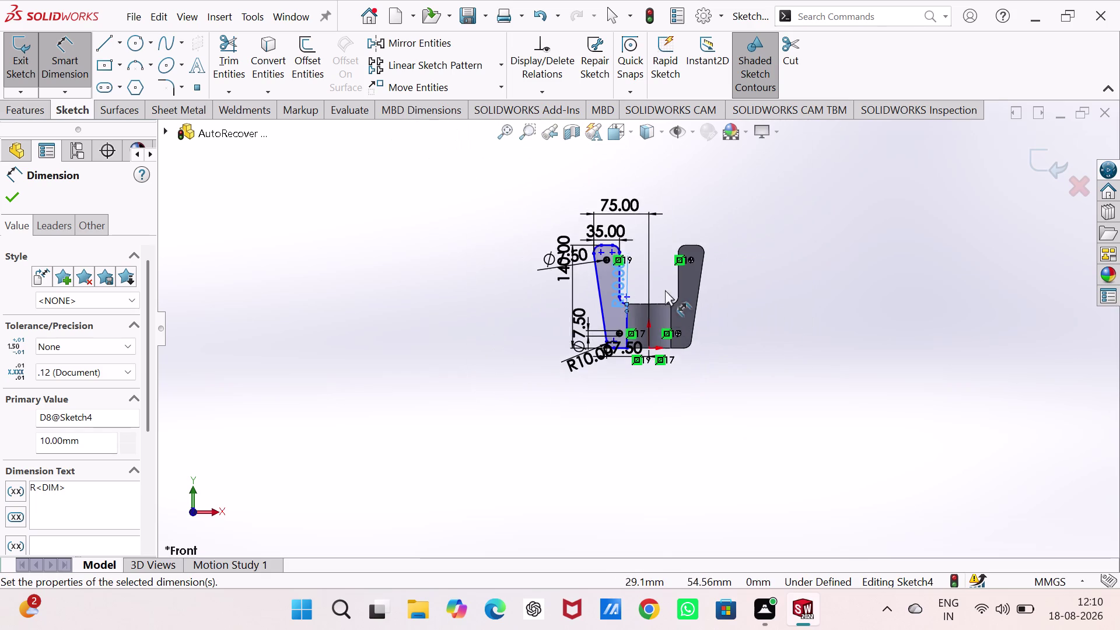
scroll(down, 3)
scroll(down, 3)
scroll(up, 3)
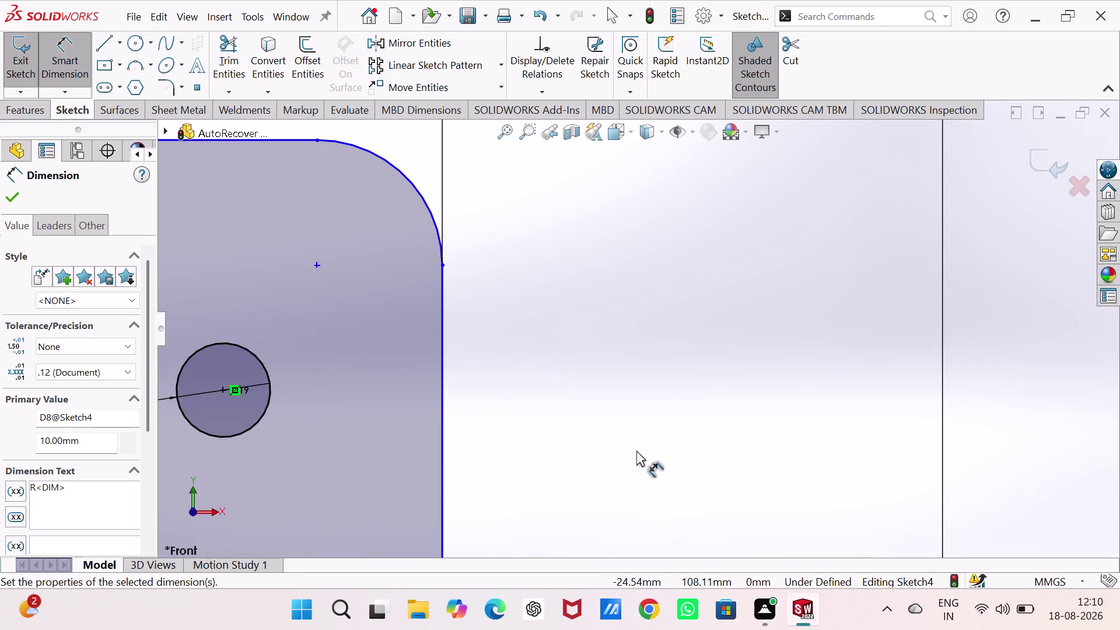
scroll(up, 3)
scroll(down, 3)
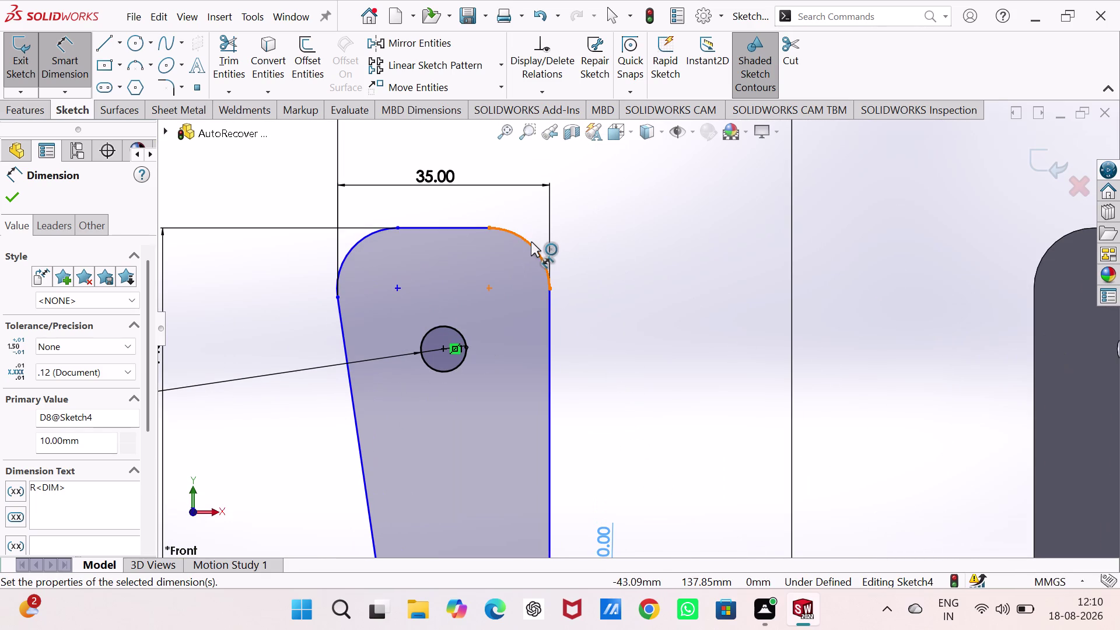
Dimension the top-right and top-left corner arcs at R10 and exit Sketch4.
click(531, 241)
click(577, 214)
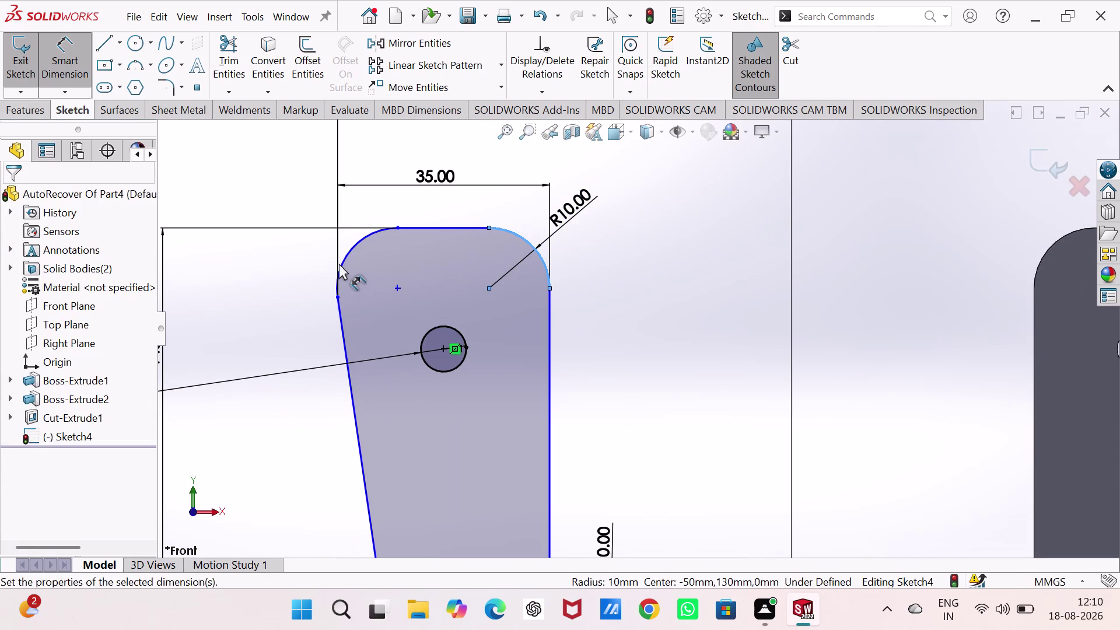
click(501, 195)
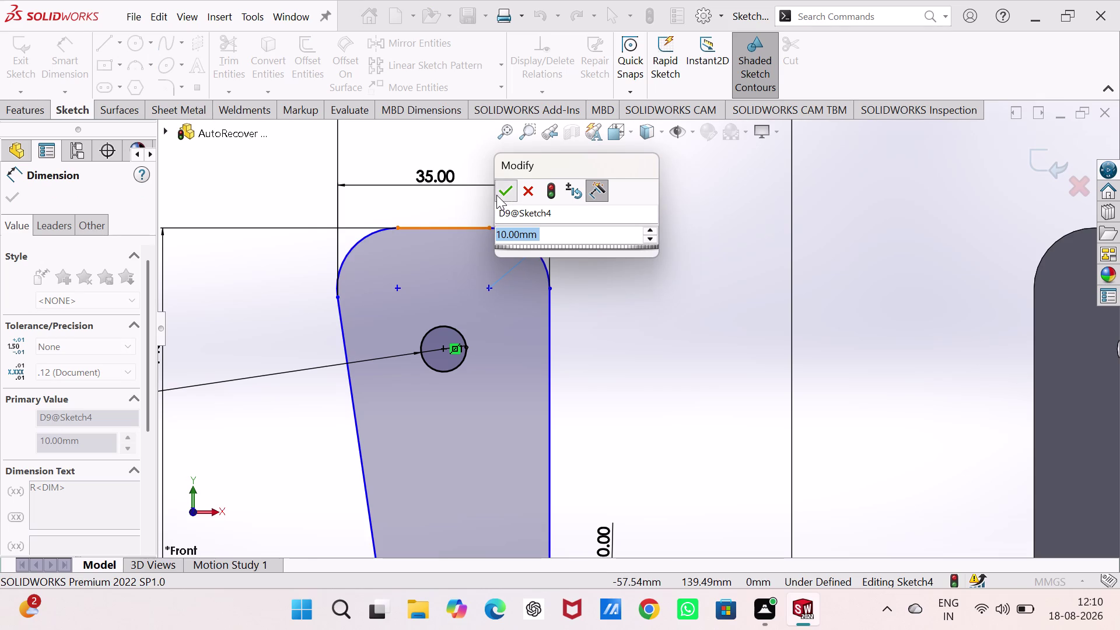
click(353, 252)
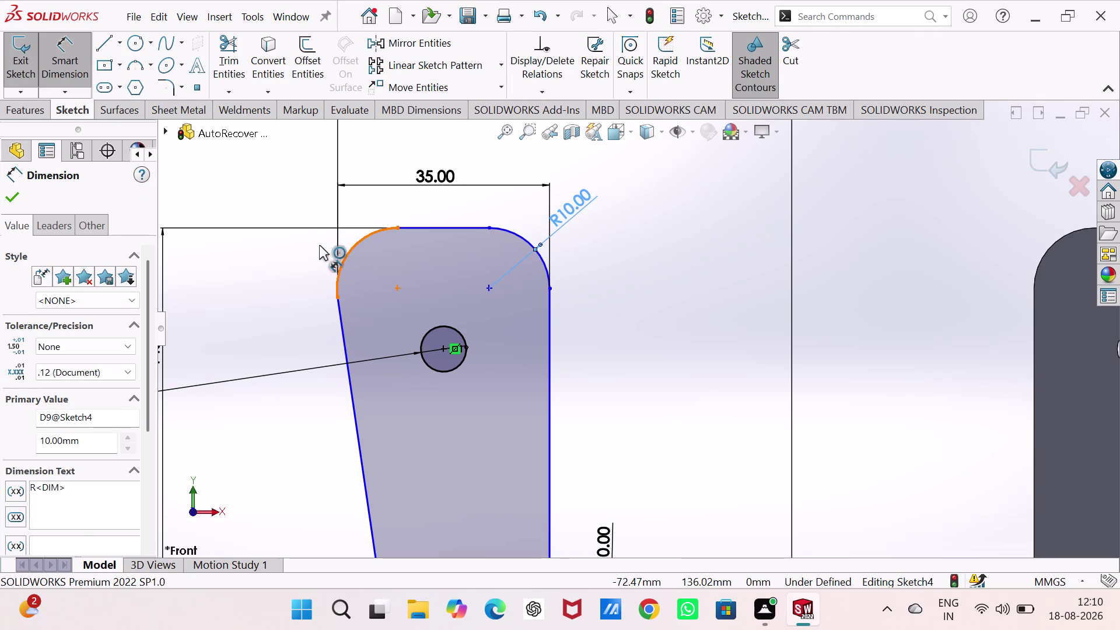
click(290, 240)
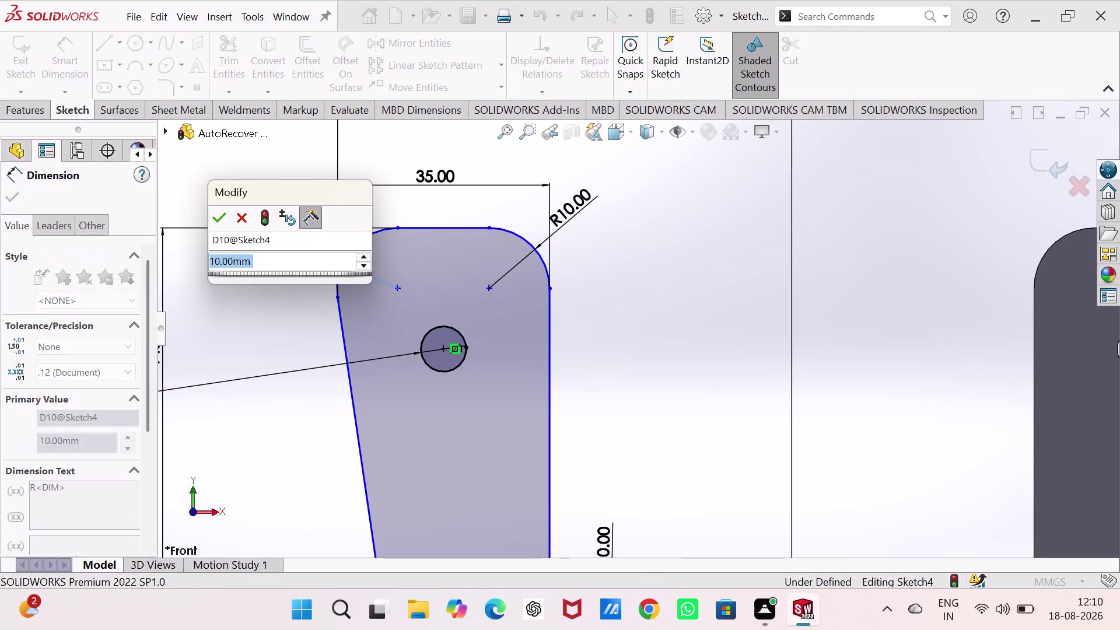
click(218, 218)
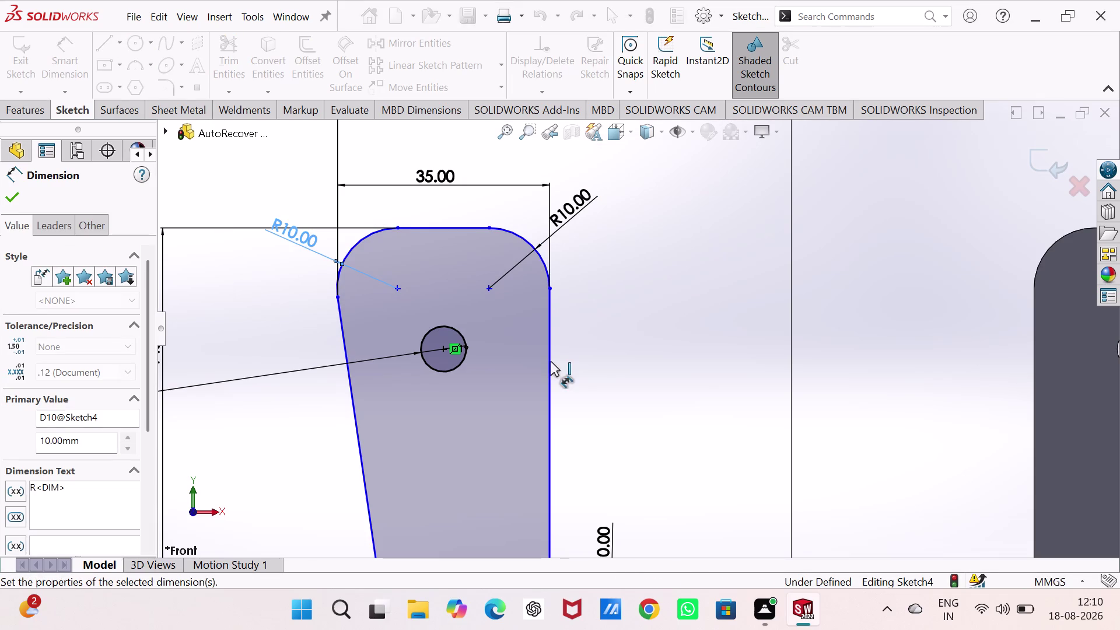
scroll(up, 3)
scroll(up, 3)
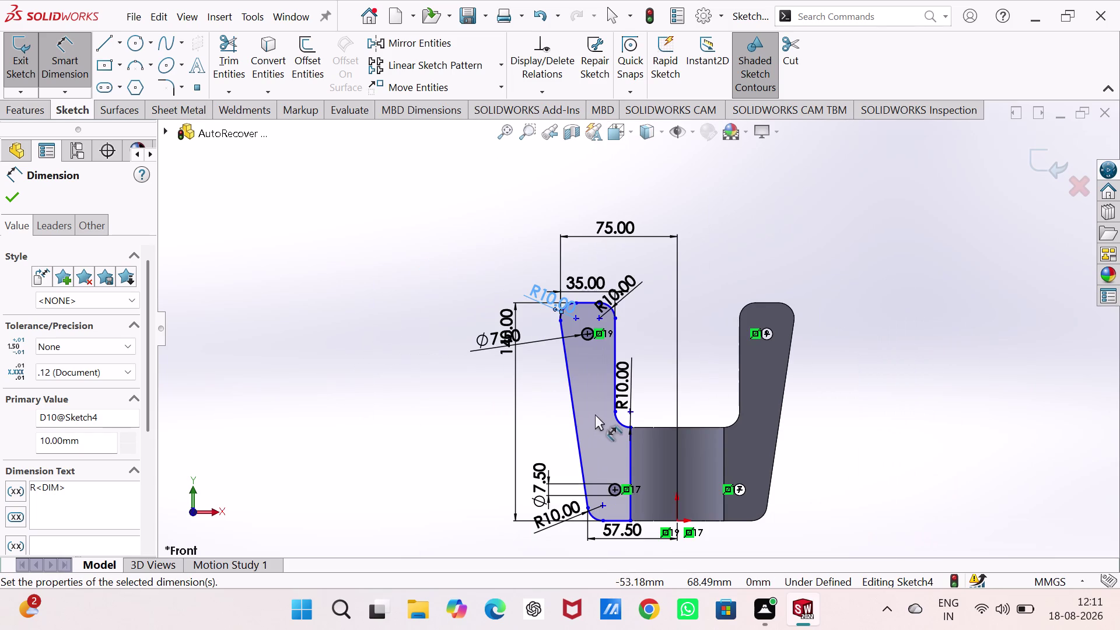
scroll(up, 3)
scroll(down, 3)
scroll(up, 3)
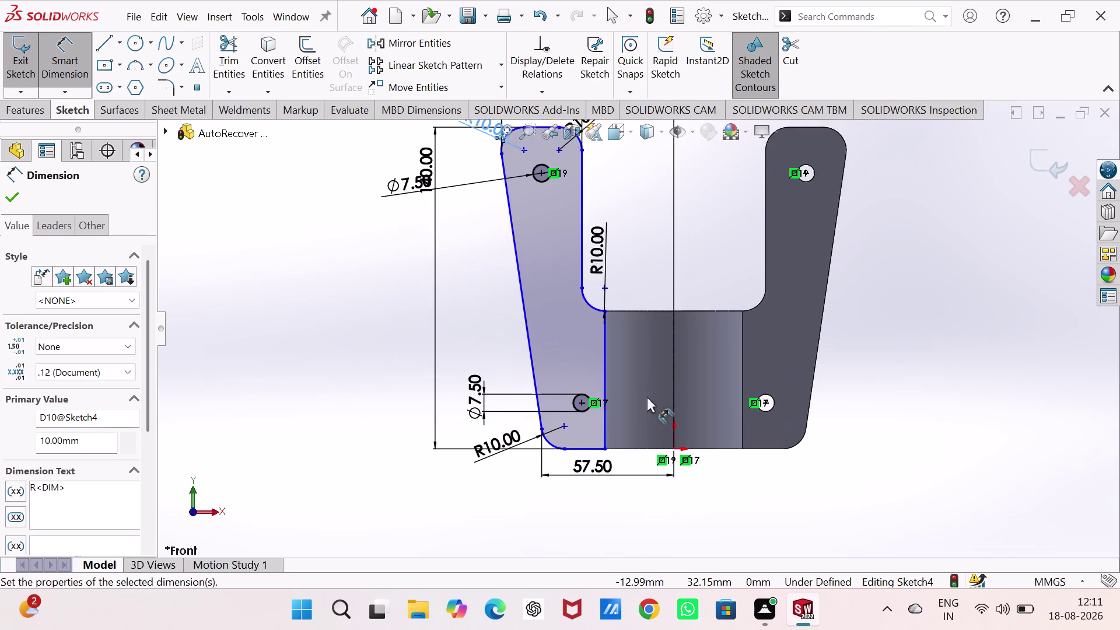
scroll(up, 3)
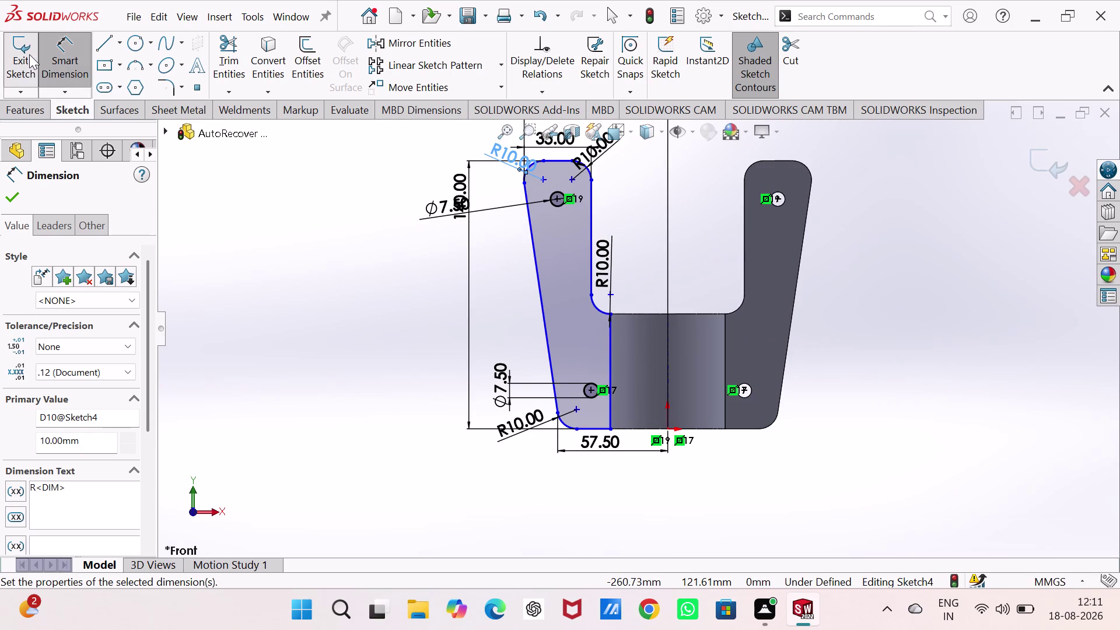
click(29, 54)
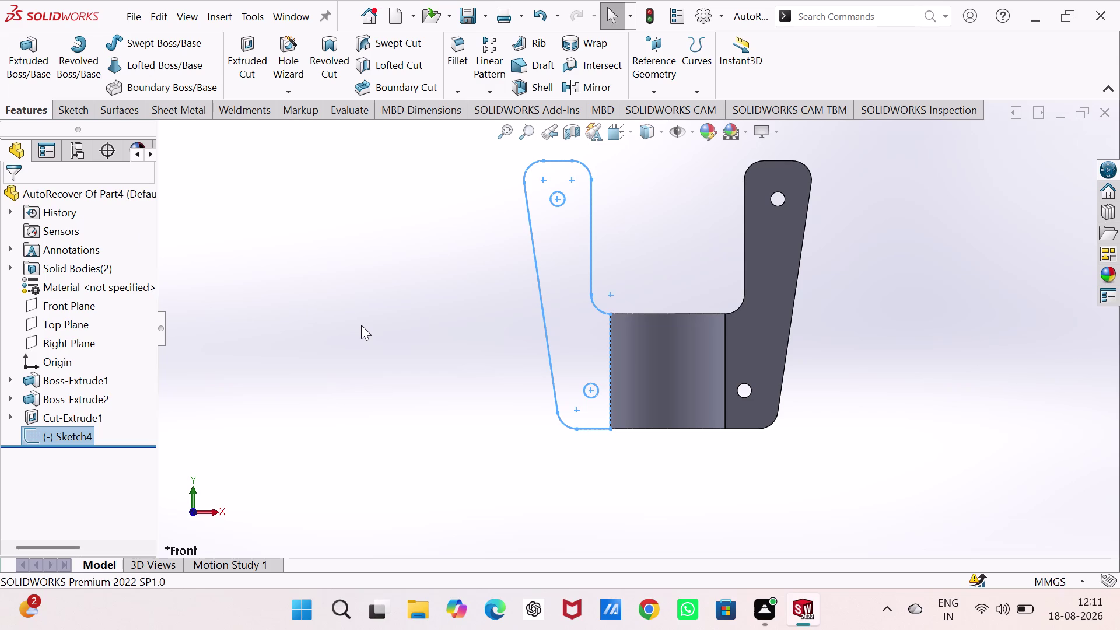
In isometric view, extrude Sketch4 10 mm Mid Plane from the sketch plane as Boss-Extrude3.
key(ctrl+7)
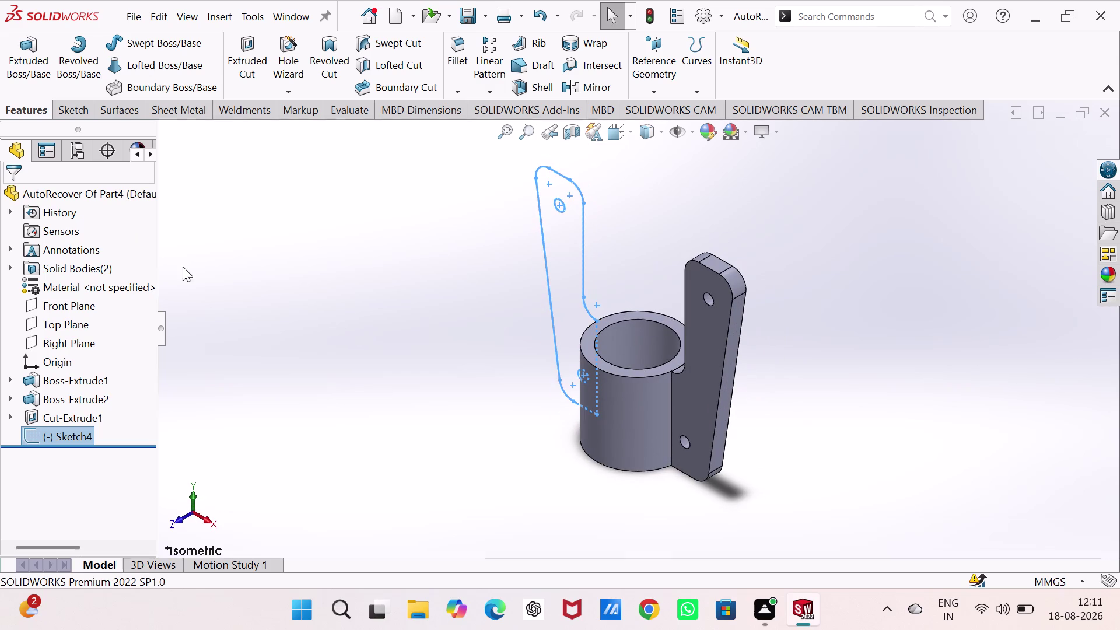
click(27, 59)
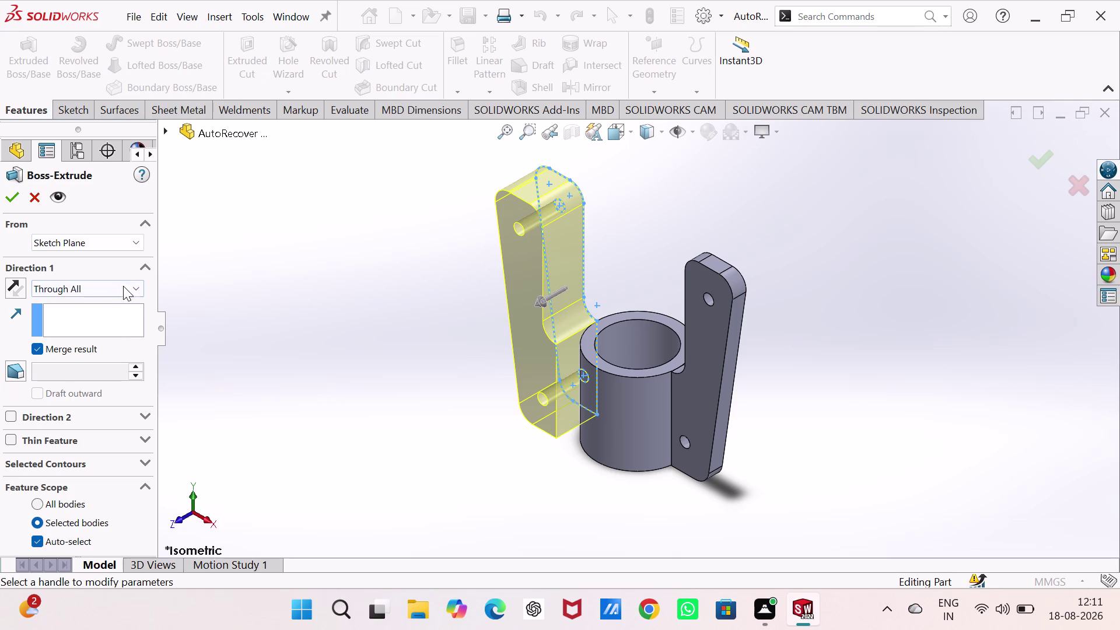
click(140, 243)
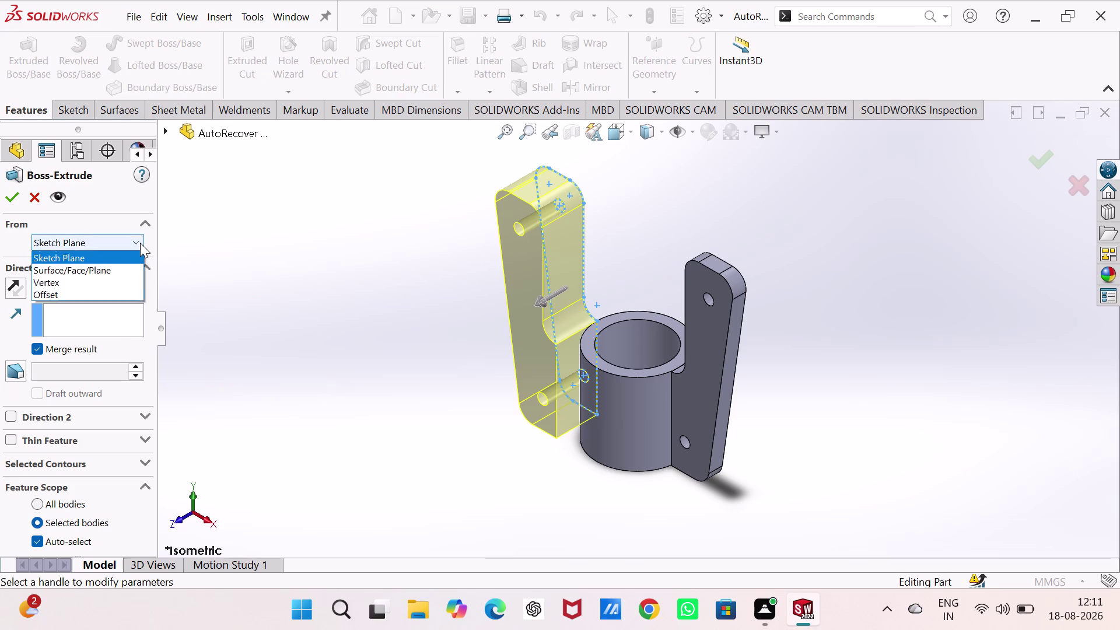
click(273, 265)
click(133, 285)
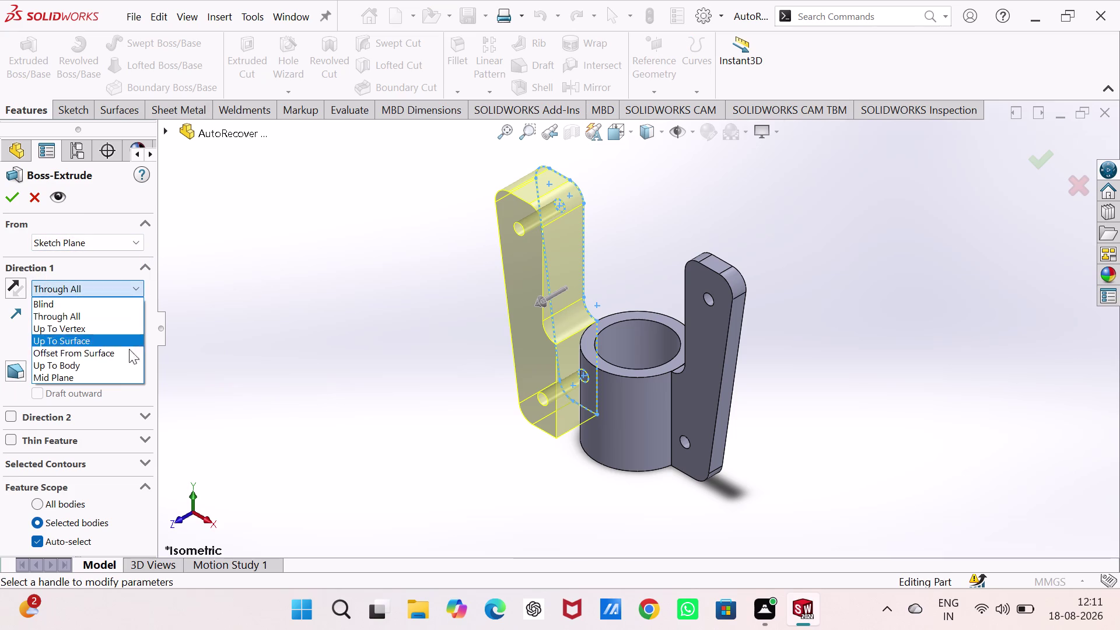
click(113, 375)
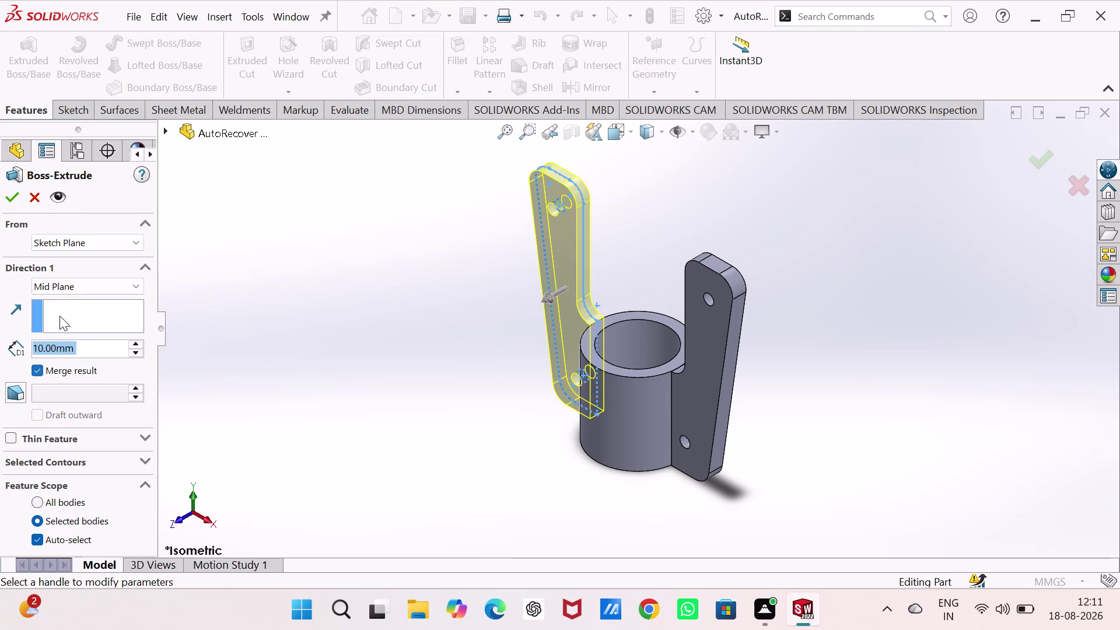
click(11, 192)
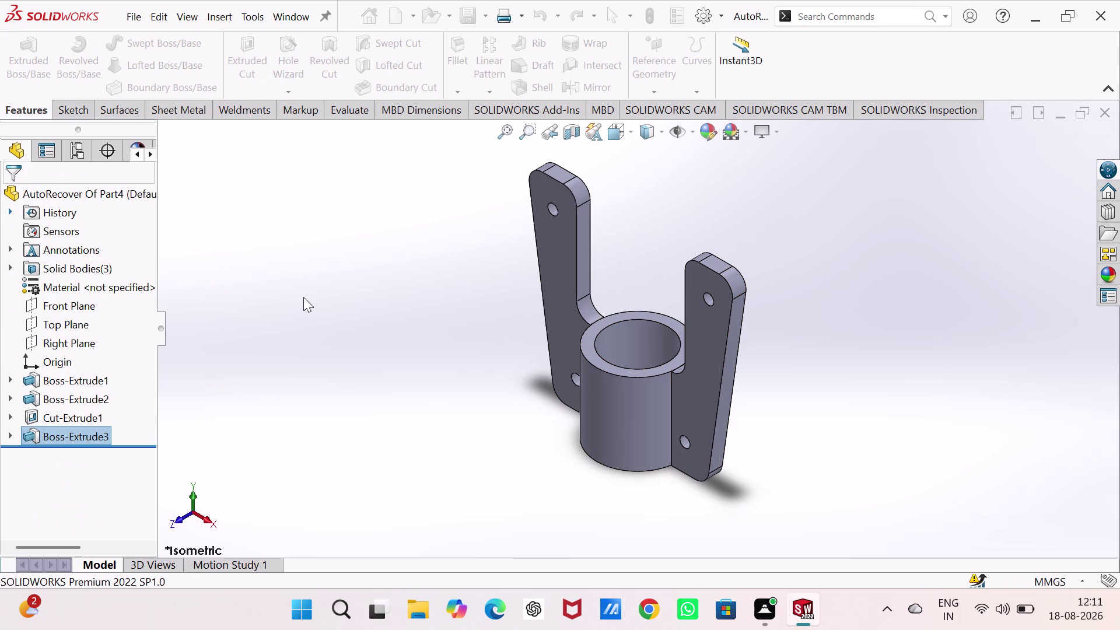
click(340, 297)
middle_drag(342, 299, 530, 268)
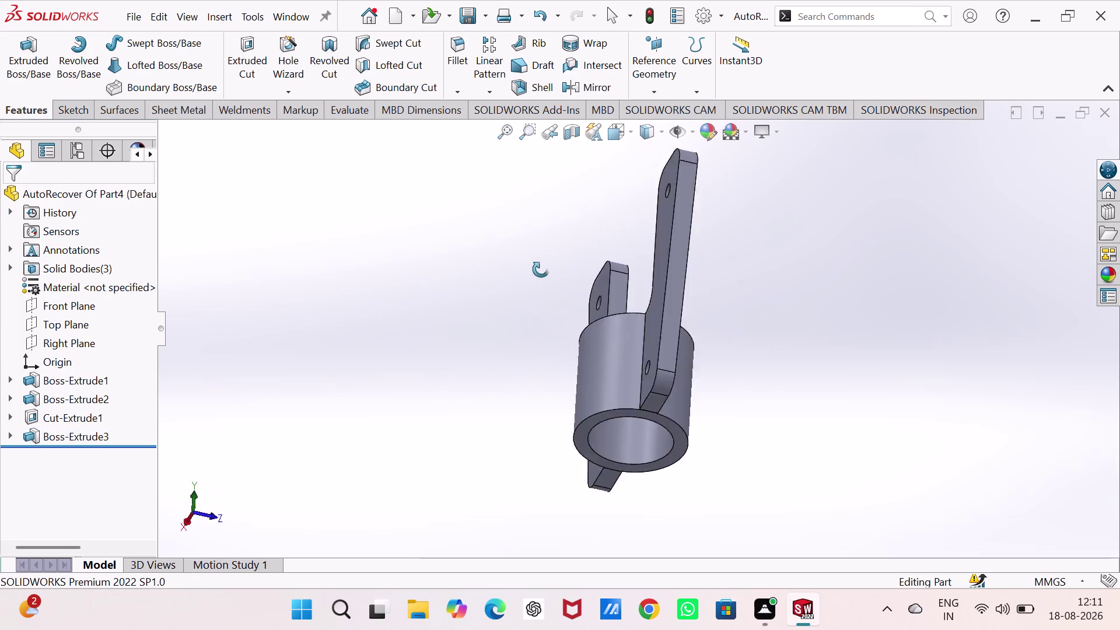
middle_drag(530, 268, 729, 398)
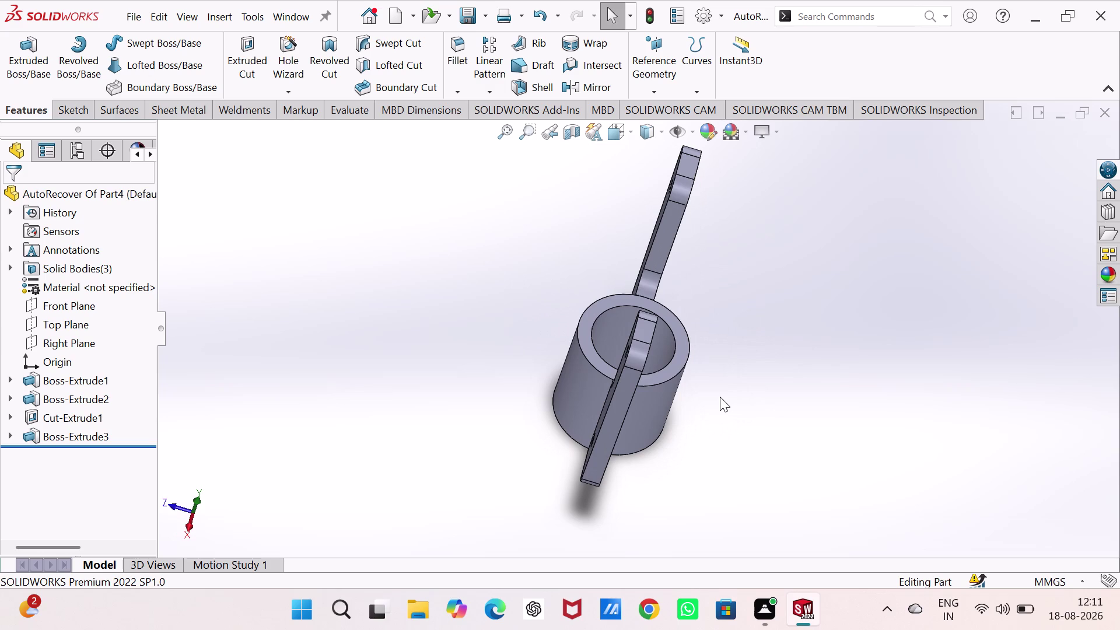
middle_drag(774, 353, 767, 351)
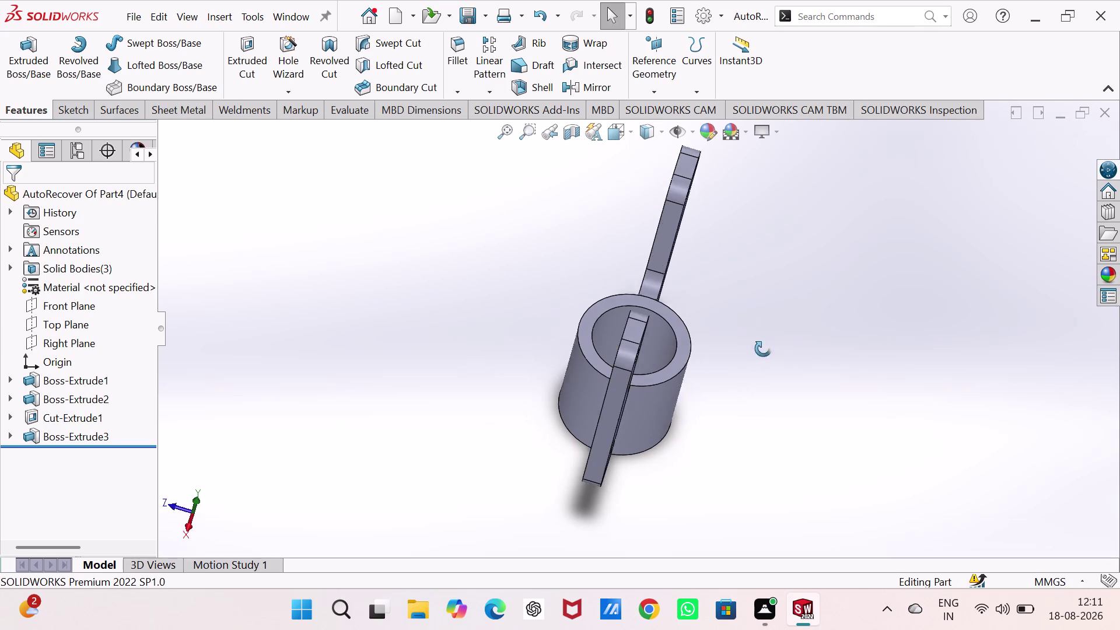
middle_drag(768, 350, 710, 331)
key(ctrl+s)
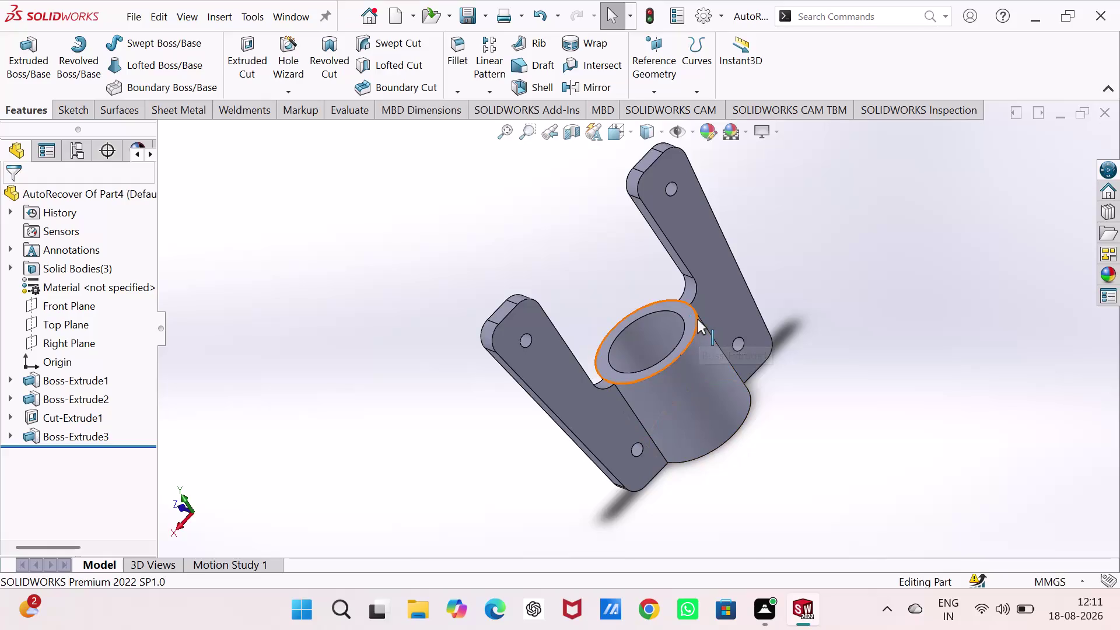
click(689, 213)
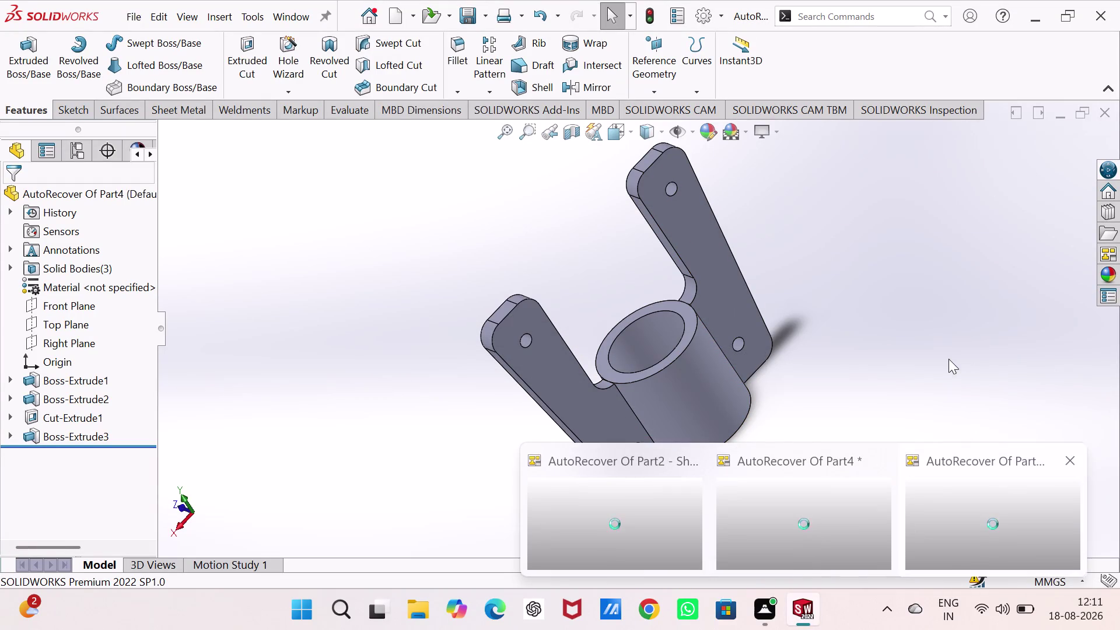
click(923, 319)
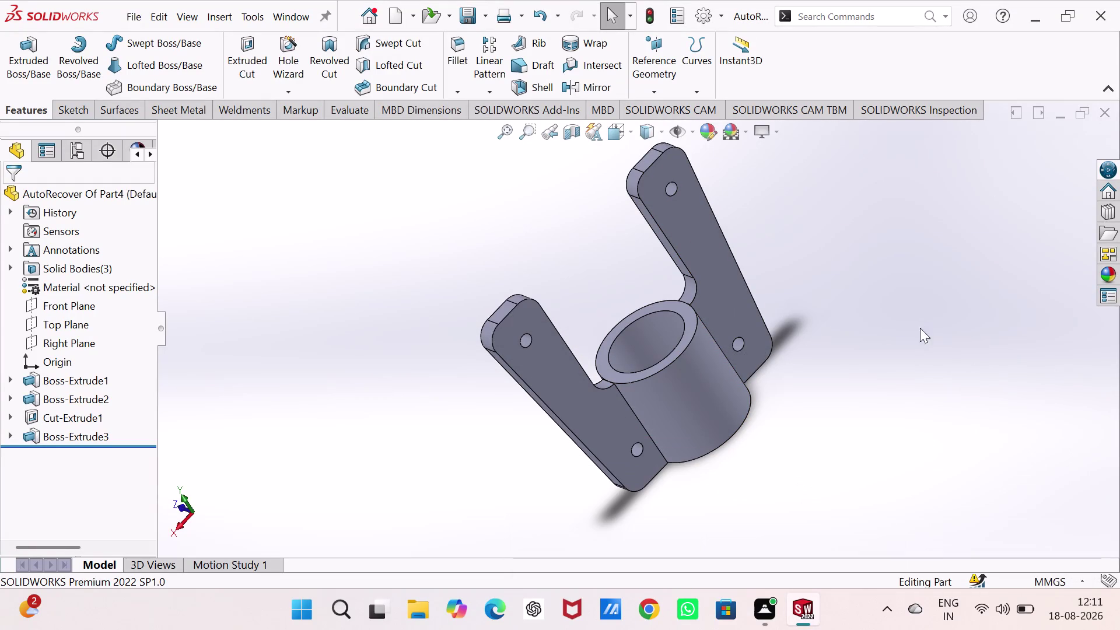
click(1108, 267)
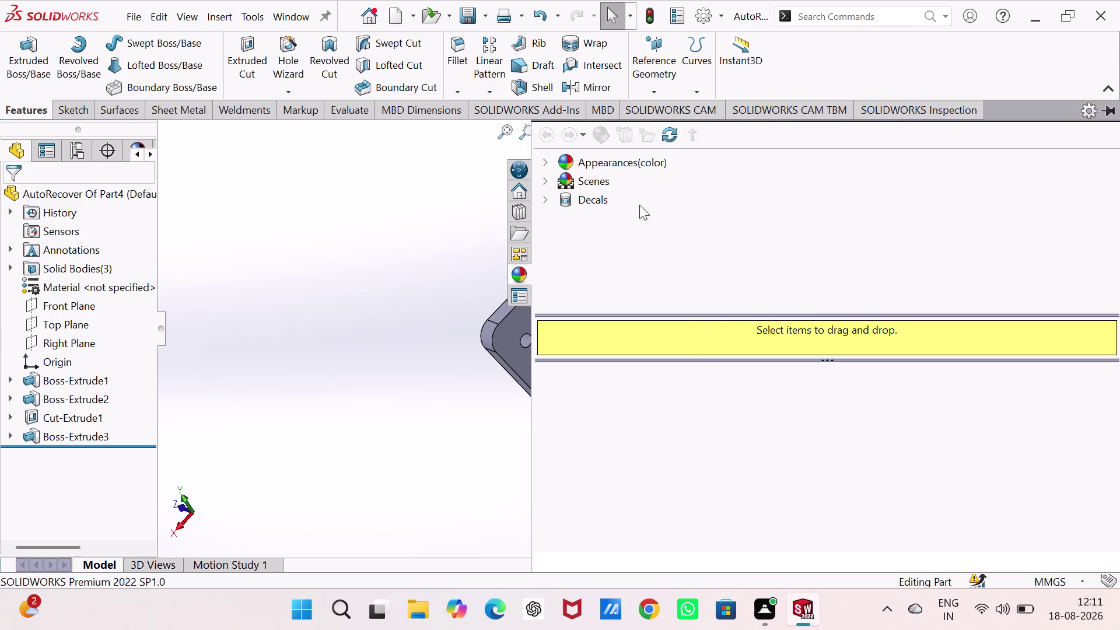
Browse to the Metal appearances and drag polished bronze onto the part.
click(548, 152)
click(632, 167)
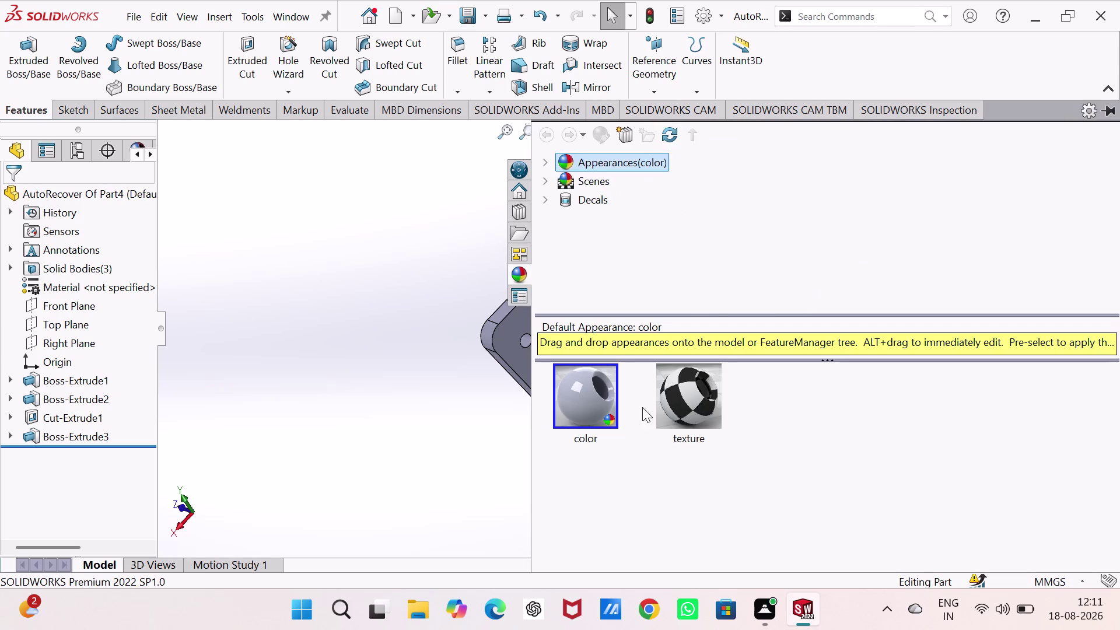
click(546, 161)
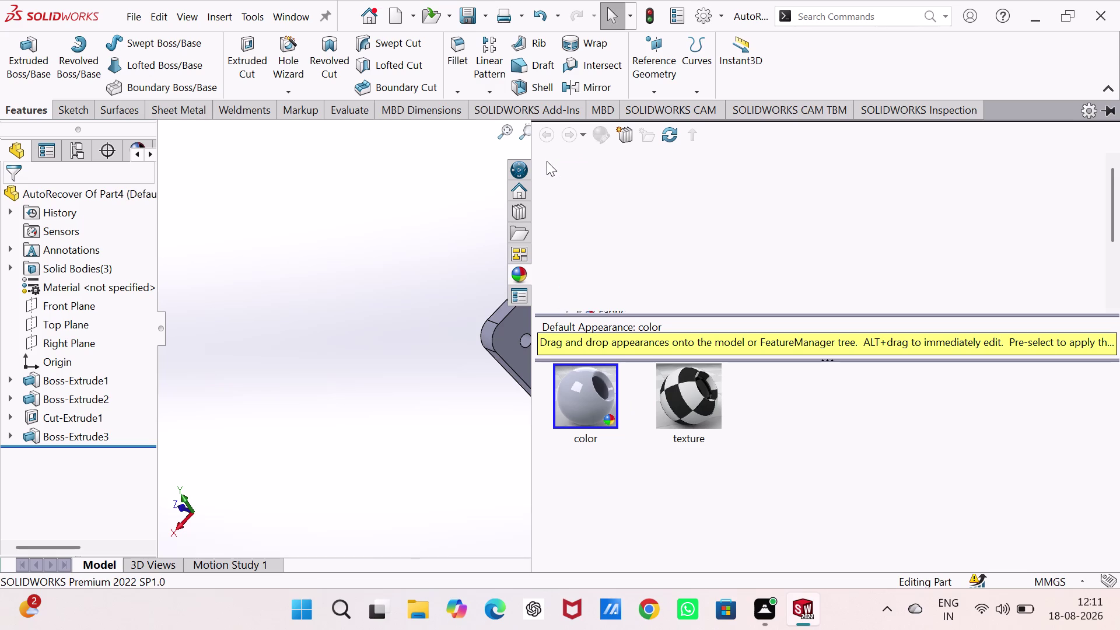
click(596, 204)
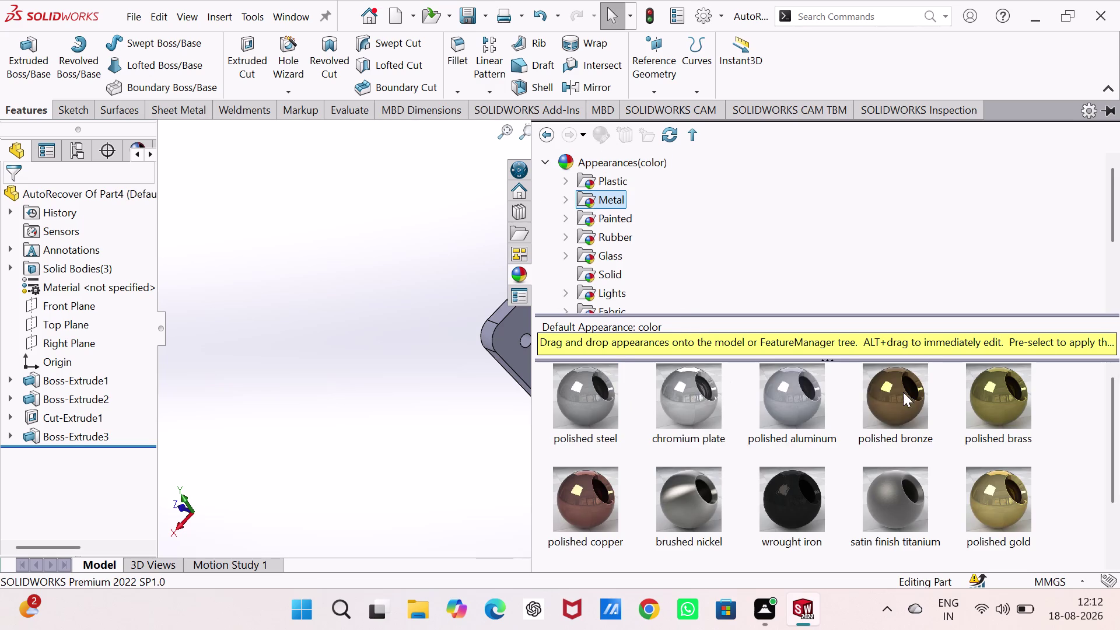
drag(903, 392, 661, 400)
drag(618, 402, 516, 329)
click(653, 309)
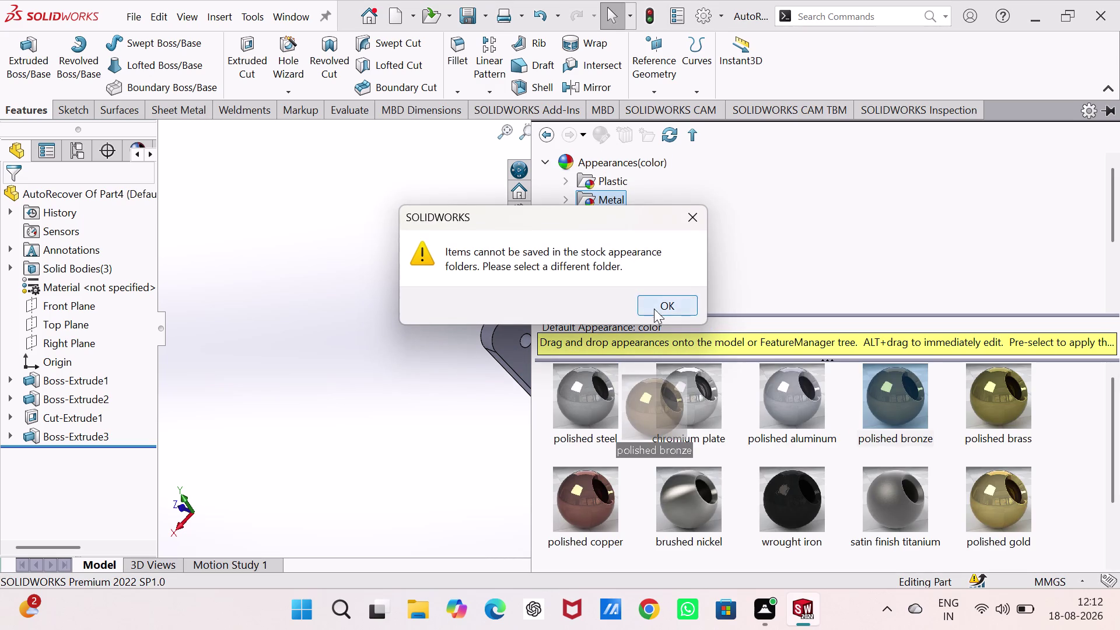
Retry the polished bronze drag, dismiss the stock-folder warning, and close the library.
drag(906, 392, 773, 456)
drag(773, 456, 763, 629)
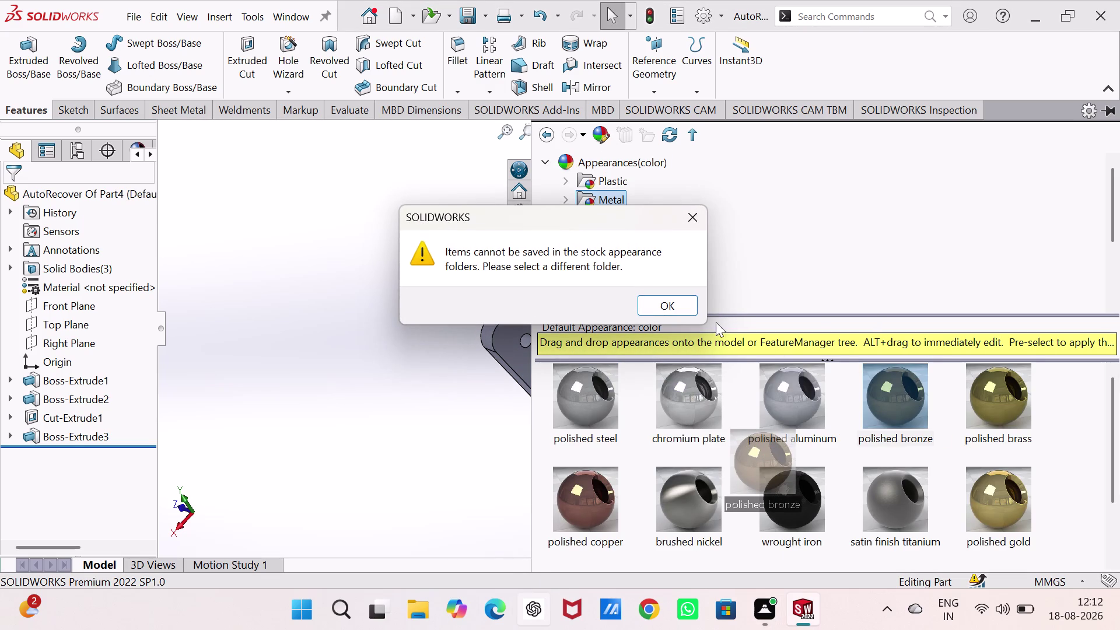
click(663, 304)
drag(905, 401, 879, 411)
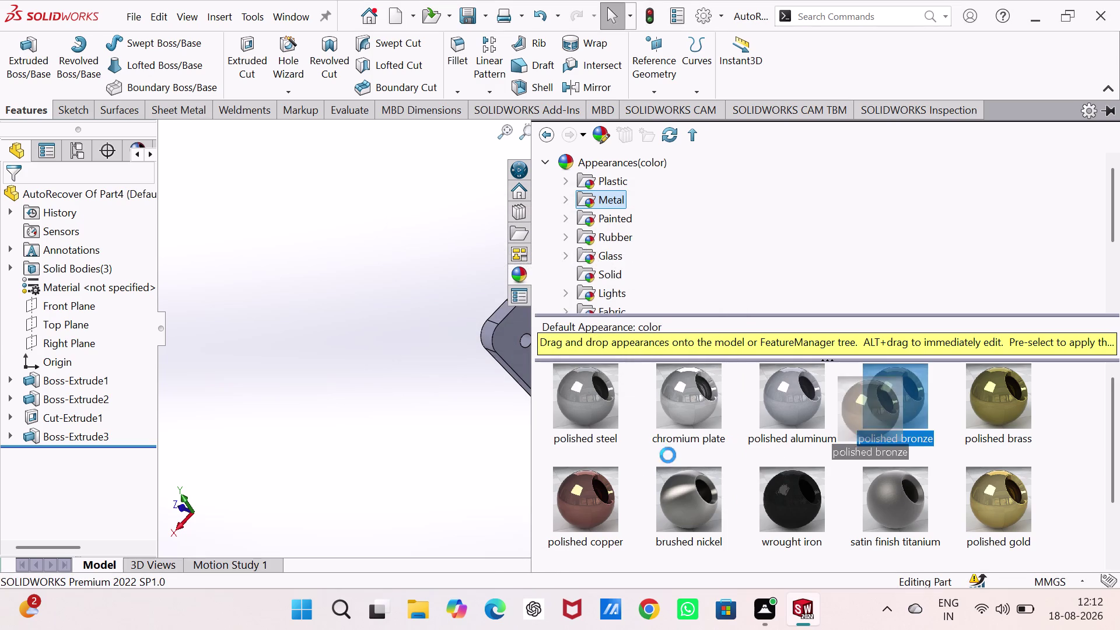
drag(508, 451, 519, 414)
click(674, 302)
click(667, 302)
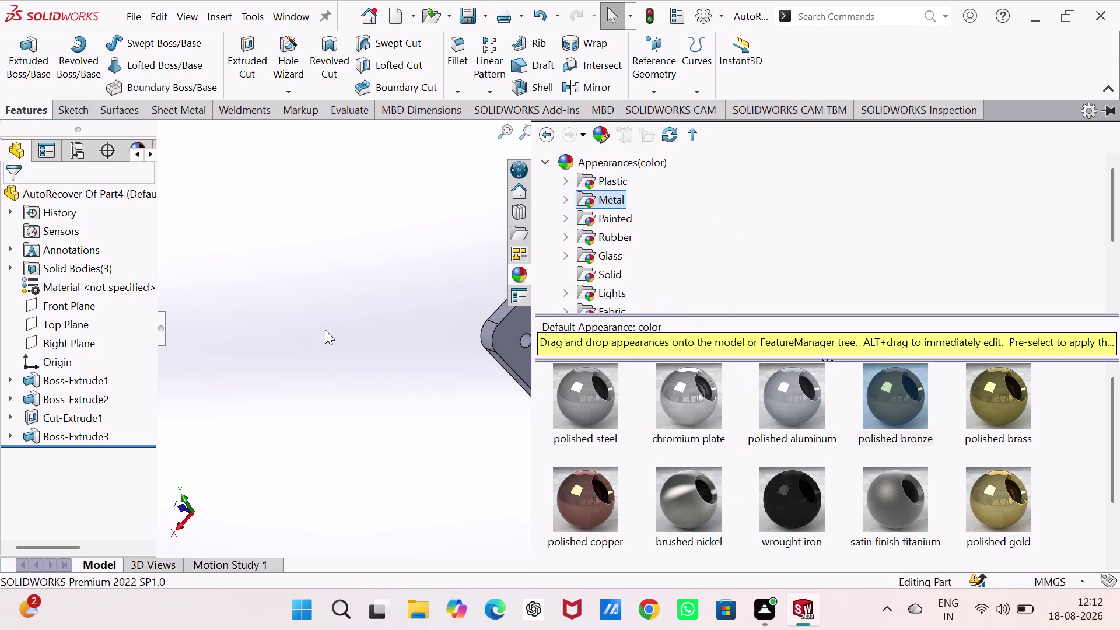
click(325, 330)
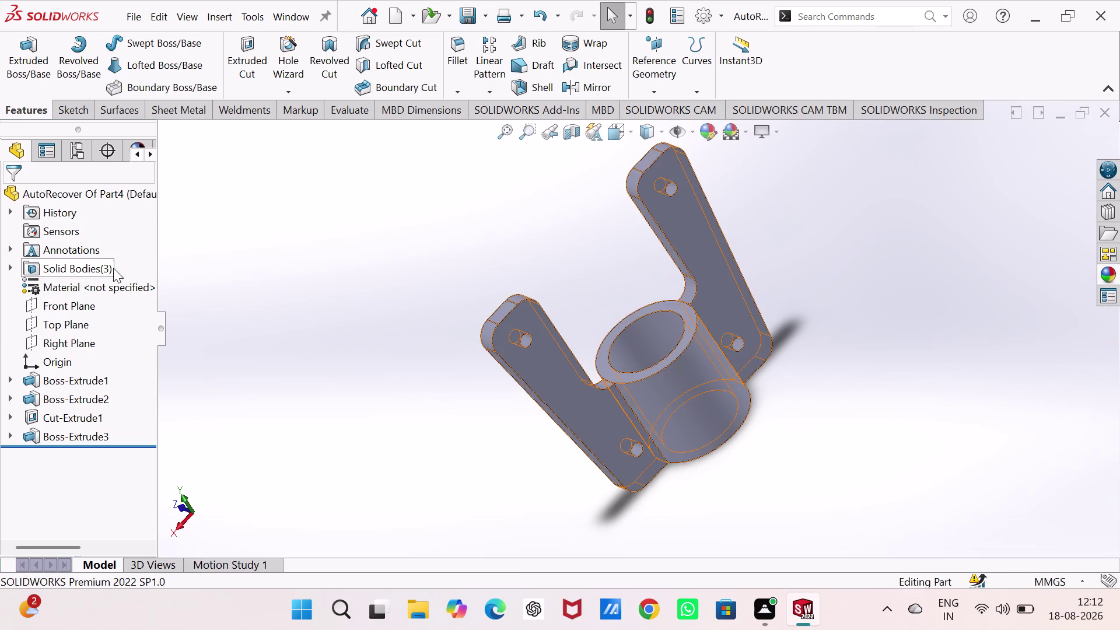
Assign AISI 347 Annealed Stainless Steel (SS) as the part material and save with Ctrl+S.
right_click(119, 285)
click(159, 207)
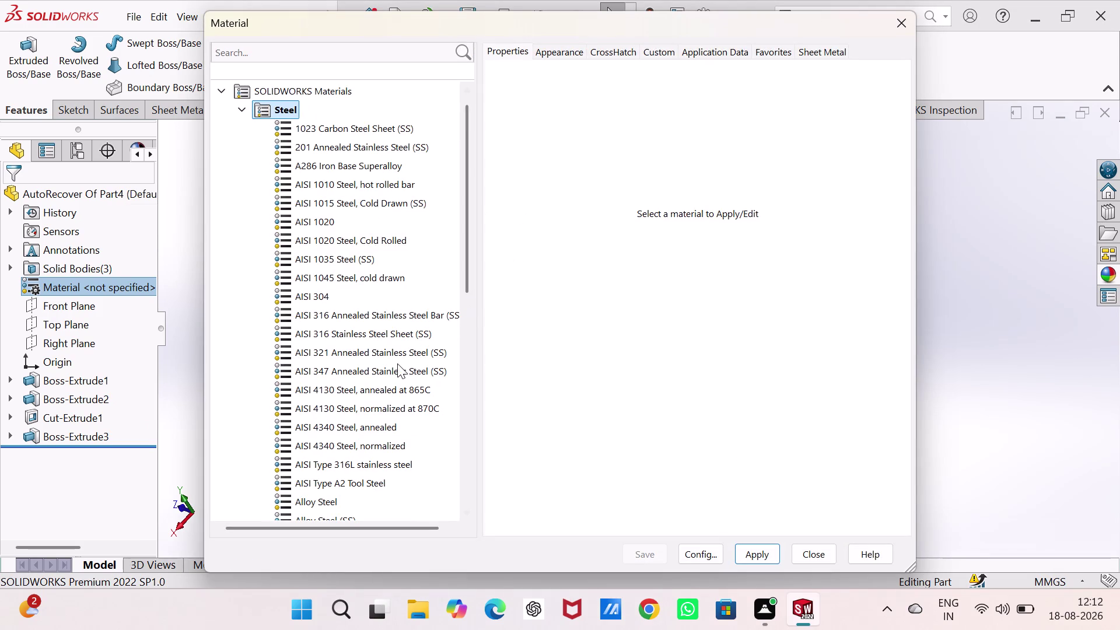
click(398, 363)
click(773, 546)
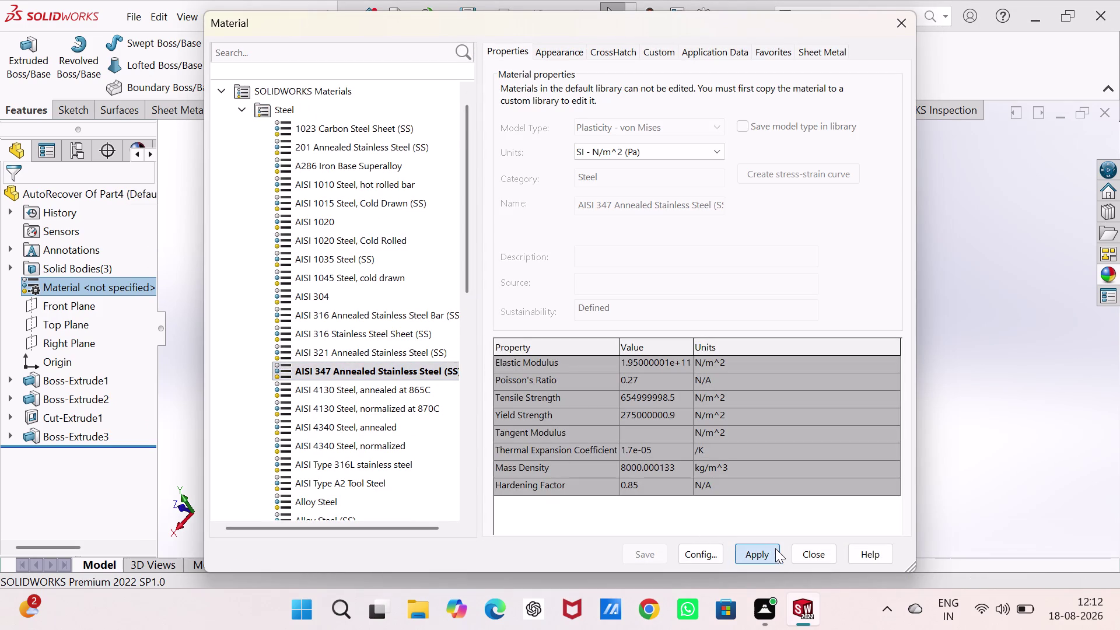
click(799, 551)
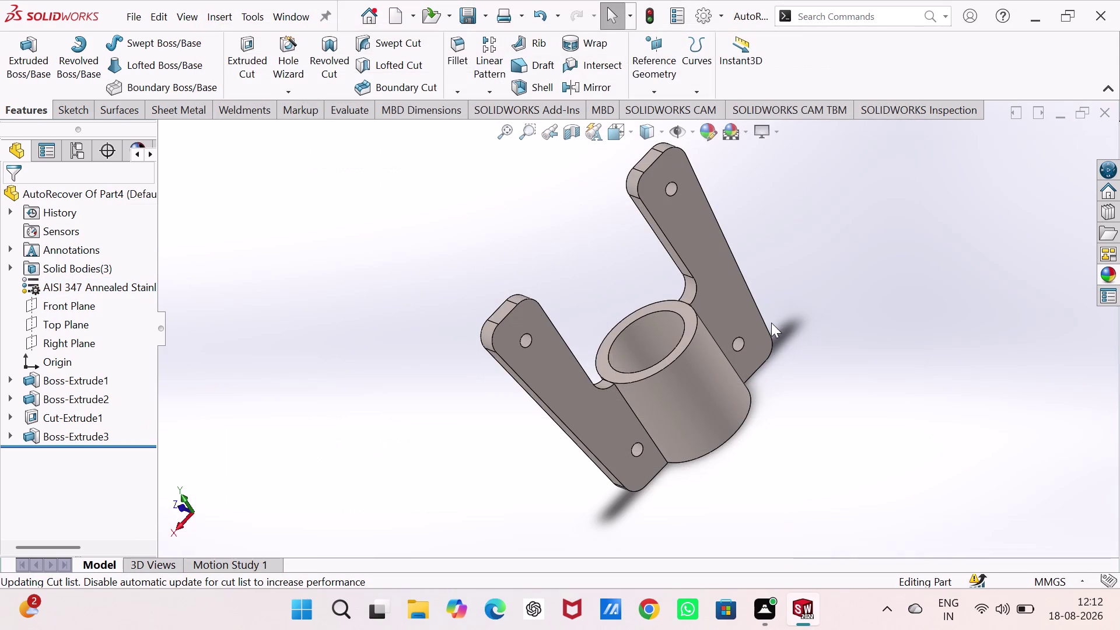
key(ctrl+s)
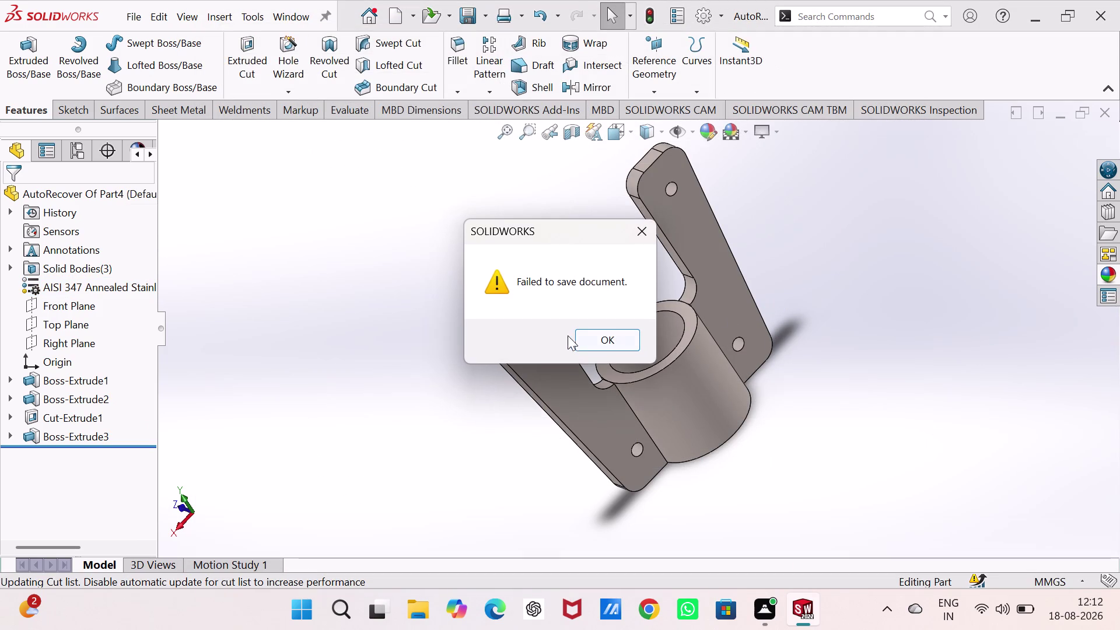
Dismiss the save errors, undo the material assignment, and retry saving.
click(610, 340)
drag(878, 289, 871, 289)
key(ctrl+s)
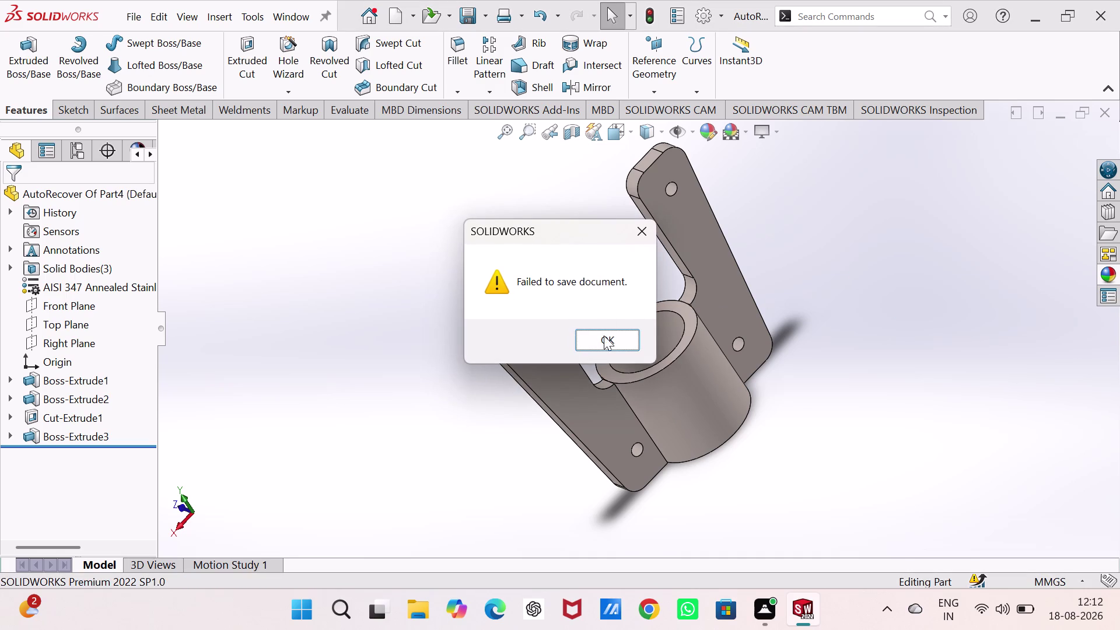
click(605, 339)
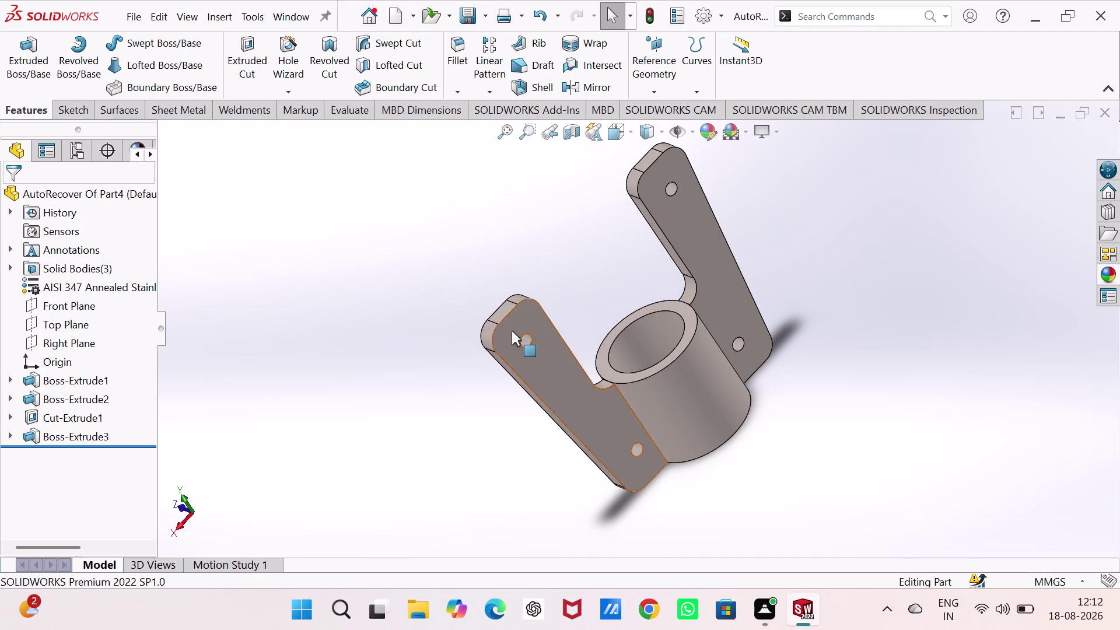
middle_drag(686, 399, 642, 325)
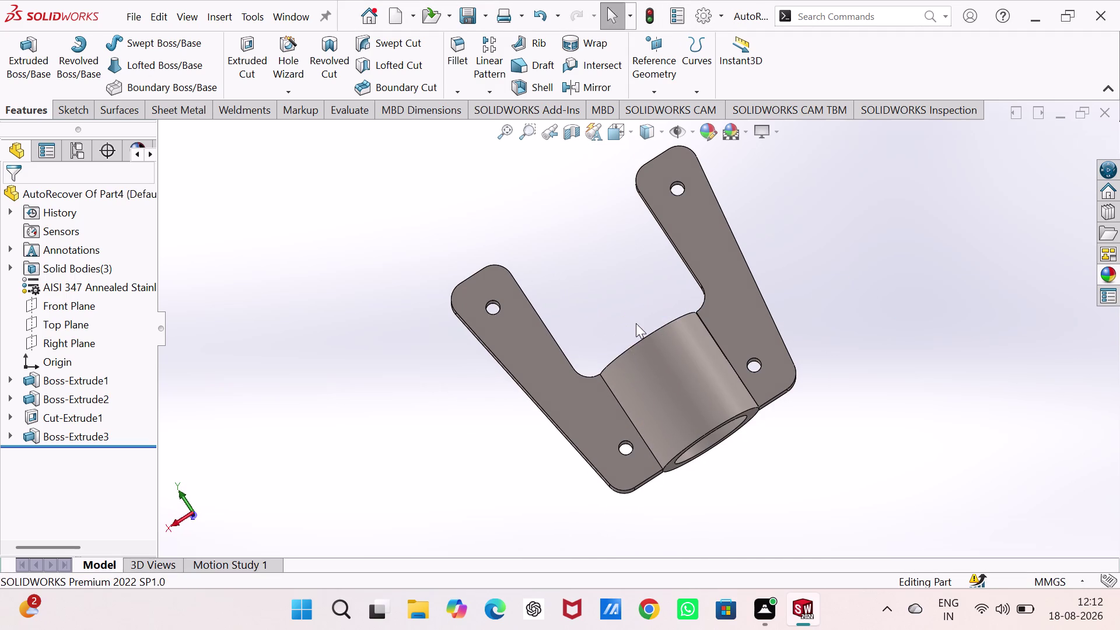
key(ctrl+s)
click(615, 331)
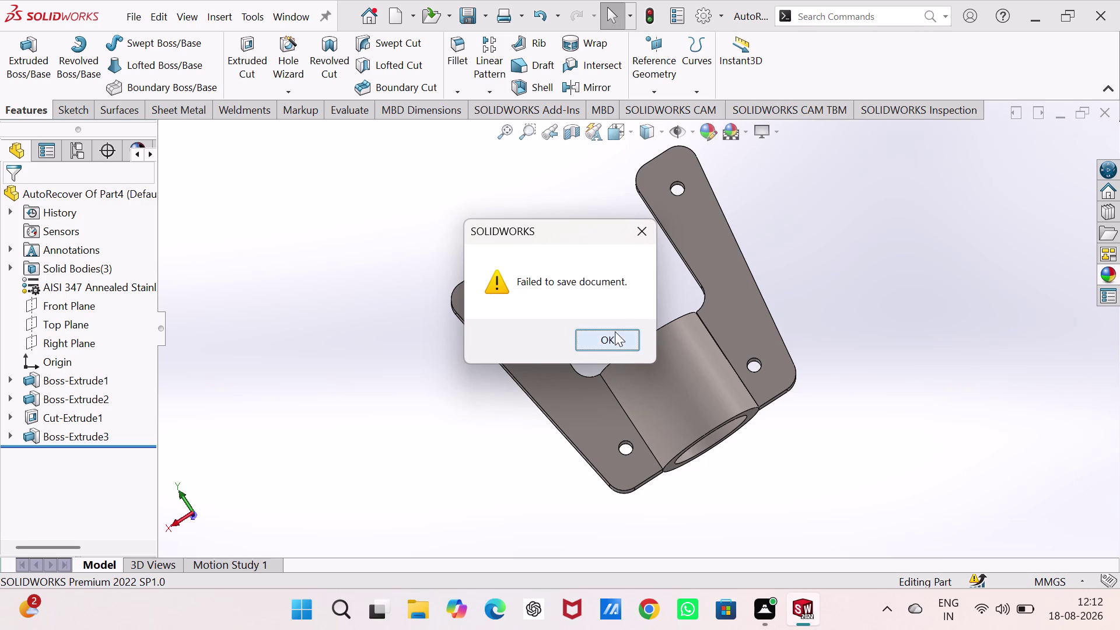
key(ctrl+z)
key(ctrl+s)
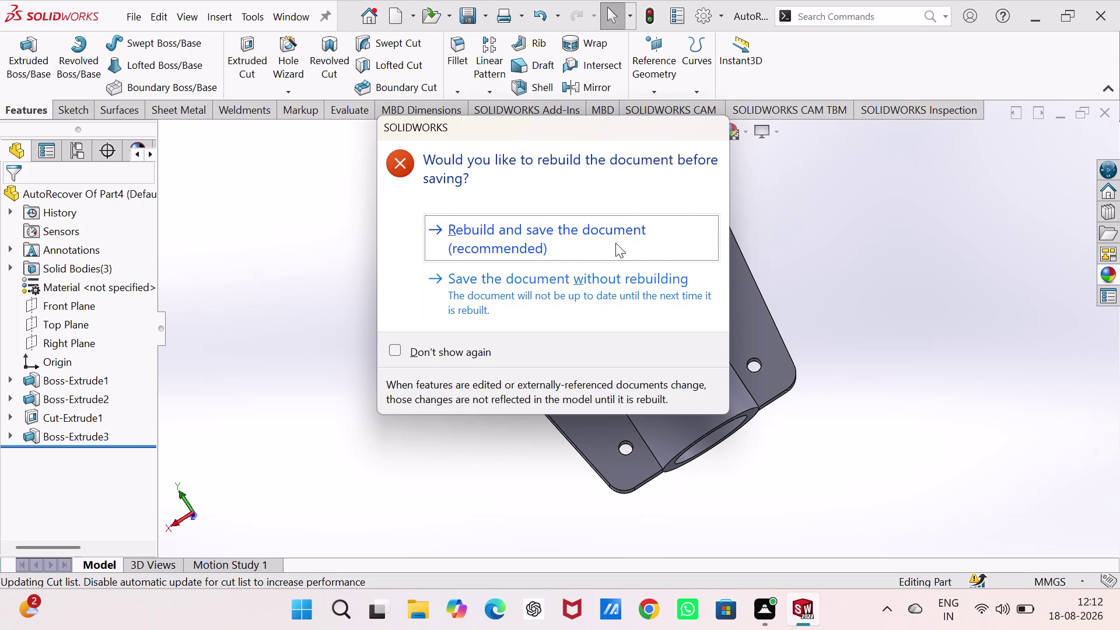
Rebuild and retry saving twice more, dismissing each failed-save warning.
click(617, 296)
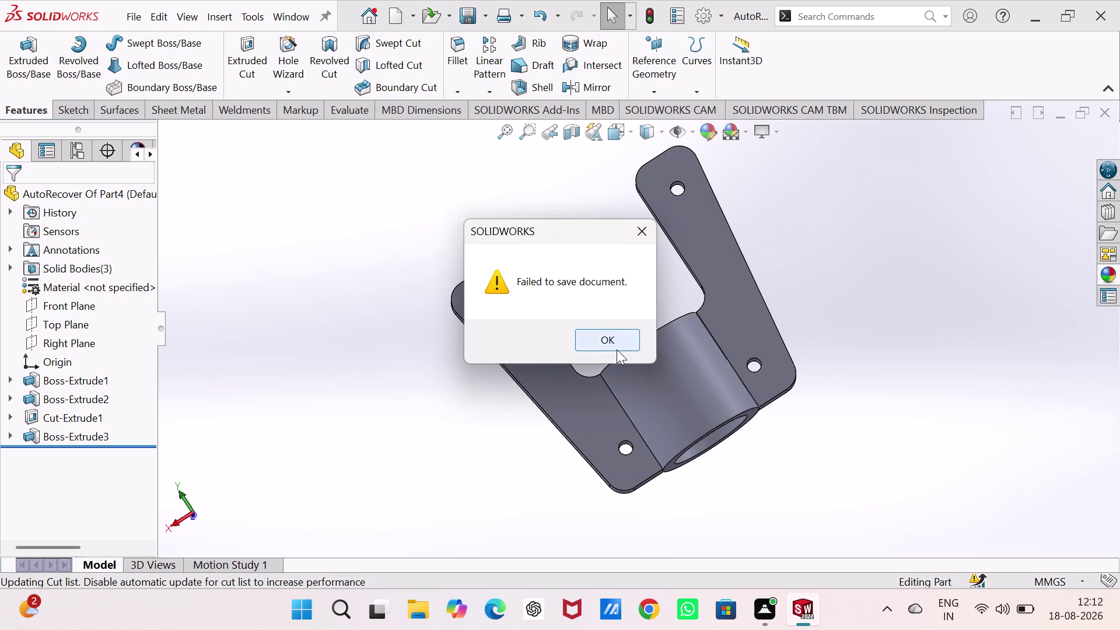
click(614, 339)
key(ctrl+s)
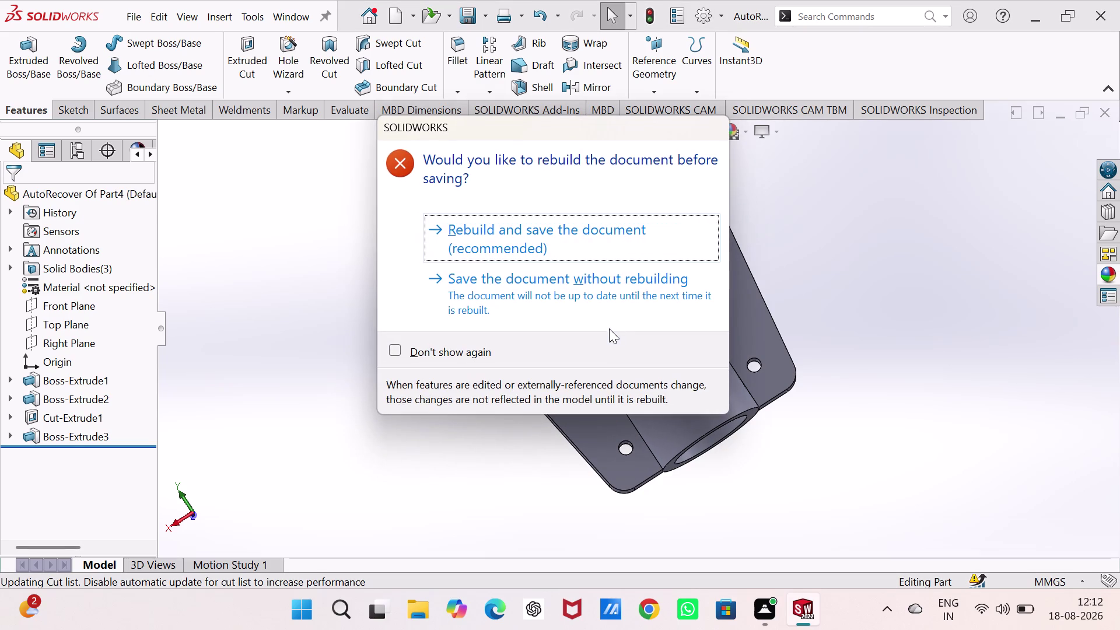
click(590, 244)
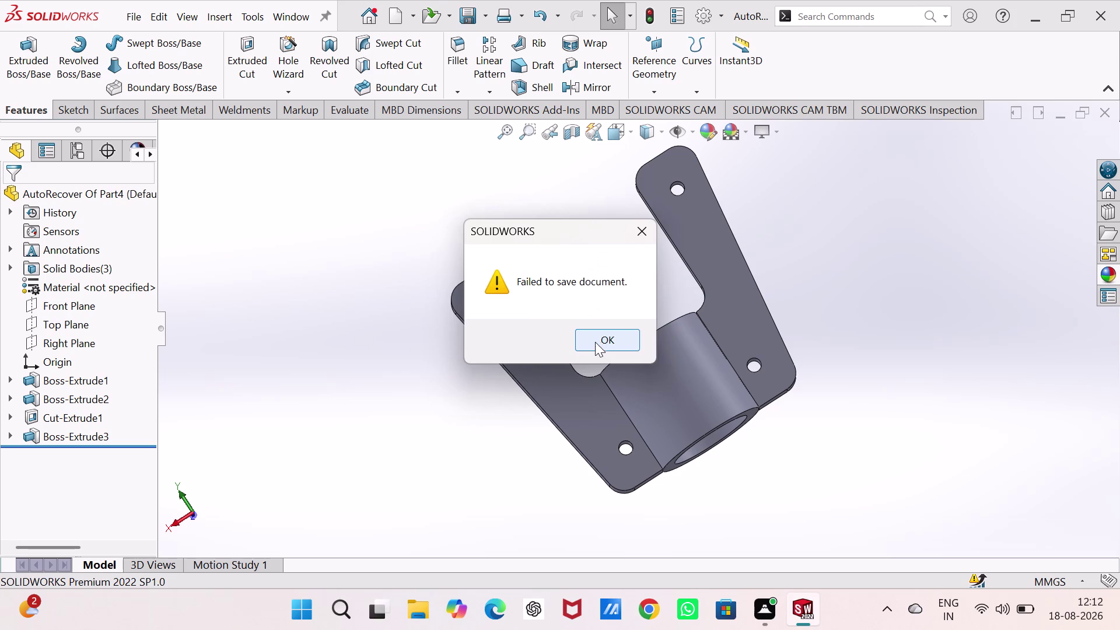
click(595, 342)
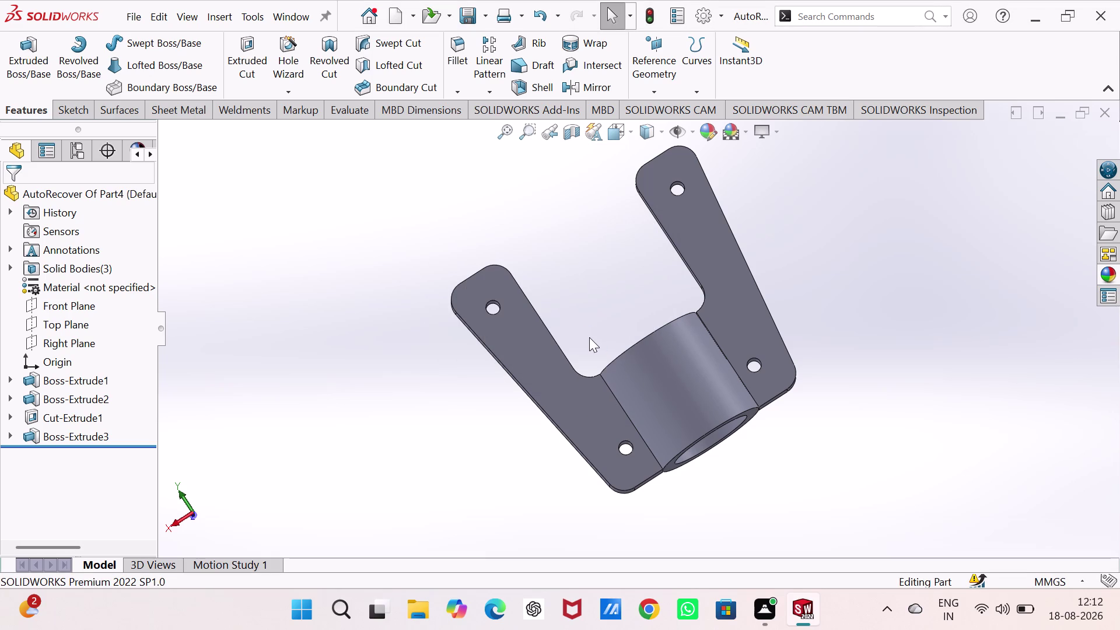
key(ctrl+s)
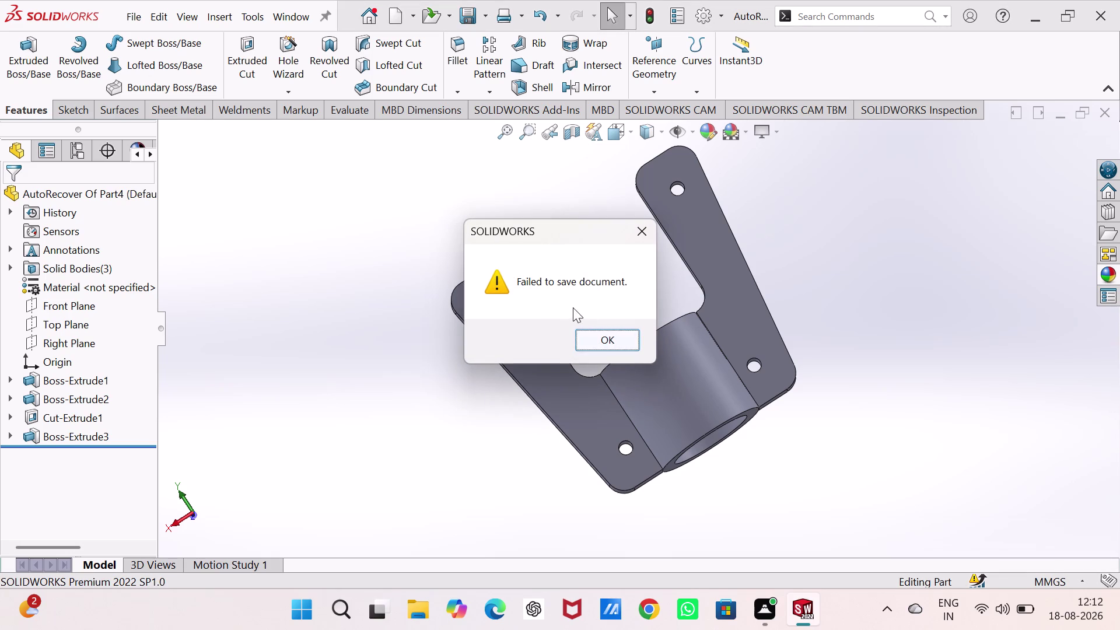
click(626, 337)
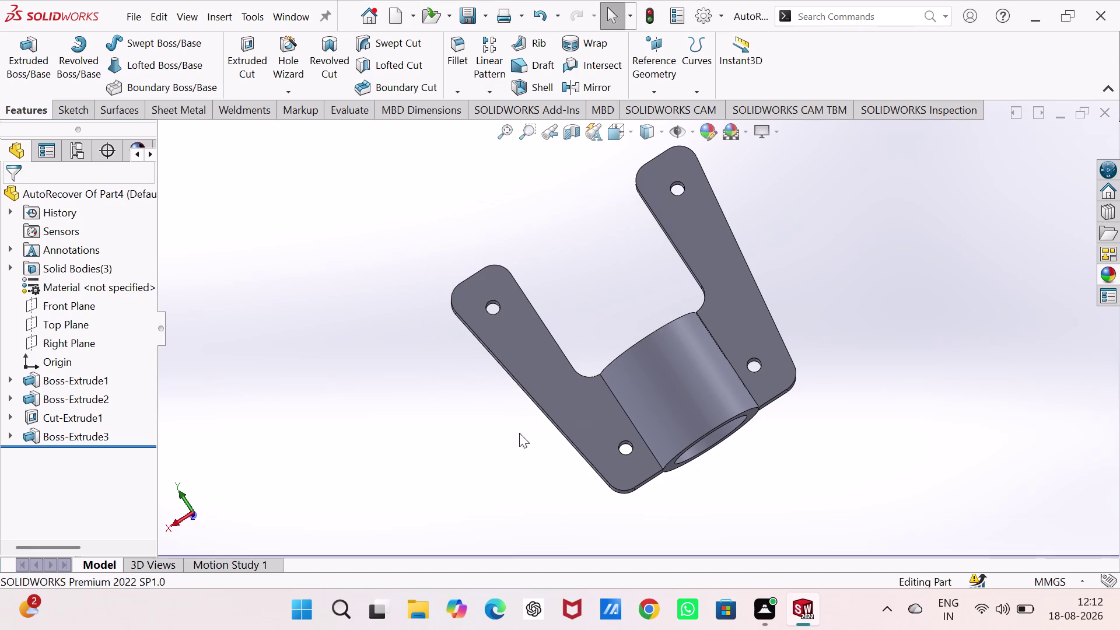
Save the part as Part4 in the SolidWorks > projects folder.
middle_drag(611, 247, 739, 311)
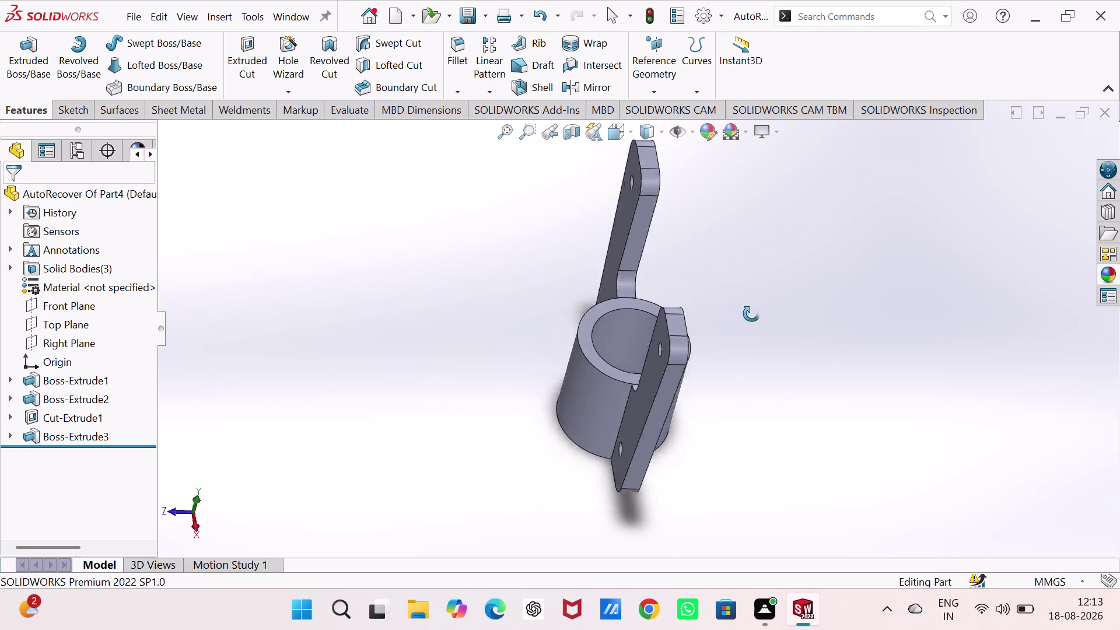
middle_drag(738, 311, 576, 301)
right_click(566, 286)
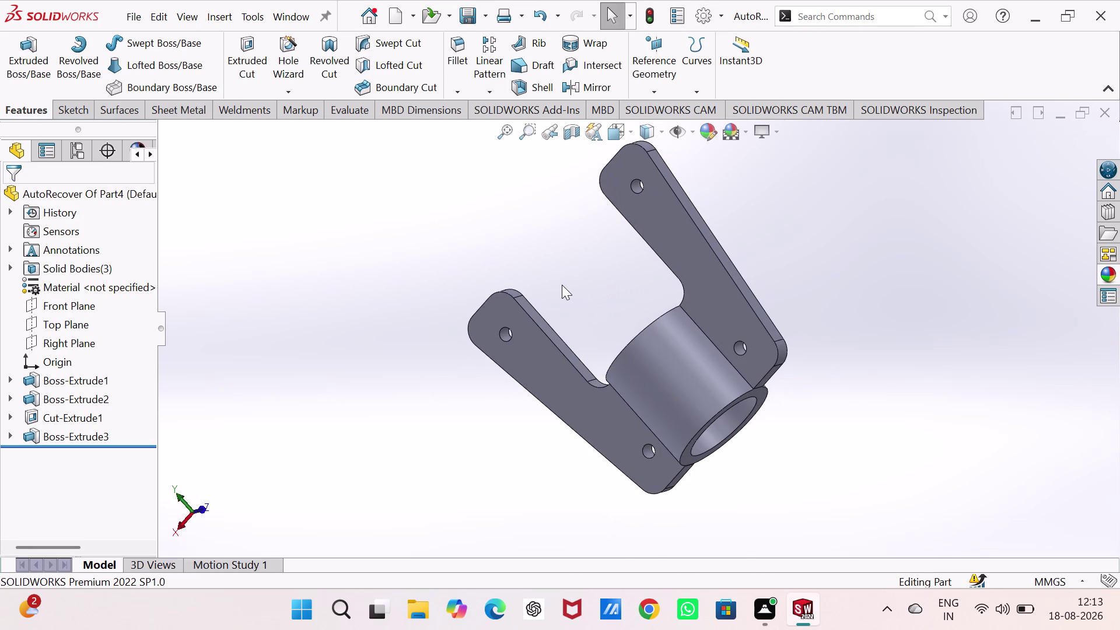
click(292, 234)
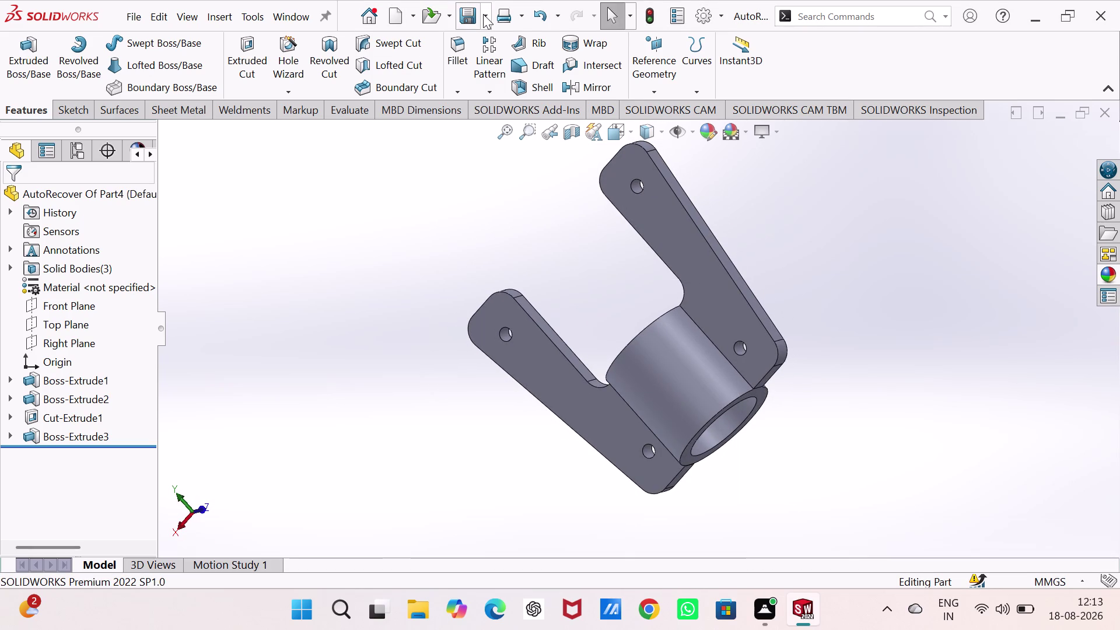
click(483, 14)
click(499, 64)
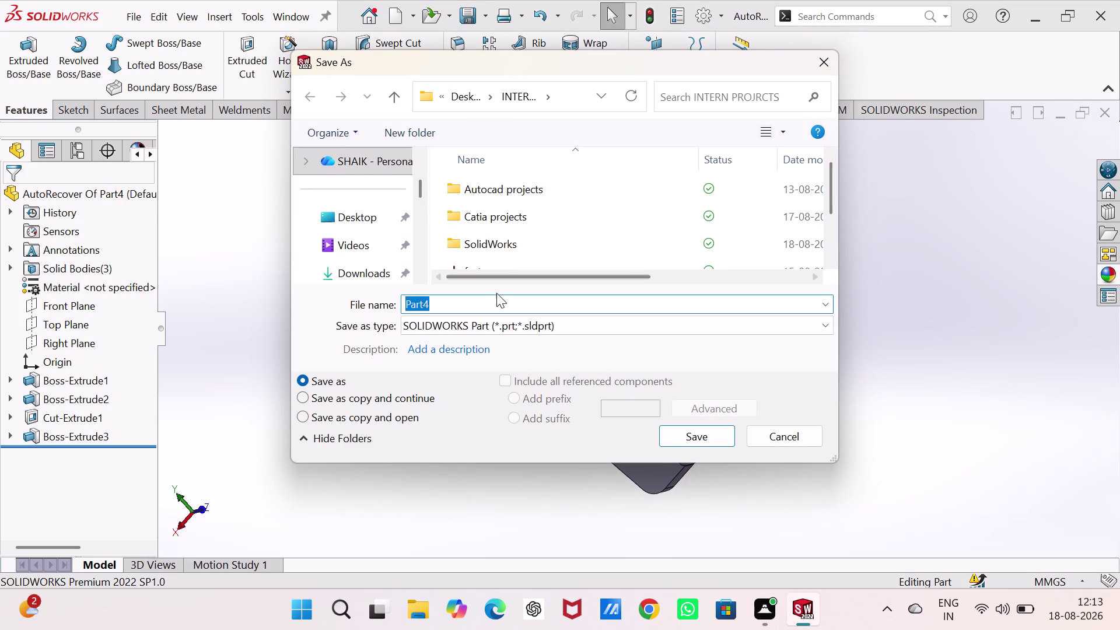
scroll(down, 3)
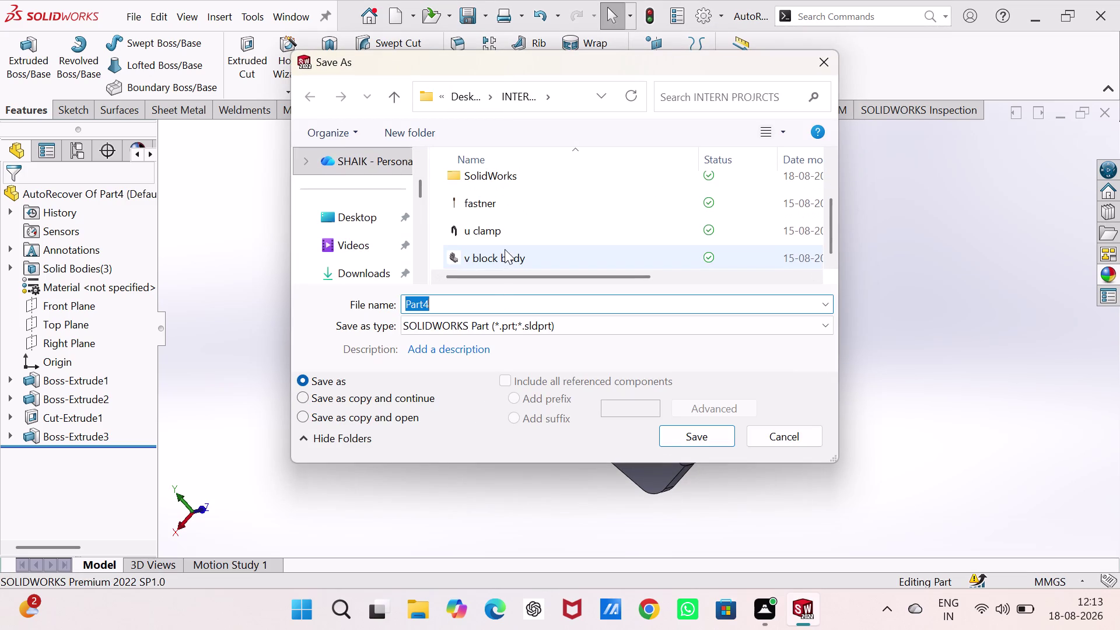
scroll(up, 3)
double_click(505, 242)
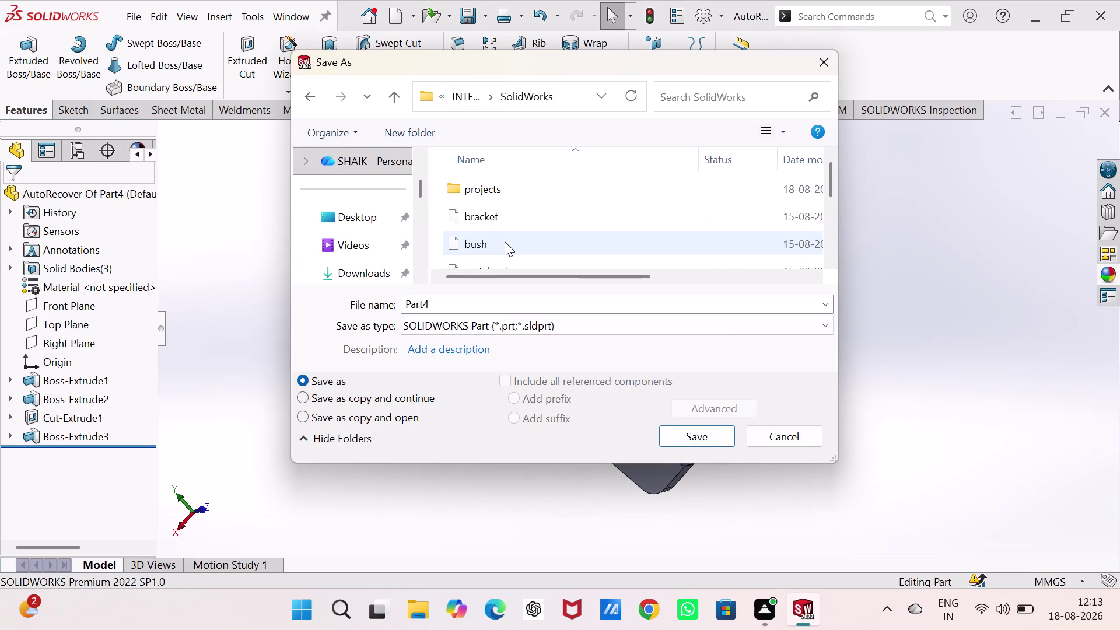
double_click(509, 194)
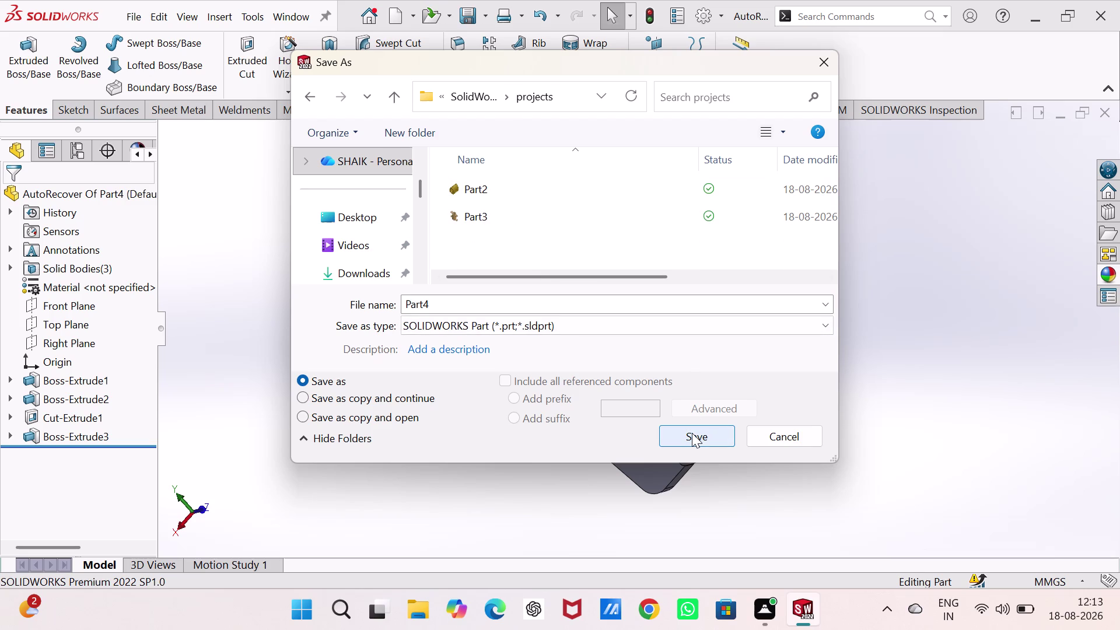
click(776, 436)
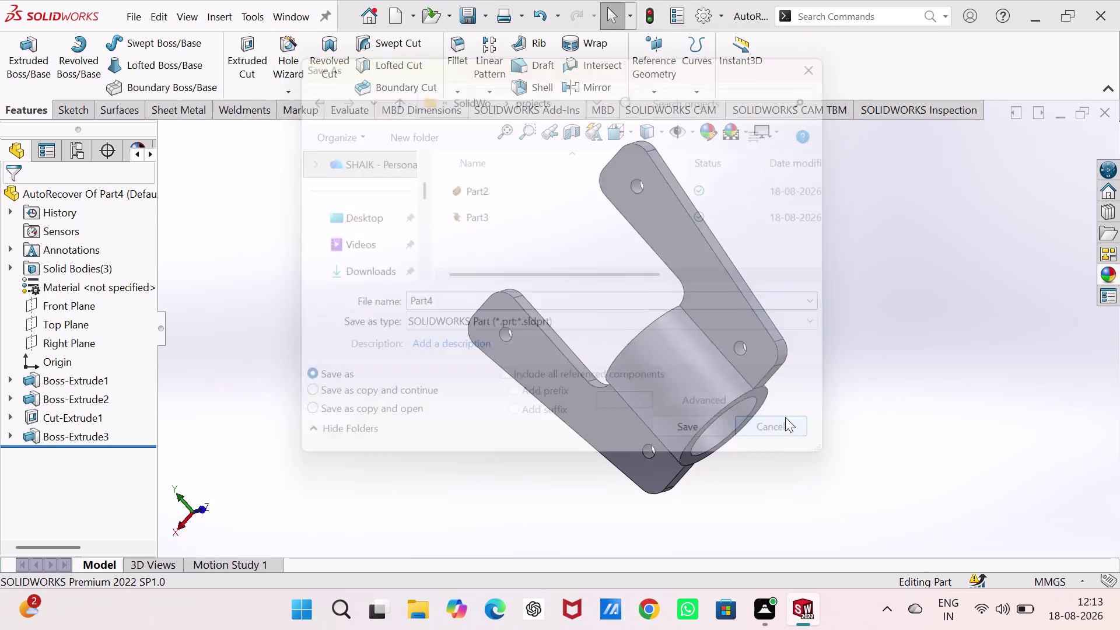
right_click(94, 284)
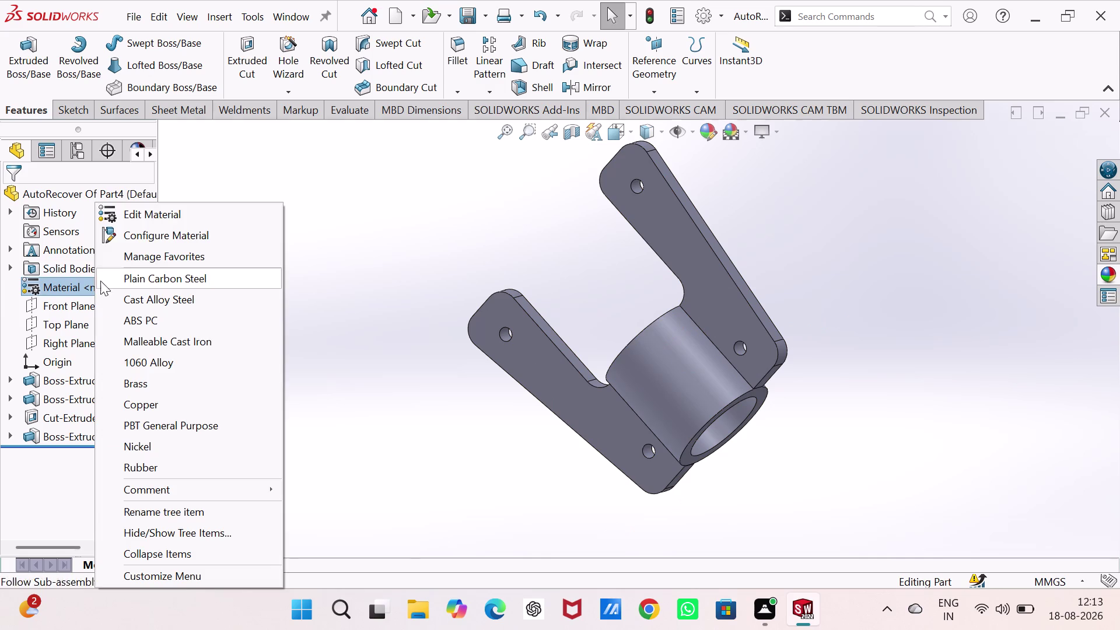
Change the part material to AISI 304 steel.
click(145, 218)
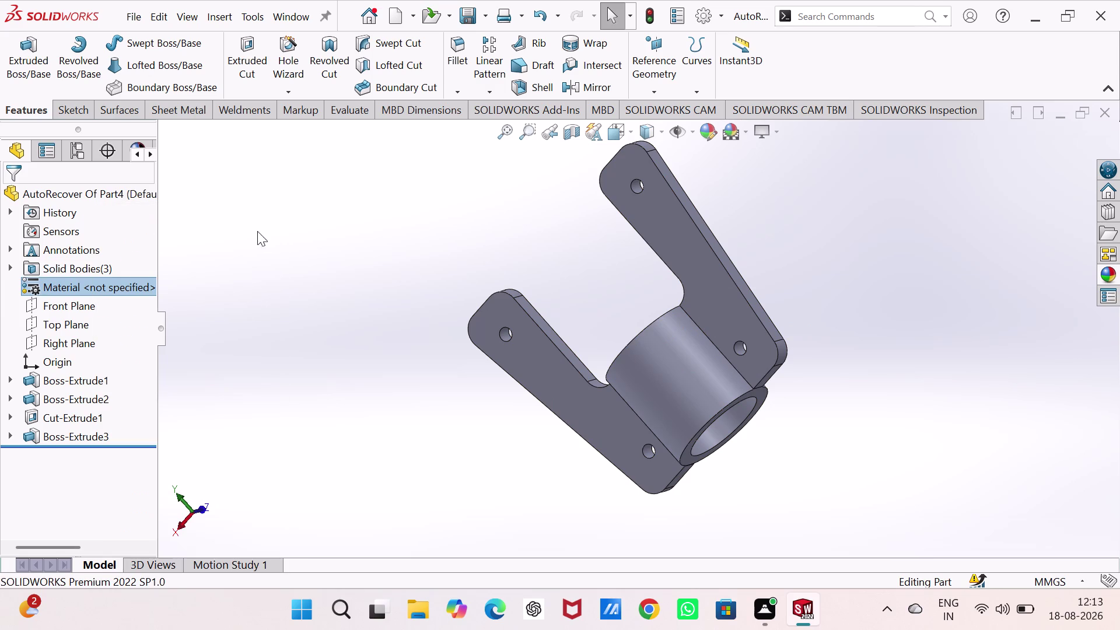
click(371, 297)
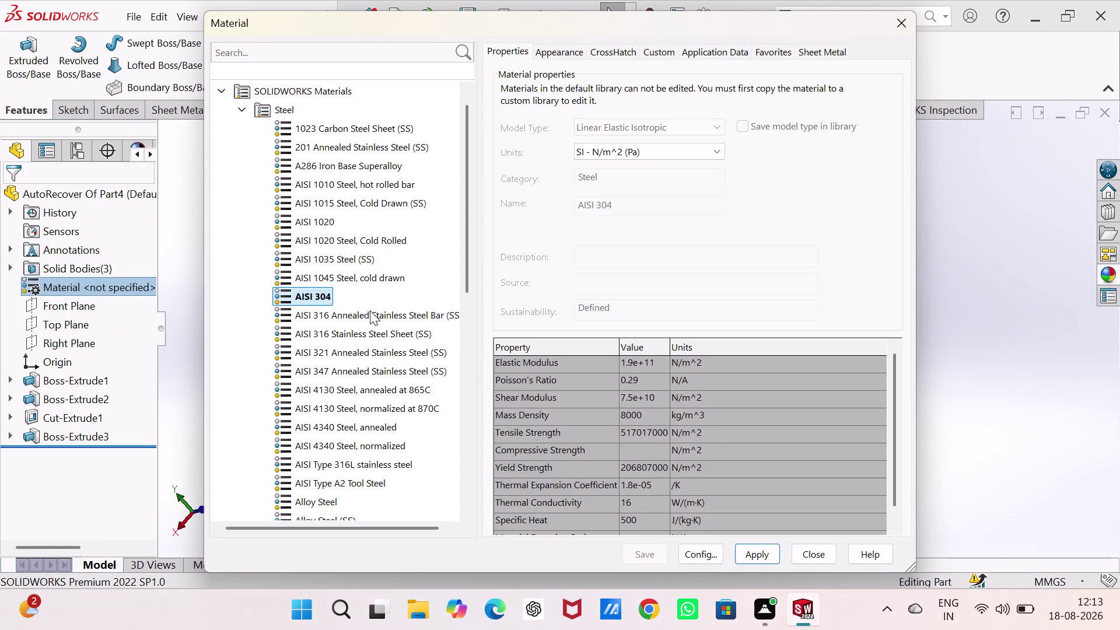
click(757, 552)
click(818, 552)
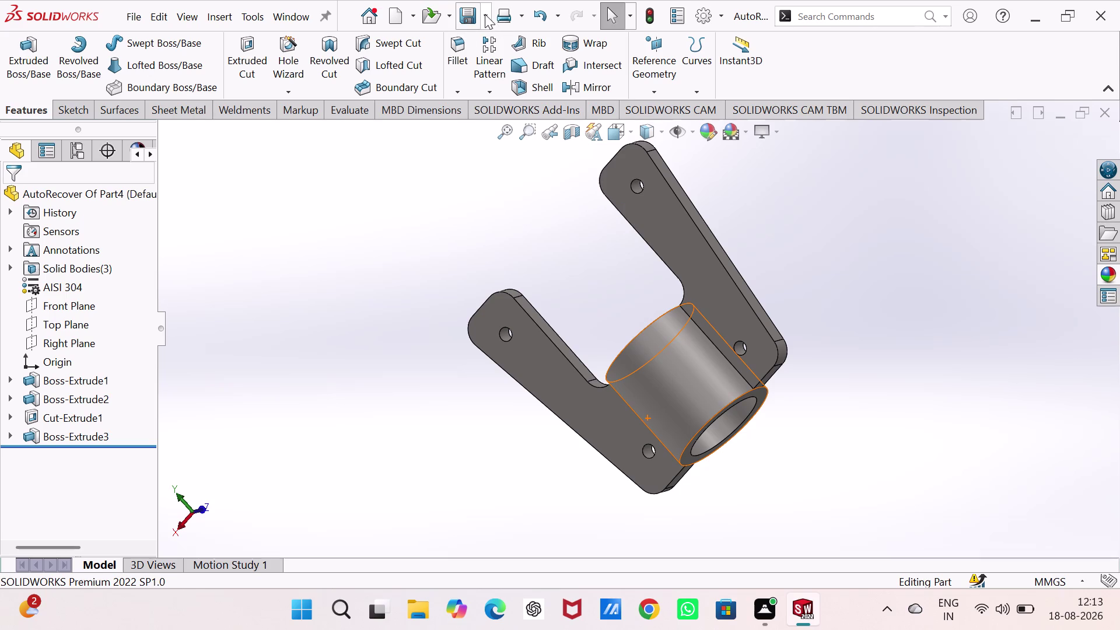
Save the part as Part4 in the projects folder, then start a new document.
click(483, 14)
click(491, 64)
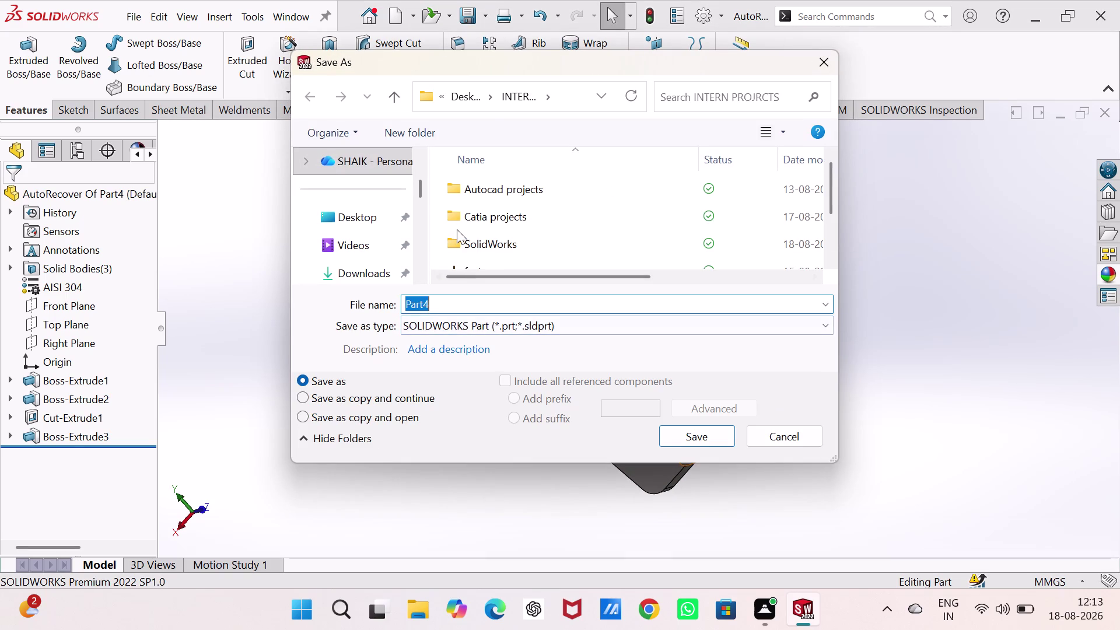
scroll(down, 3)
double_click(496, 196)
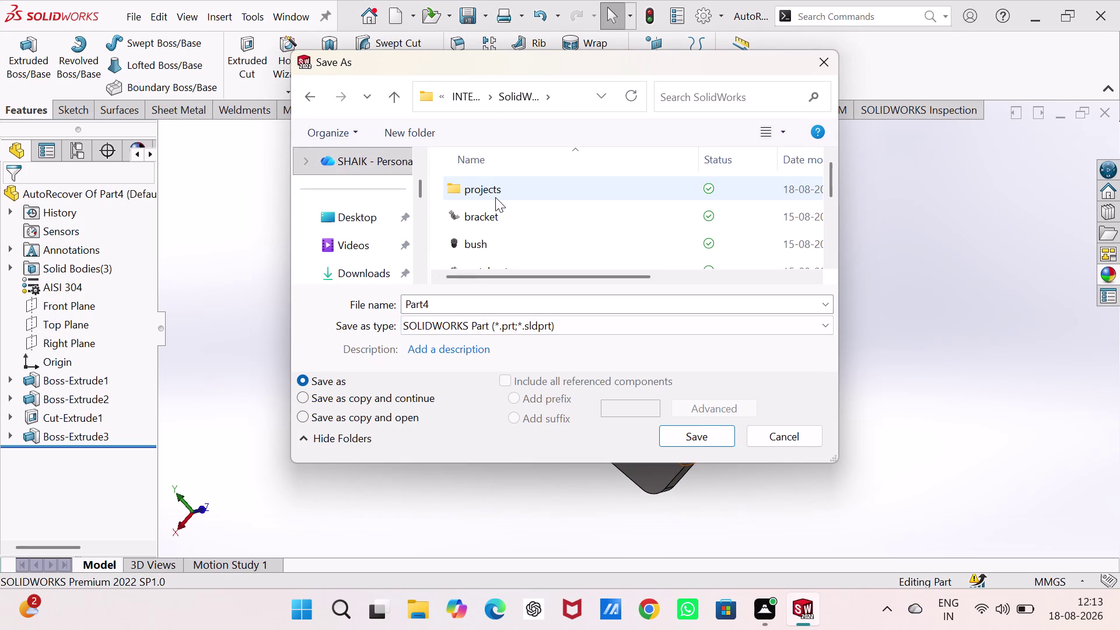
double_click(496, 195)
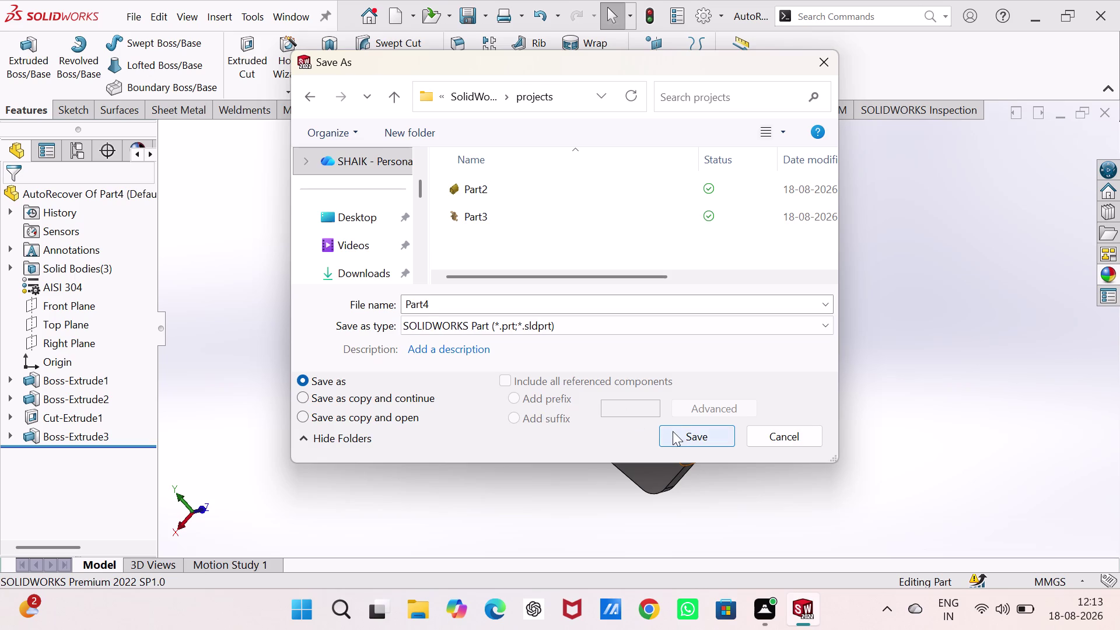
click(674, 432)
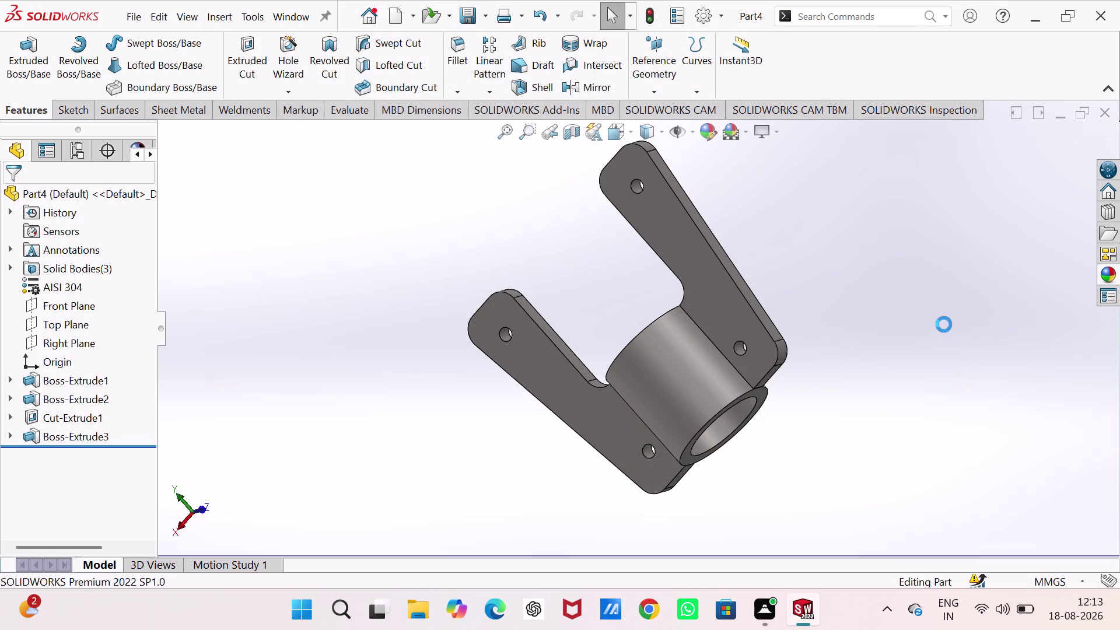
key(ctrl+n)
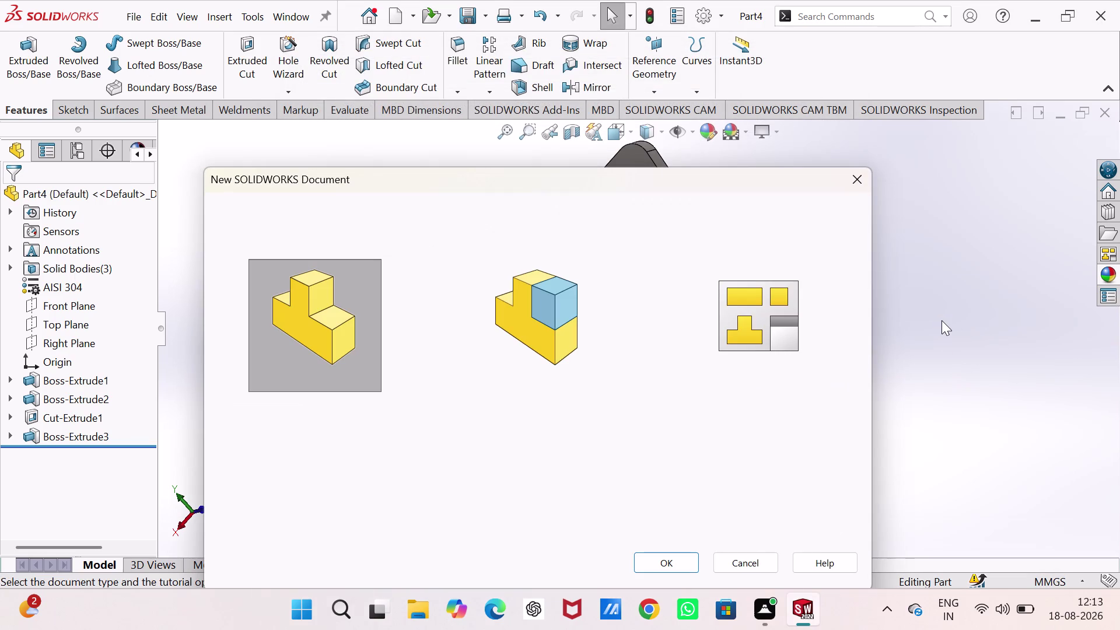
Create a new A0 drawing, dismissing the warning and cancelling Model View.
click(784, 299)
click(667, 571)
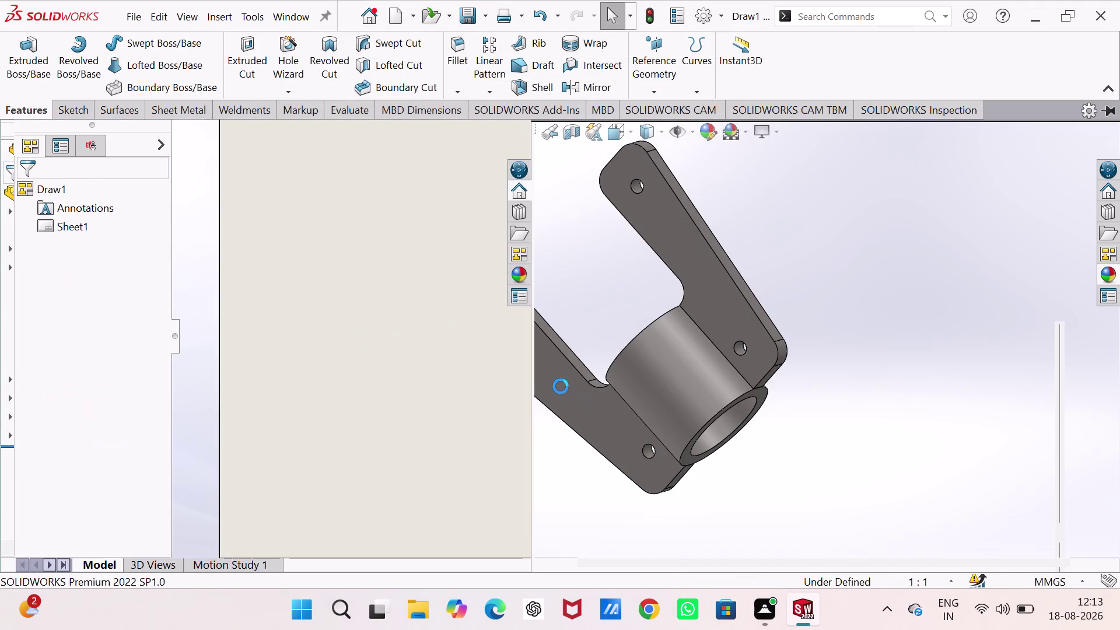
click(604, 417)
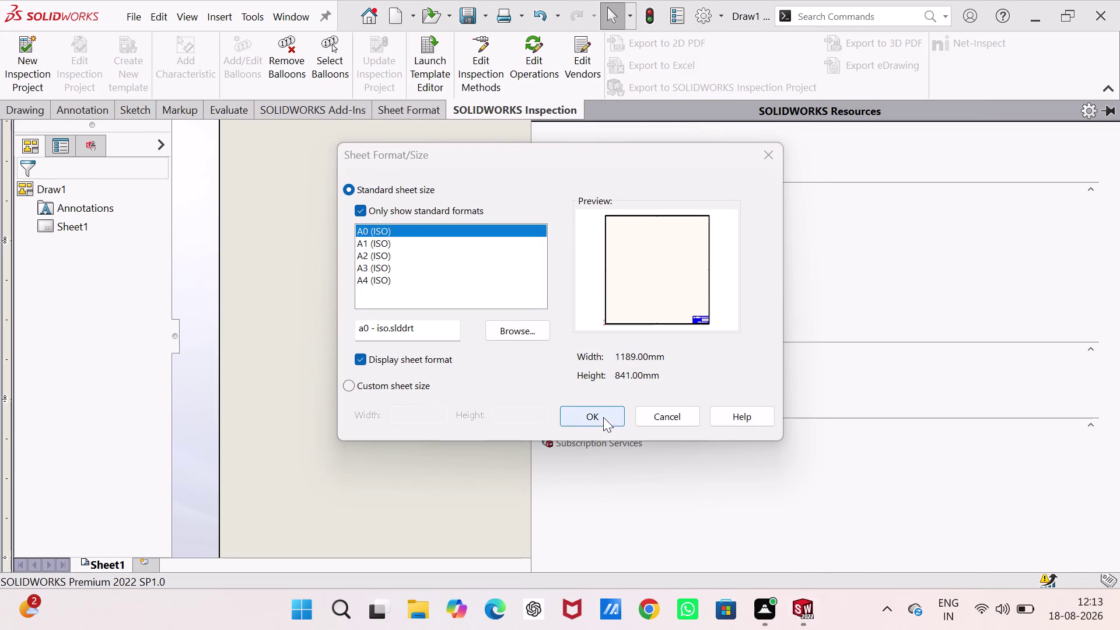
click(448, 410)
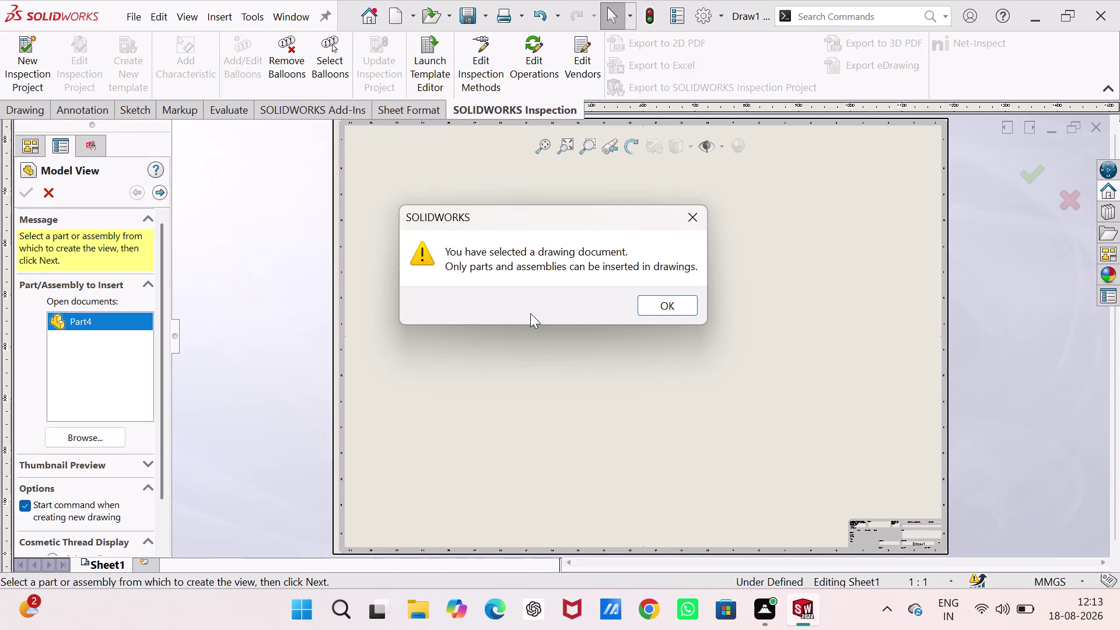
click(641, 302)
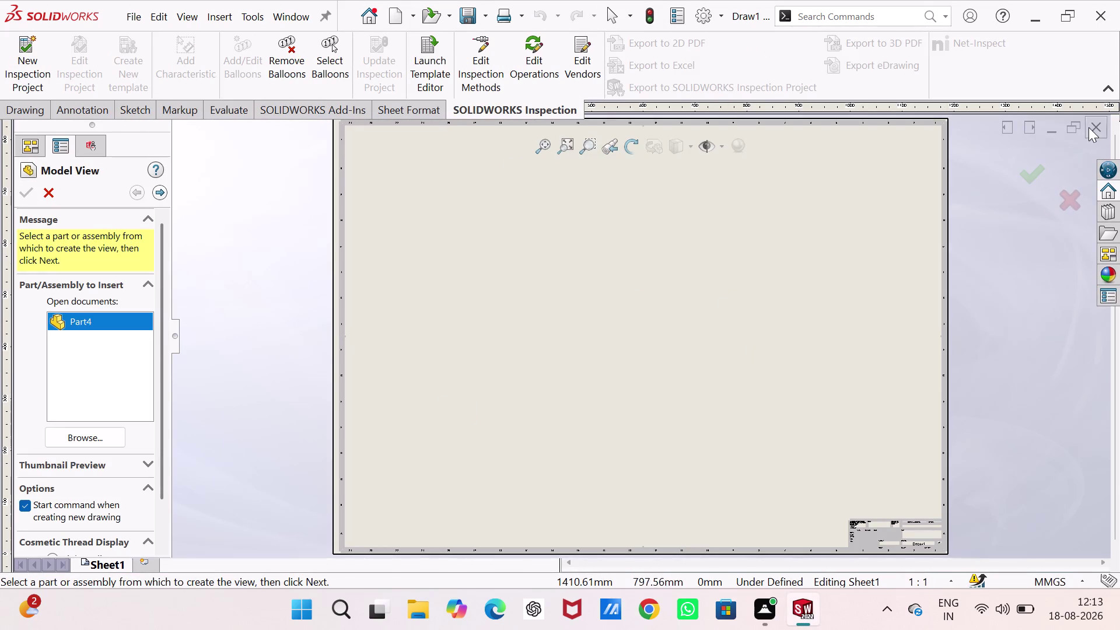
click(1067, 192)
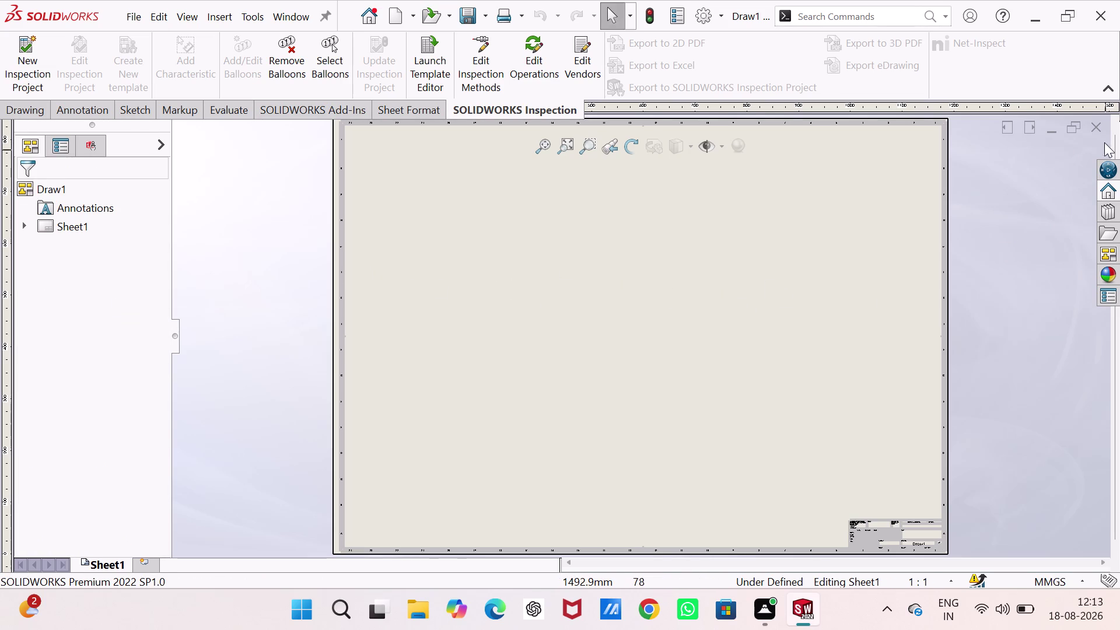
Close Draw1 without saving and start another new document.
click(1101, 121)
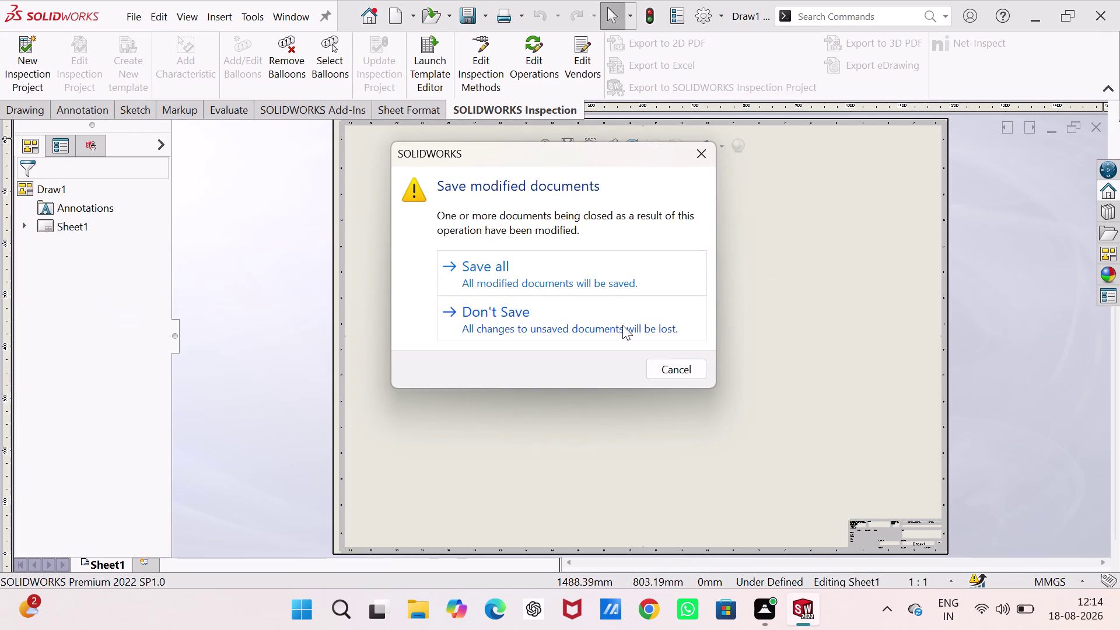
click(622, 325)
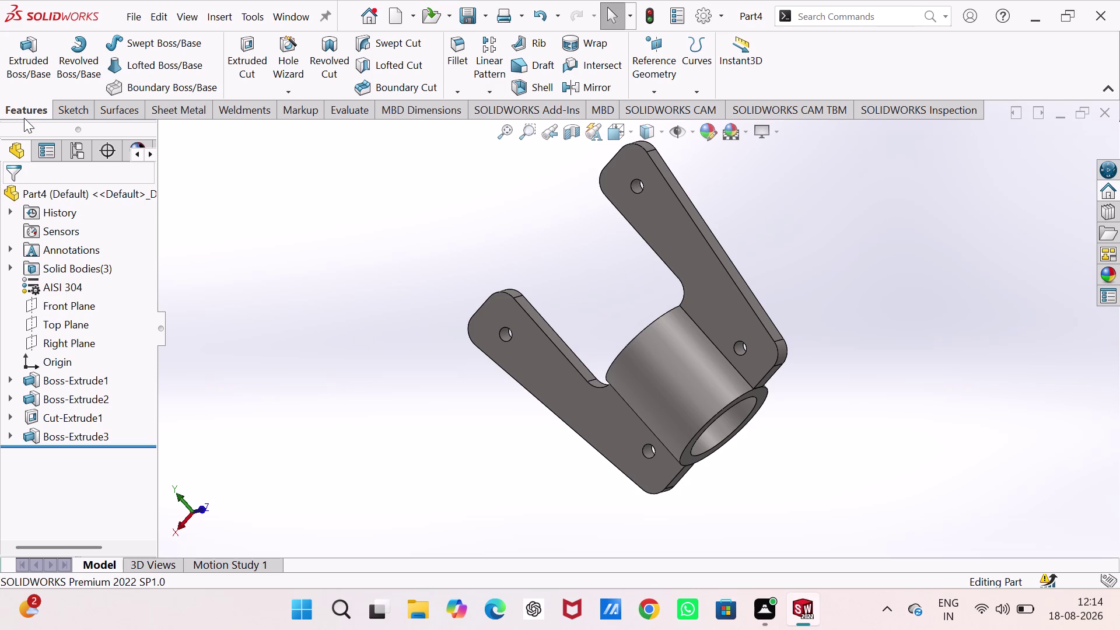
key(ctrl+n)
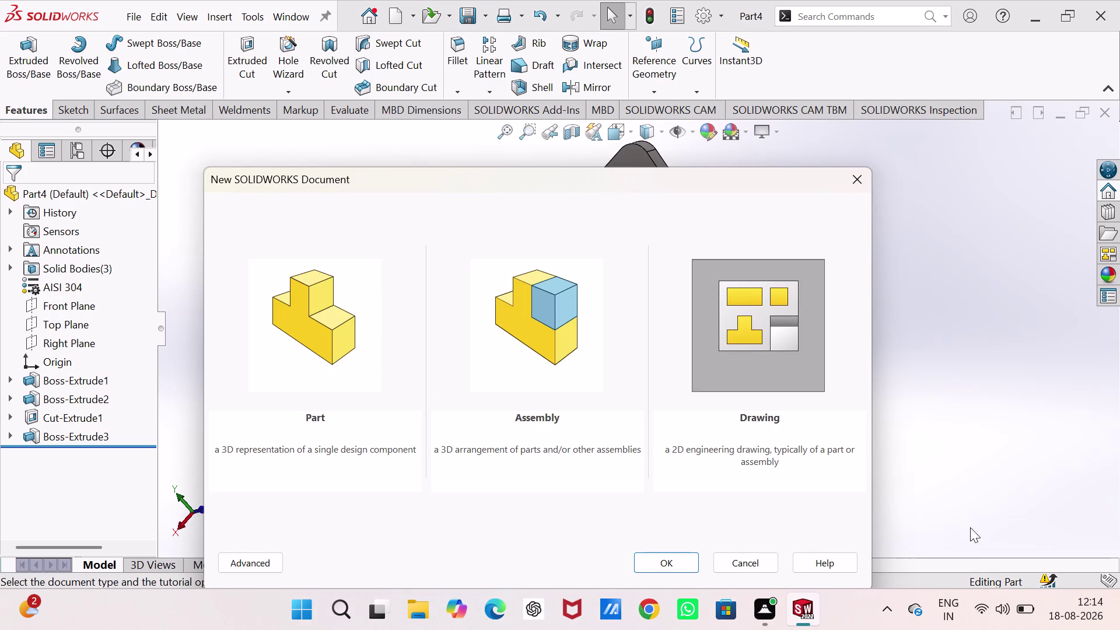
Create a new drawing document, Draw2, with the chosen sheet size.
click(686, 559)
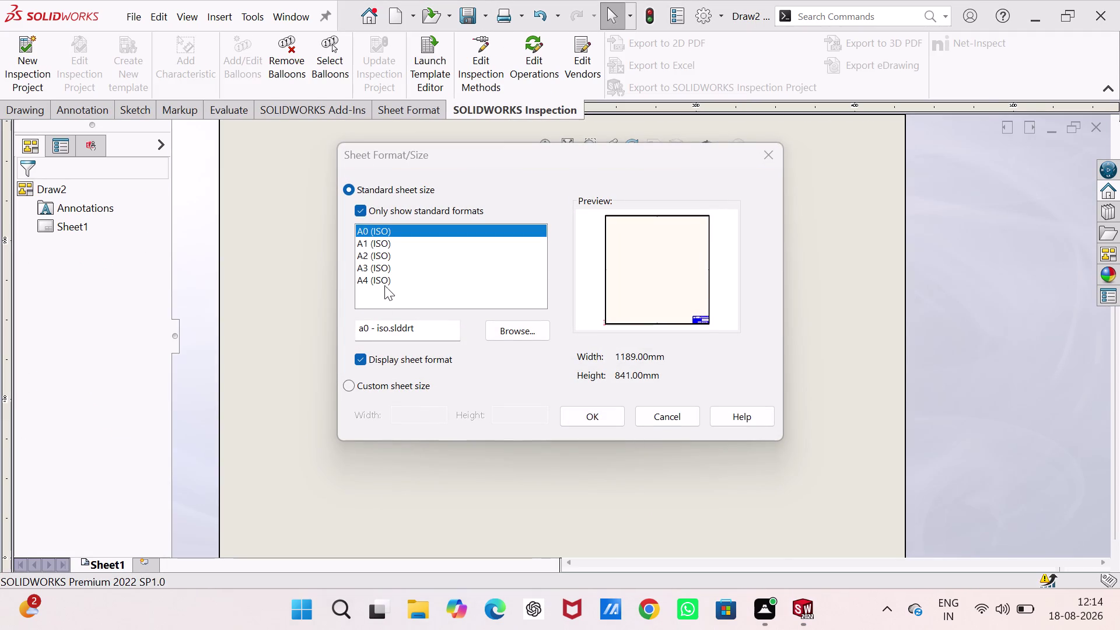
click(394, 269)
click(582, 415)
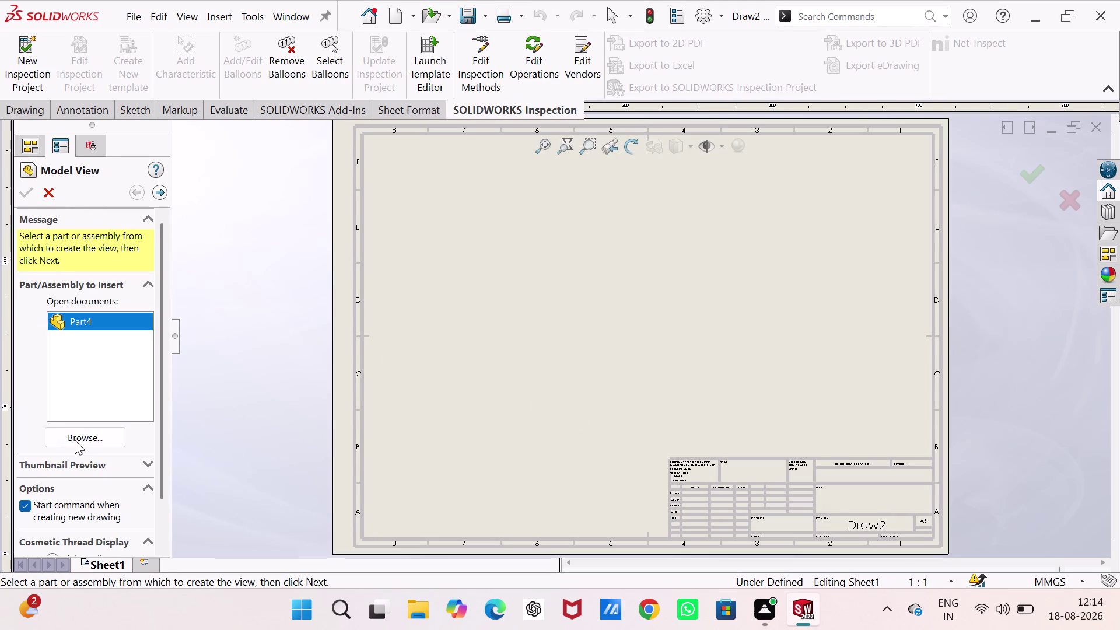
Load Part4 from the projects folder as the Model View's source model.
click(75, 439)
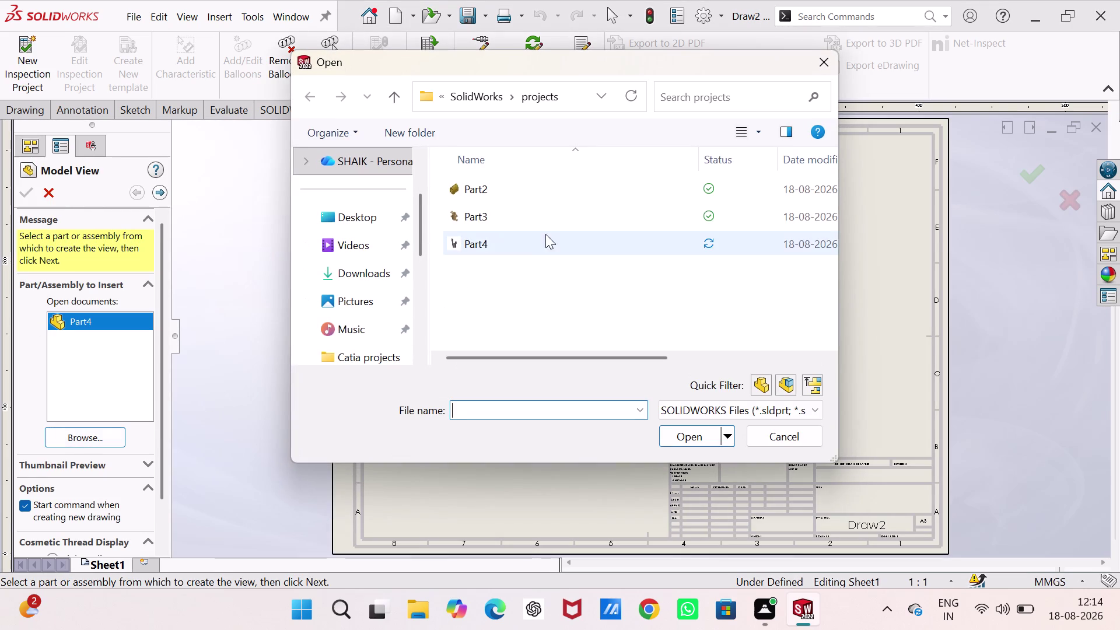
click(509, 243)
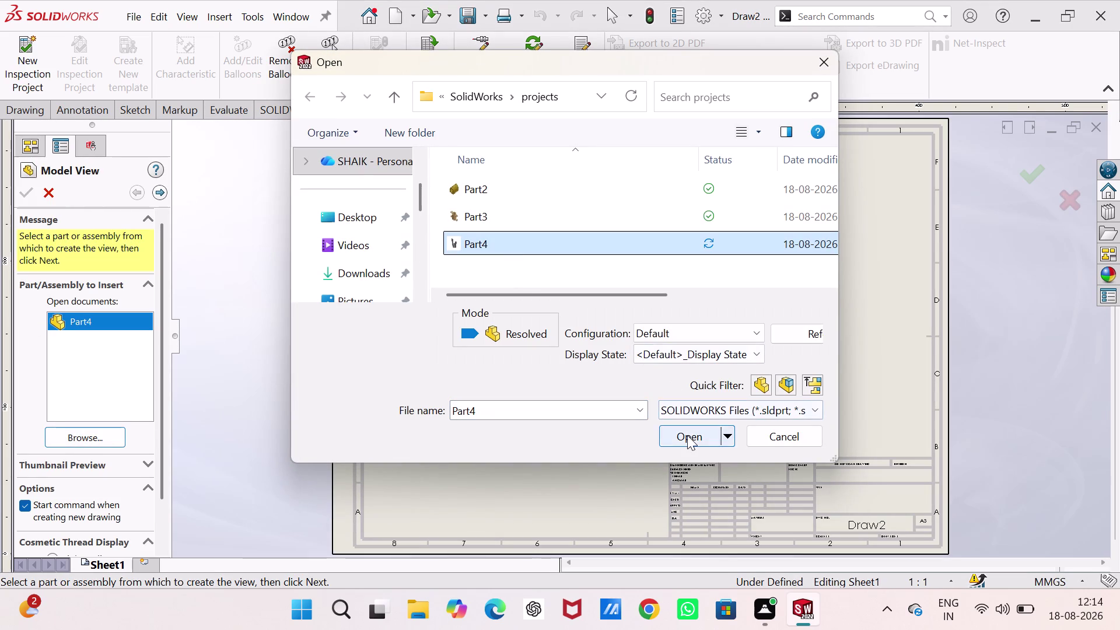
click(688, 435)
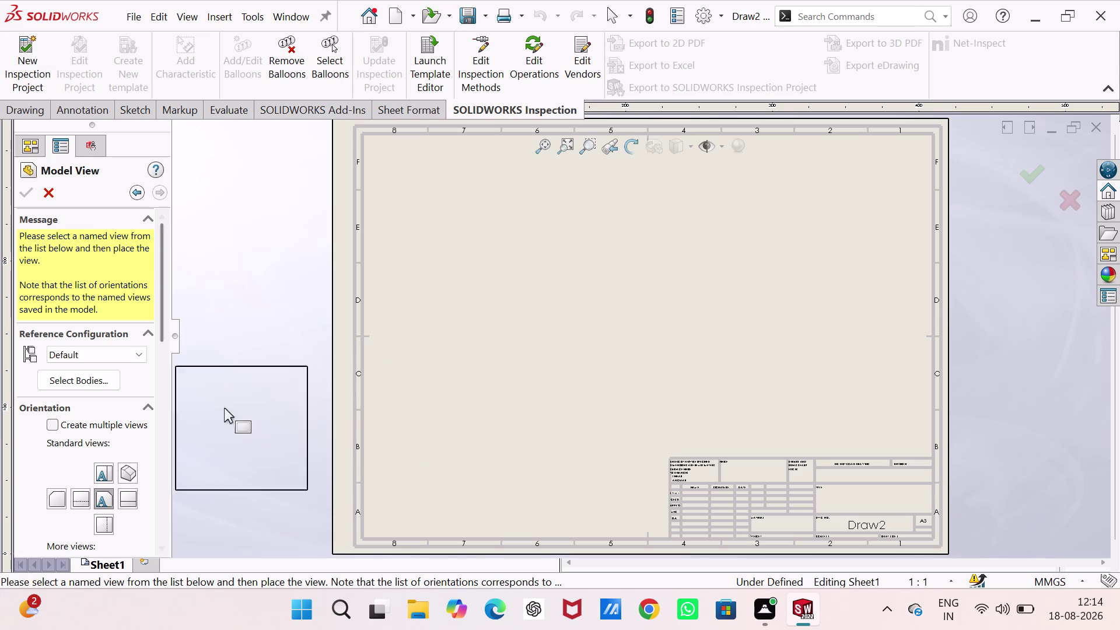
Place a trial Part4 view at a custom 1:2 scale, then remove it.
drag(158, 334, 163, 426)
drag(163, 444, 164, 459)
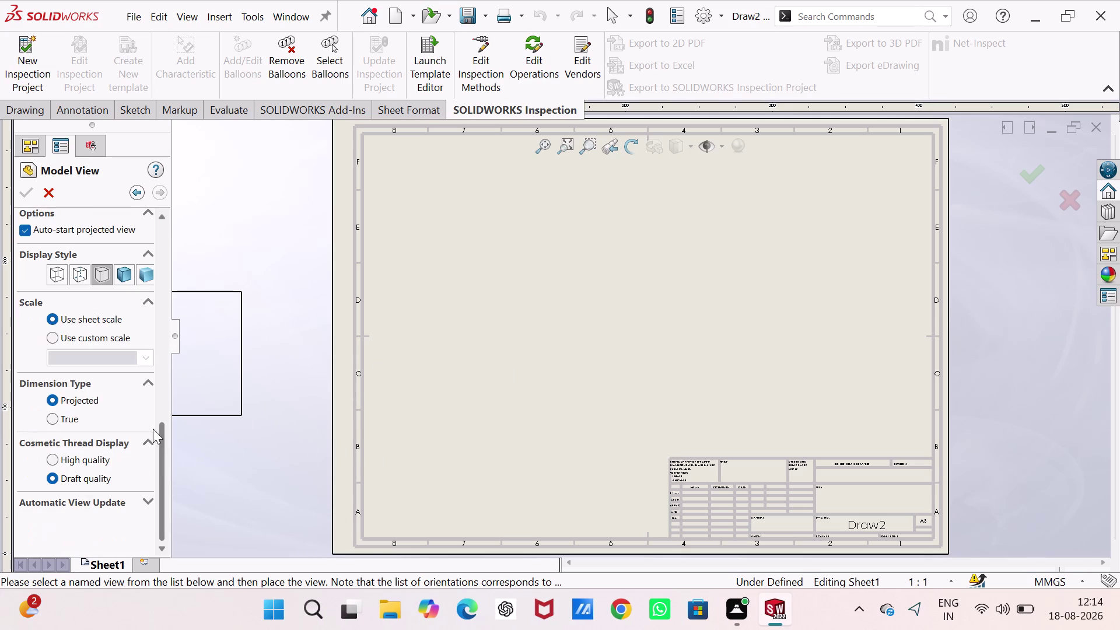
click(103, 341)
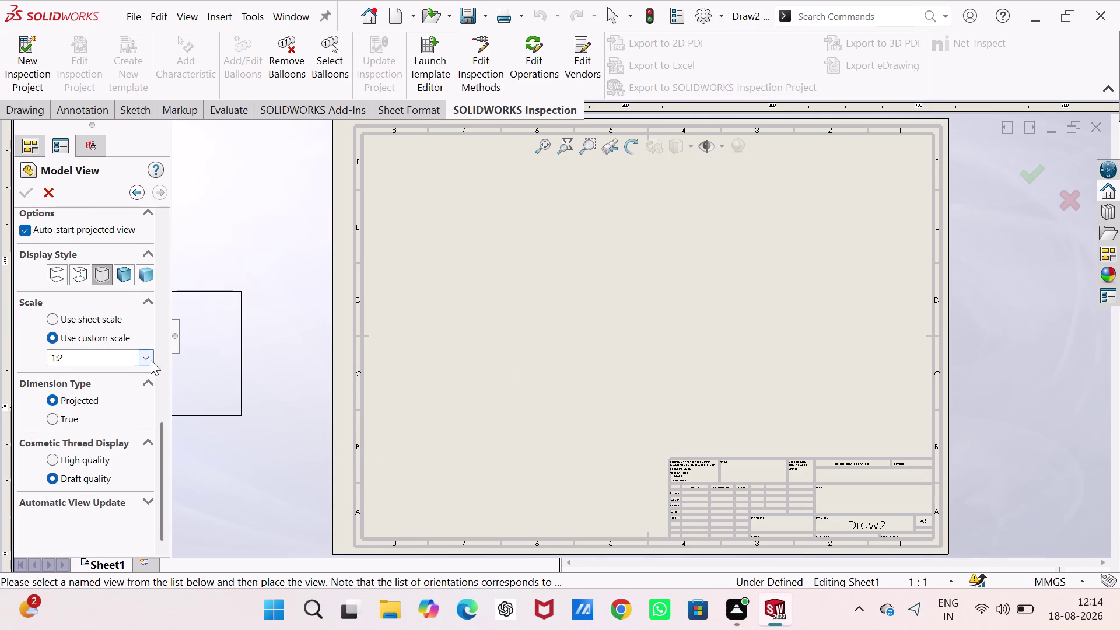
click(146, 357)
click(105, 375)
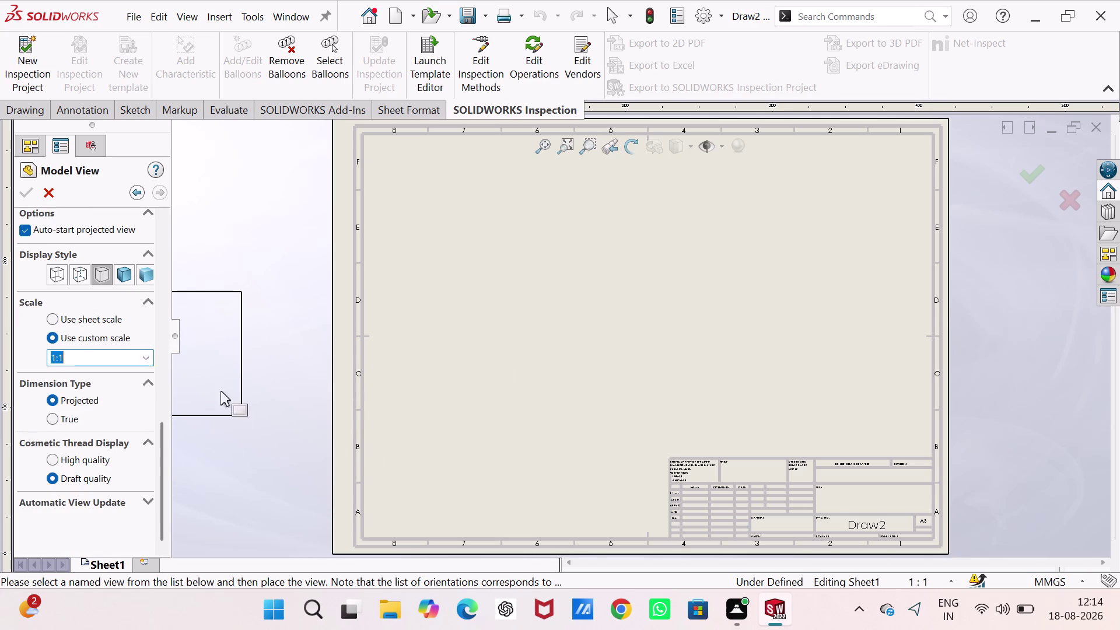
click(517, 390)
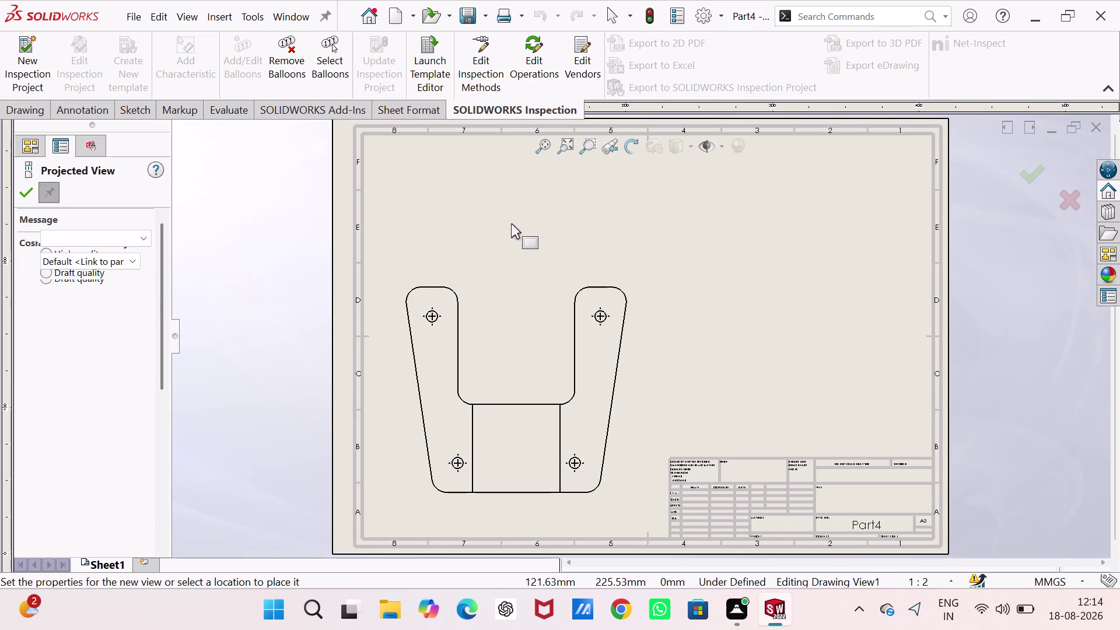
key(ctrl+z)
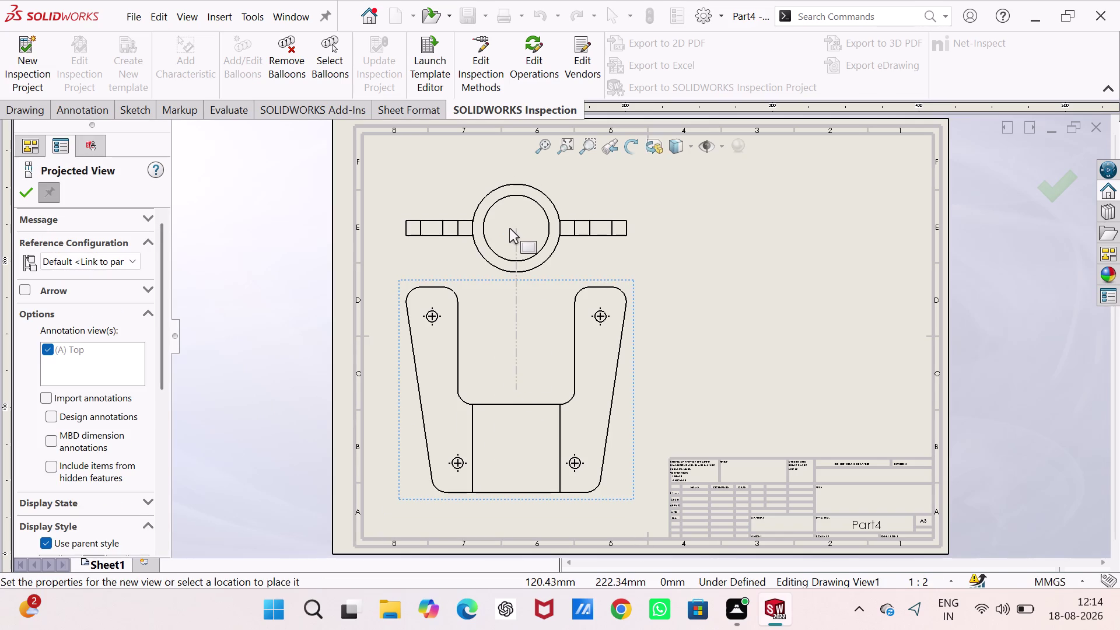
key(Escape)
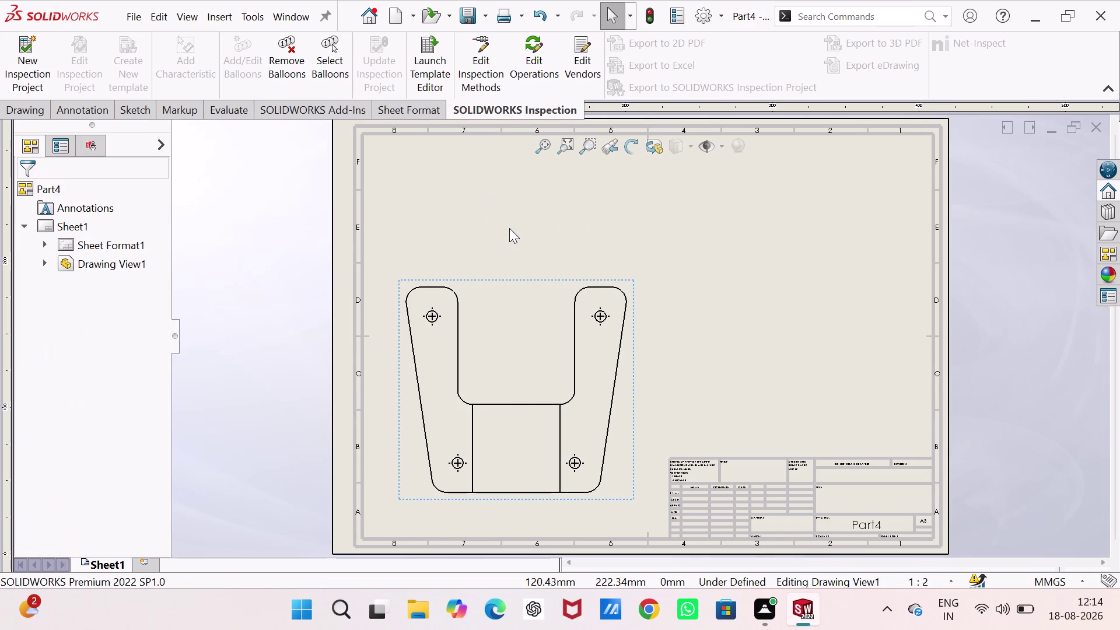
key(ctrl+z)
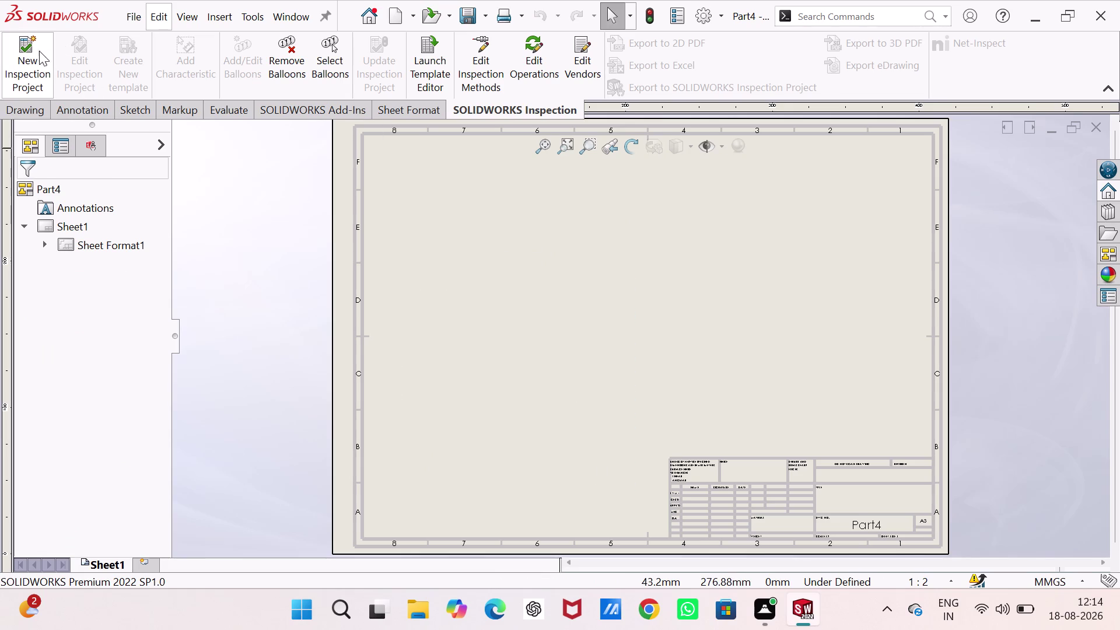
Reload Part4 from the projects folder into a fresh Model View.
click(37, 105)
click(33, 64)
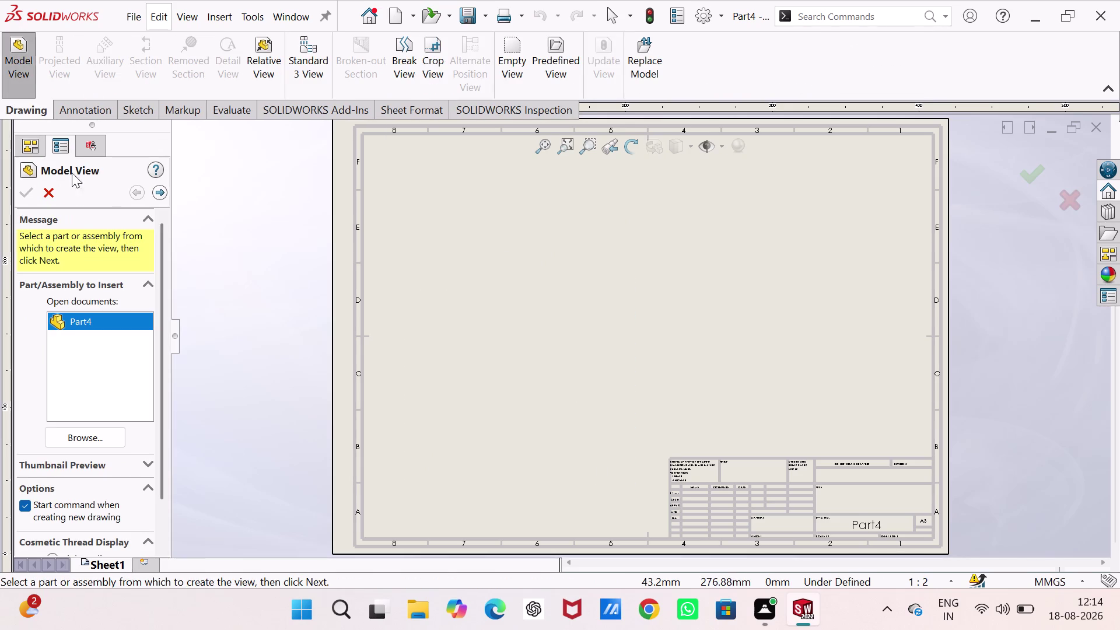
click(103, 440)
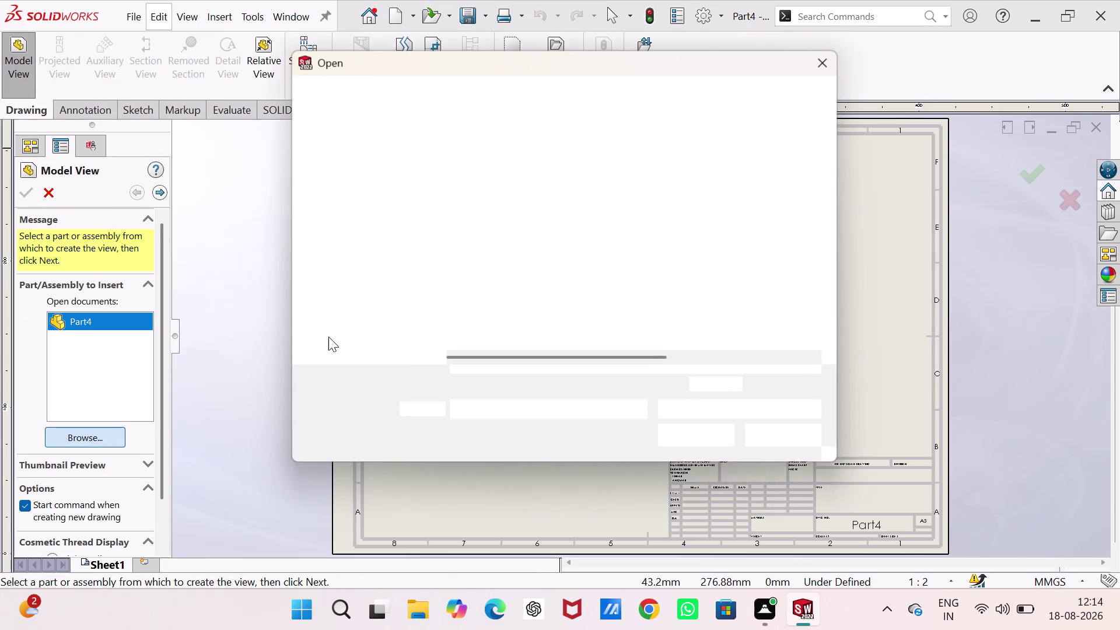
click(509, 246)
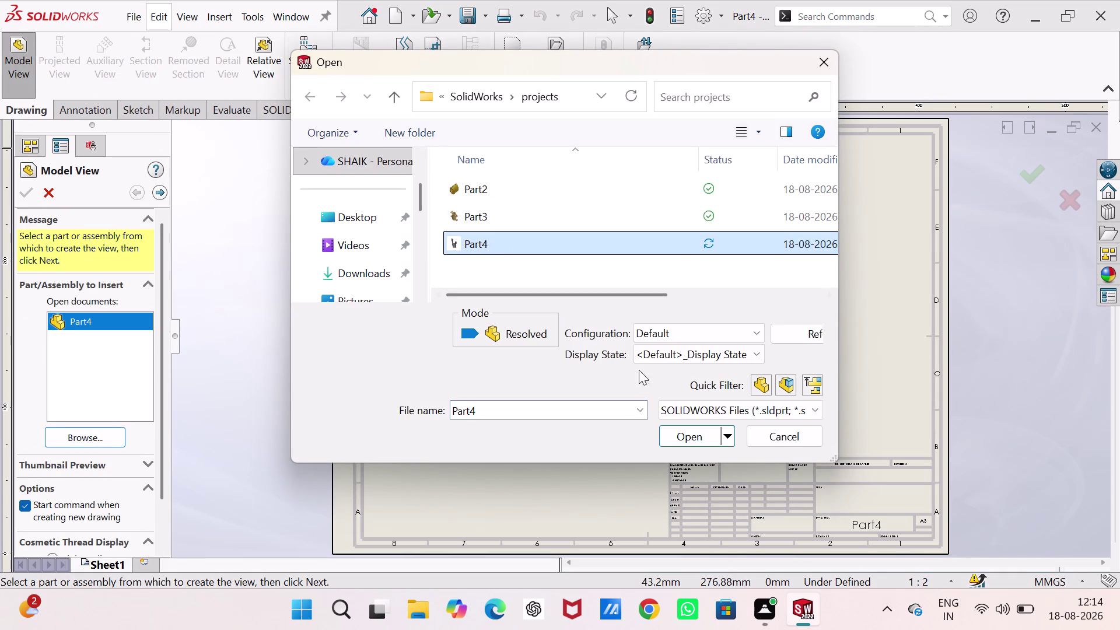
click(675, 440)
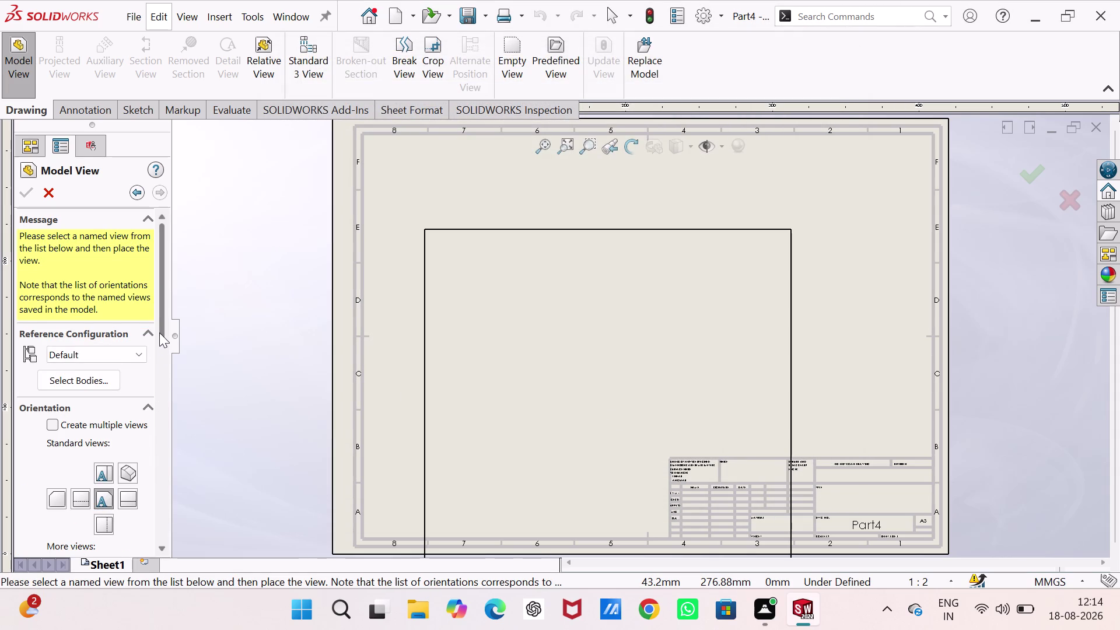
drag(159, 332, 163, 438)
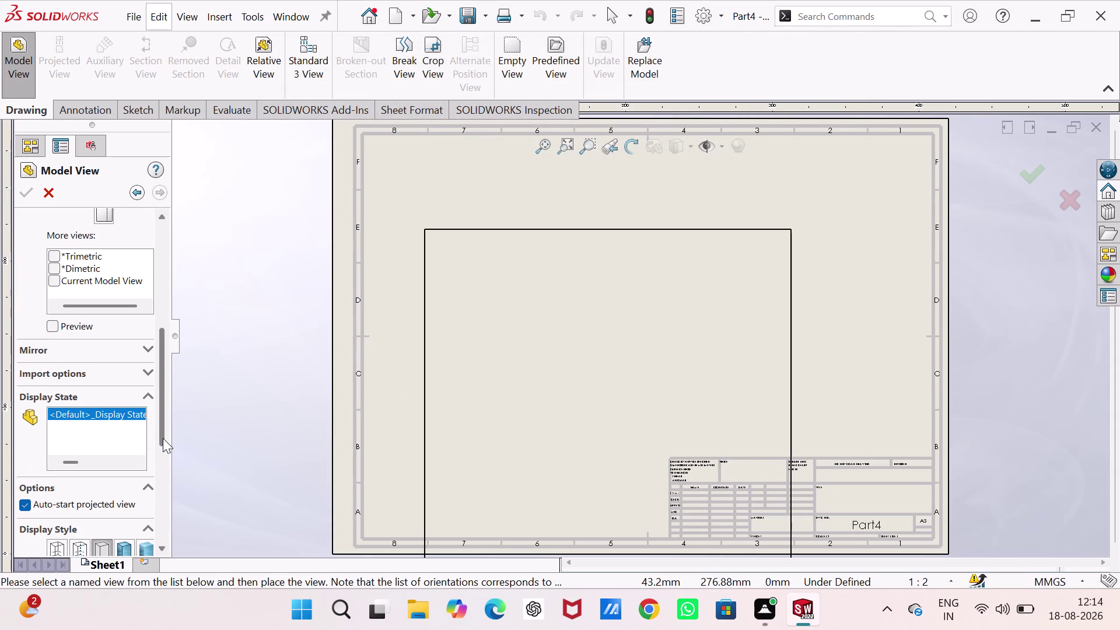
drag(162, 438, 166, 480)
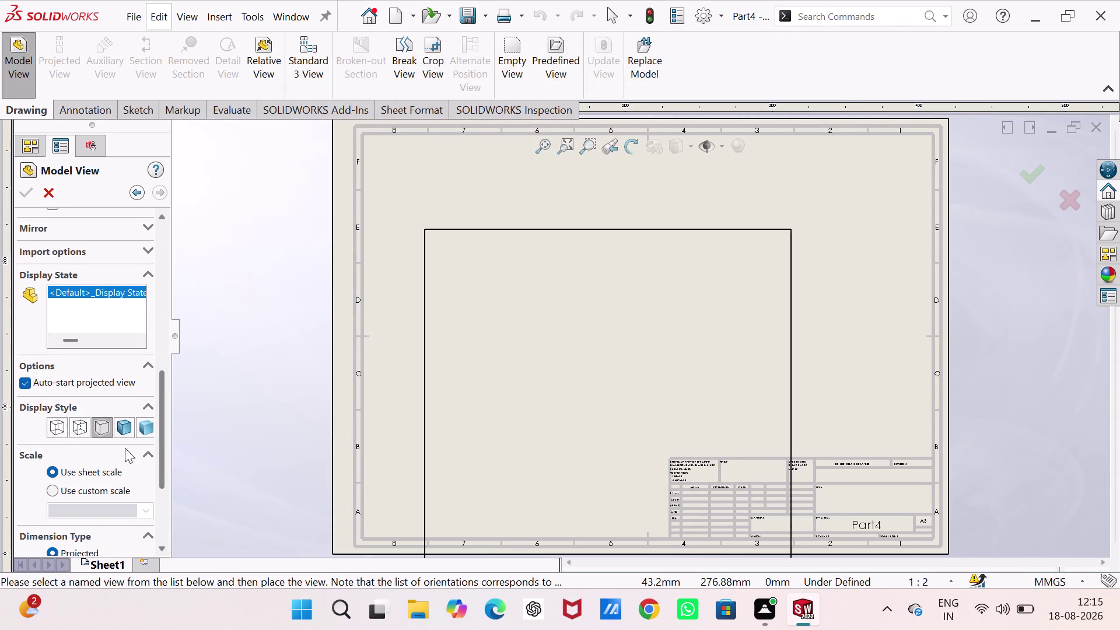
Give the Part4 model view a custom 1:1 scale and place the front view.
click(89, 422)
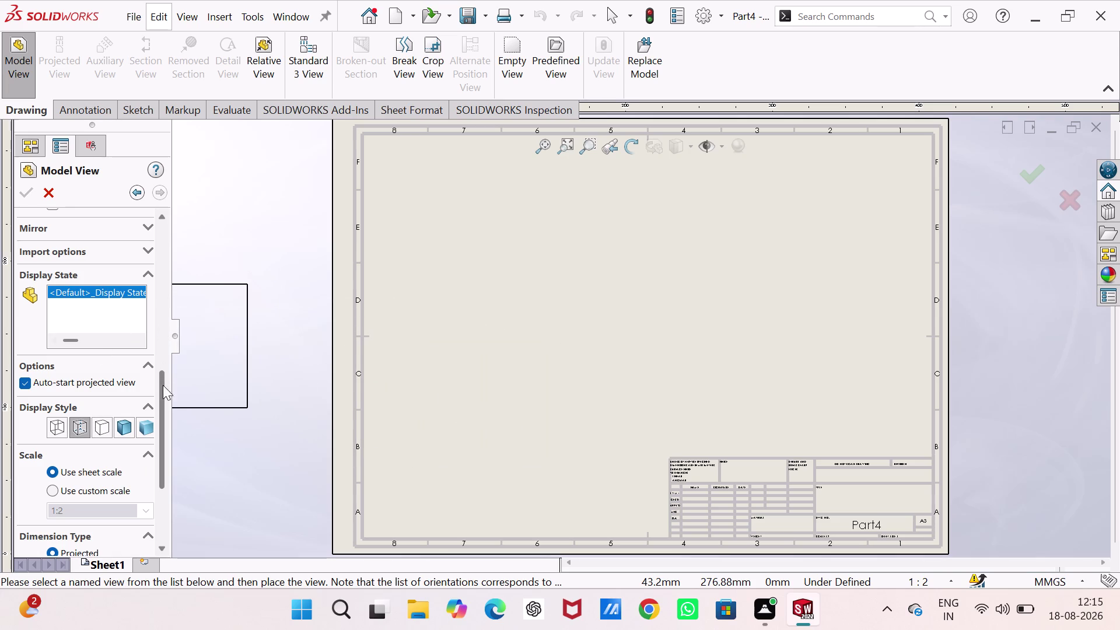
drag(162, 386, 163, 318)
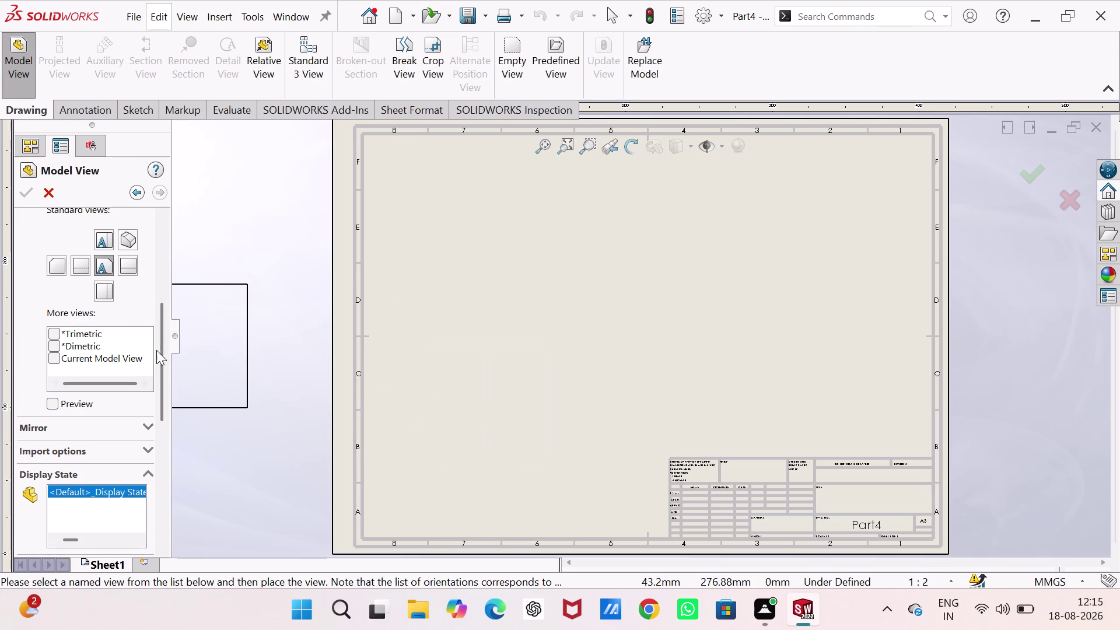
drag(159, 353, 160, 304)
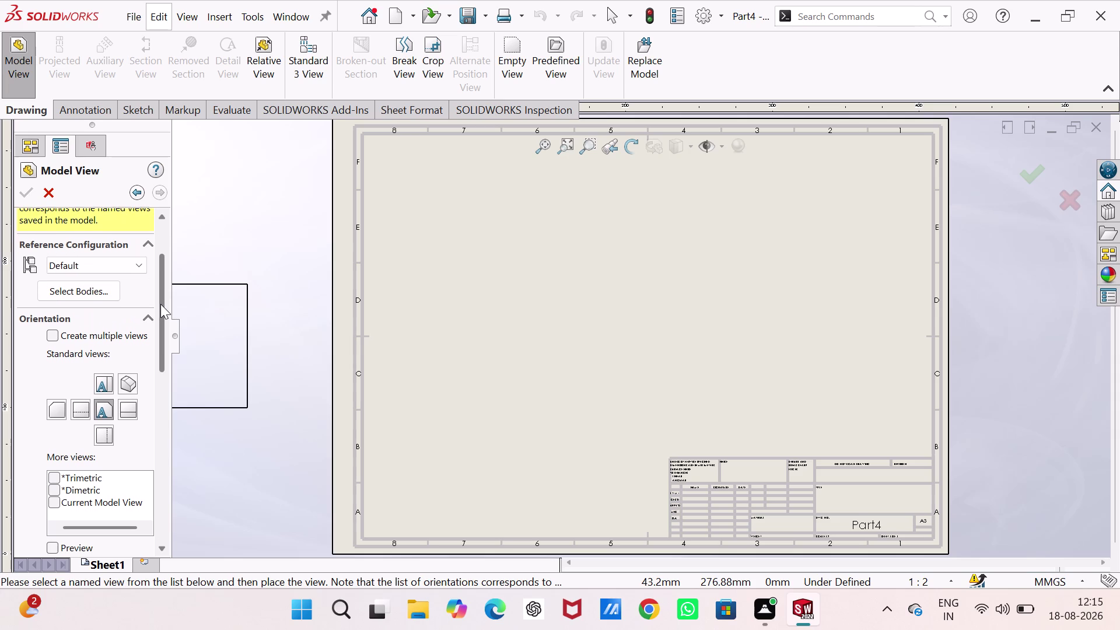
drag(160, 304, 162, 430)
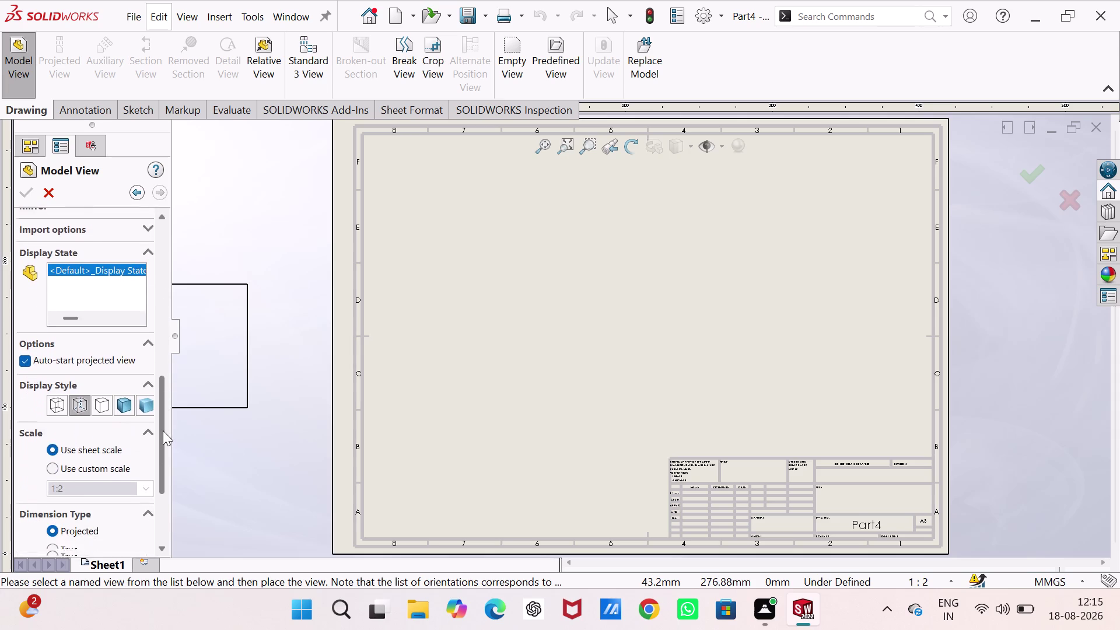
drag(162, 430, 162, 436)
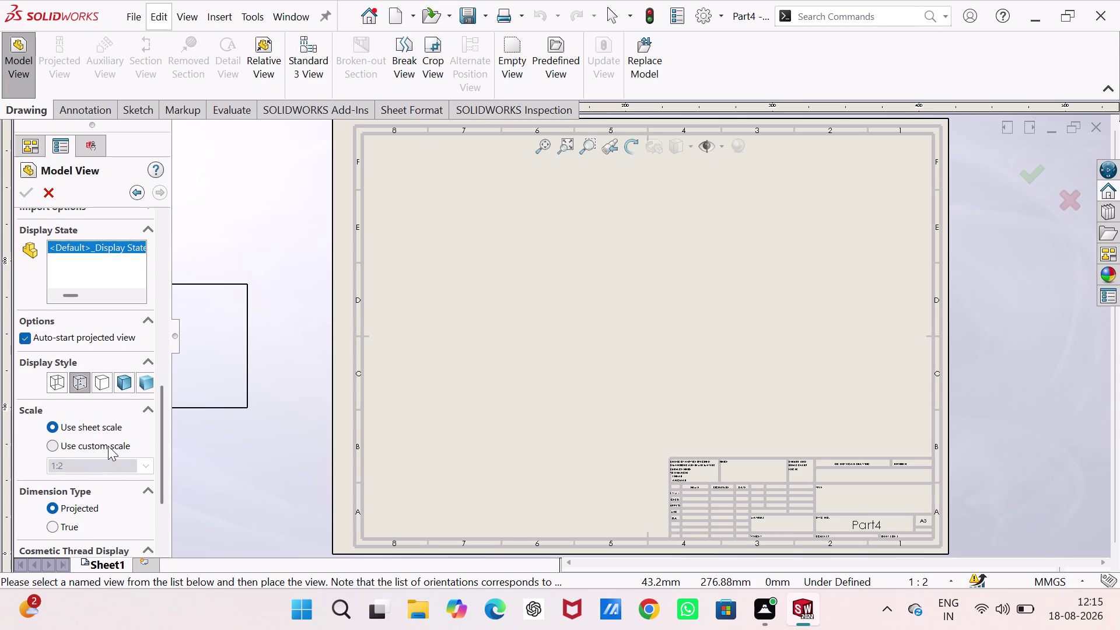
click(108, 446)
click(144, 463)
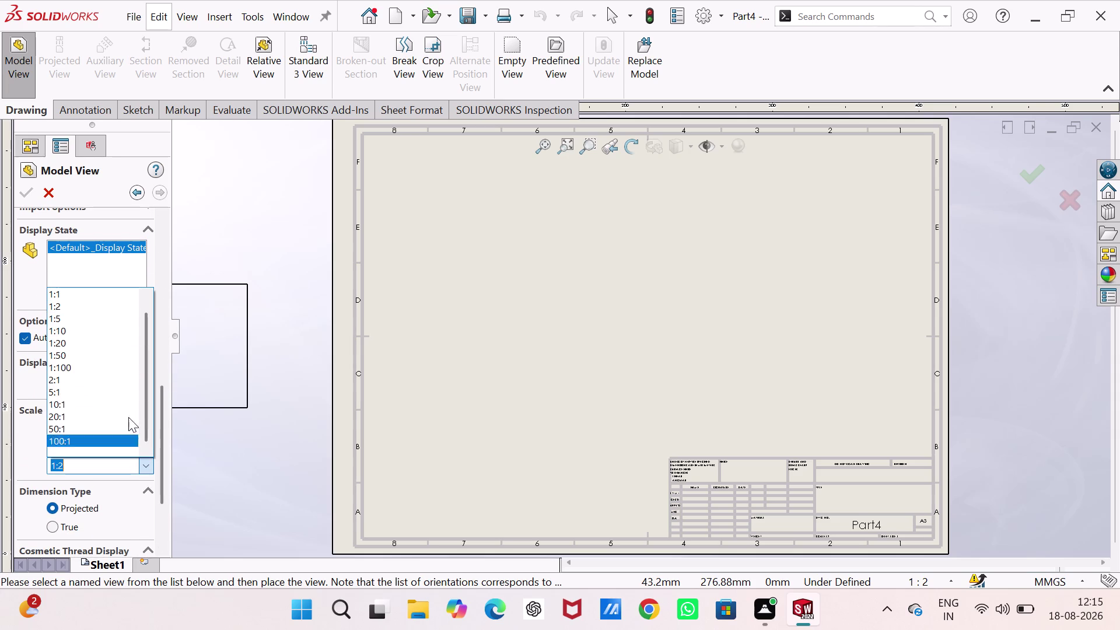
click(106, 292)
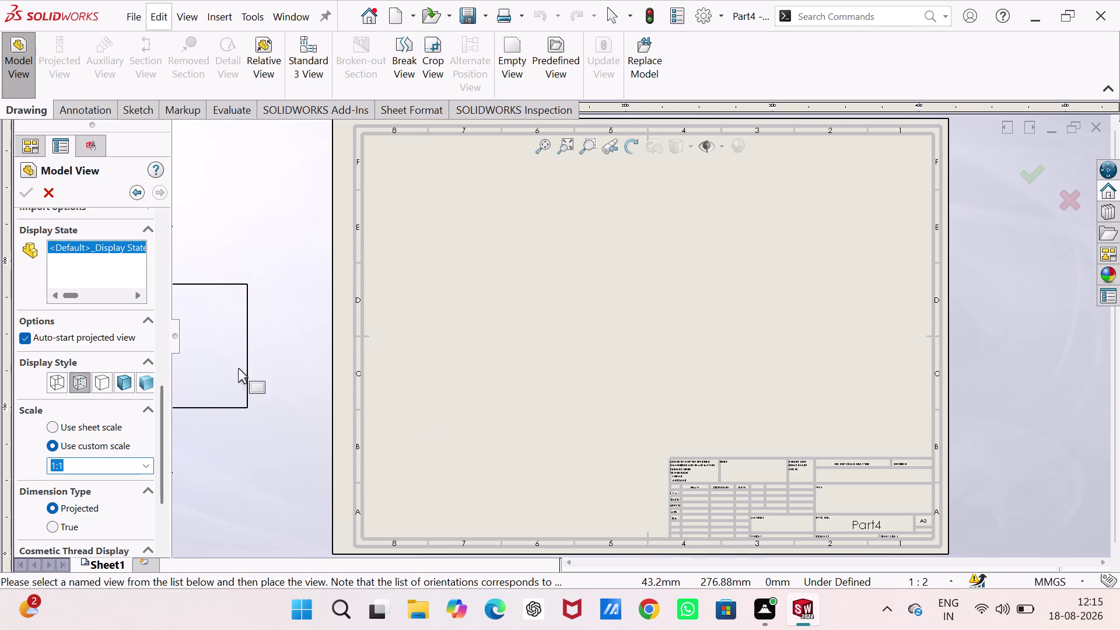
click(515, 407)
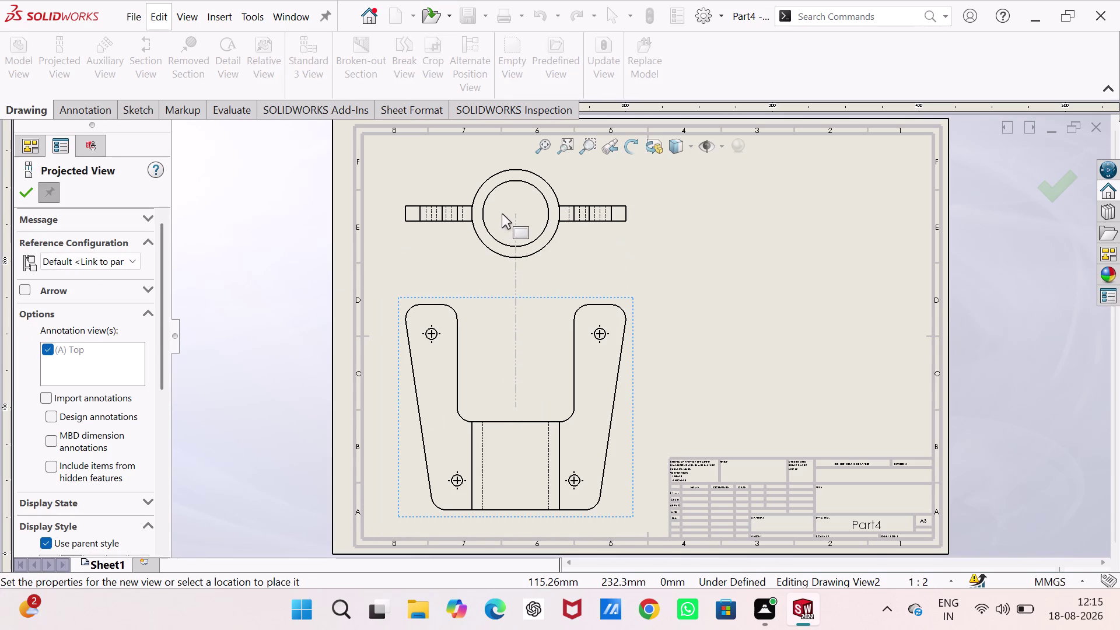
Add a projected top view above and a shaded isometric view at the upper right.
click(502, 213)
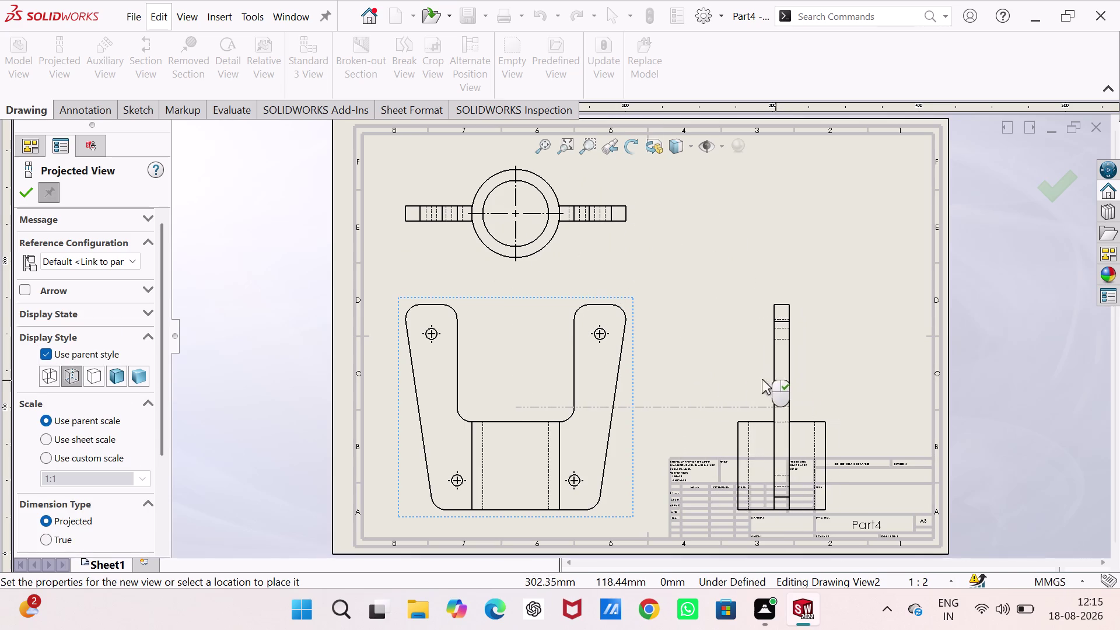
click(143, 381)
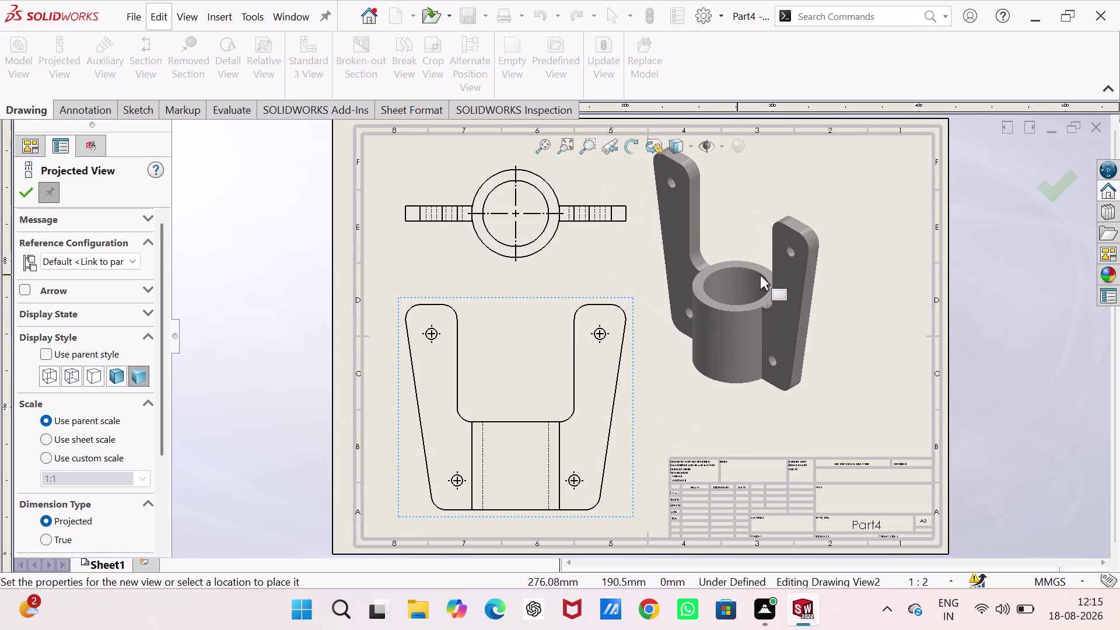
click(796, 274)
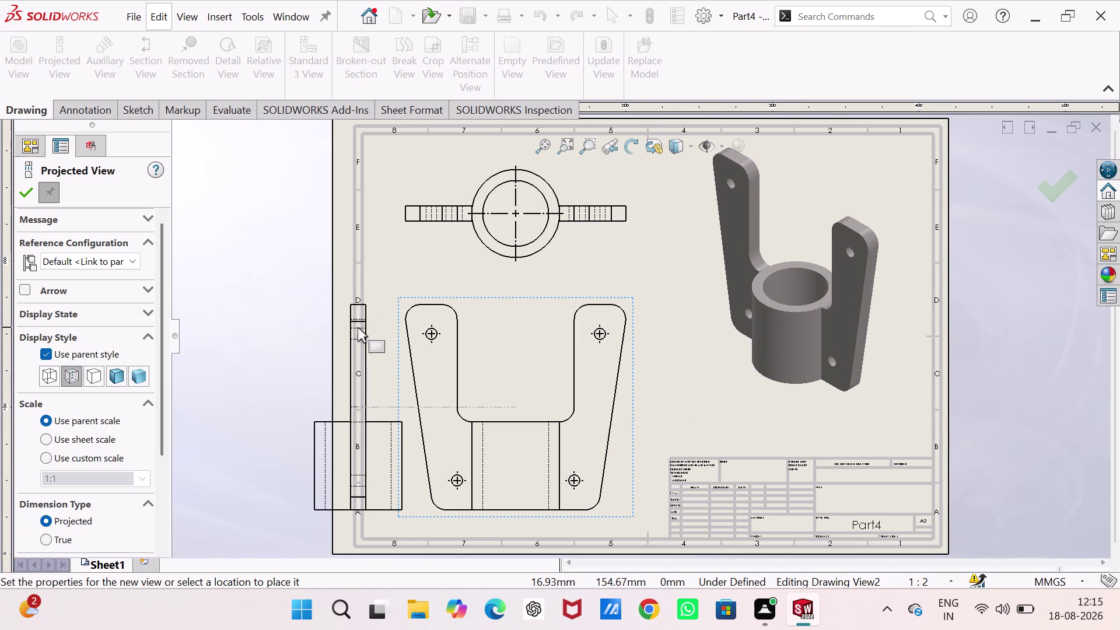
key(Escape)
key(Escape)
right_drag(518, 317, 512, 301)
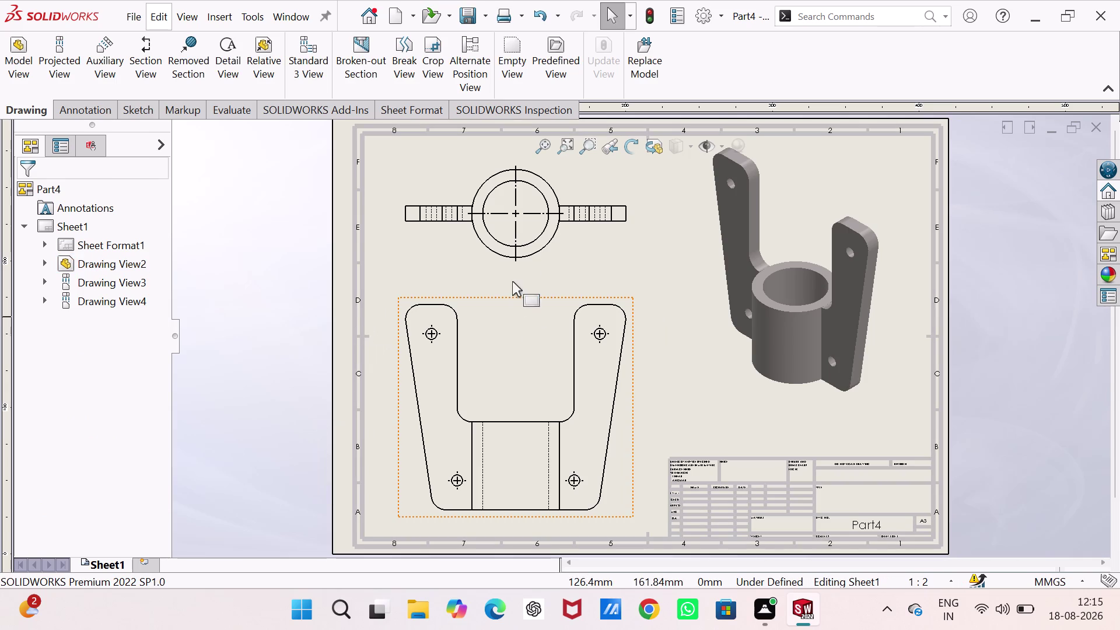
Add 60 mm and 45 mm diameter dimensions to the top view's circles.
right_drag(513, 301, 512, 231)
right_drag(670, 371, 670, 362)
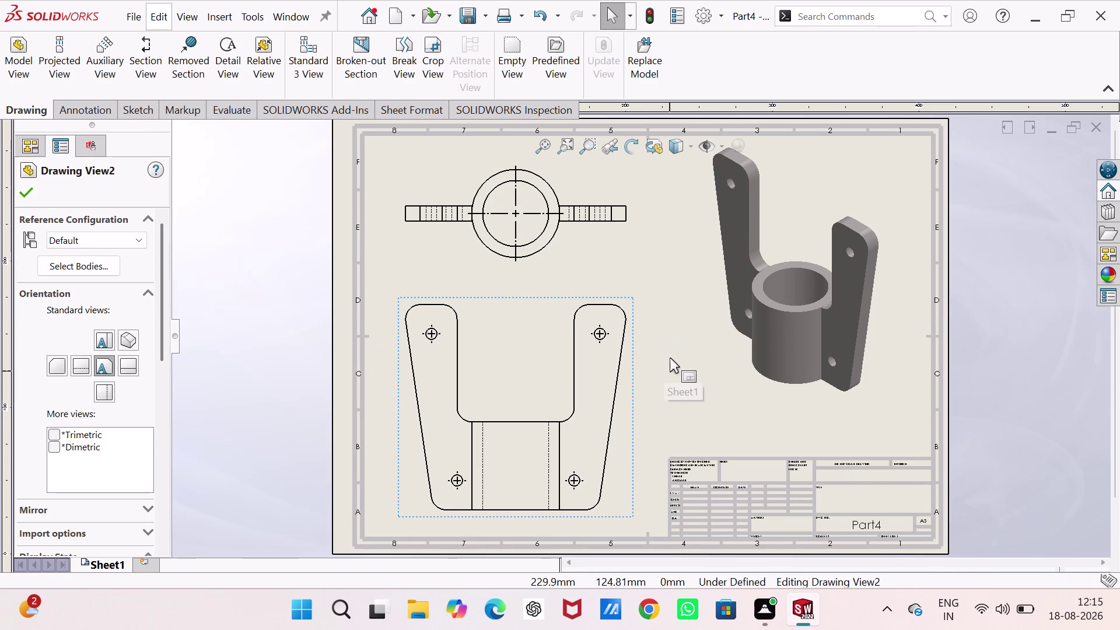
right_drag(669, 362, 670, 248)
right_drag(695, 351, 672, 240)
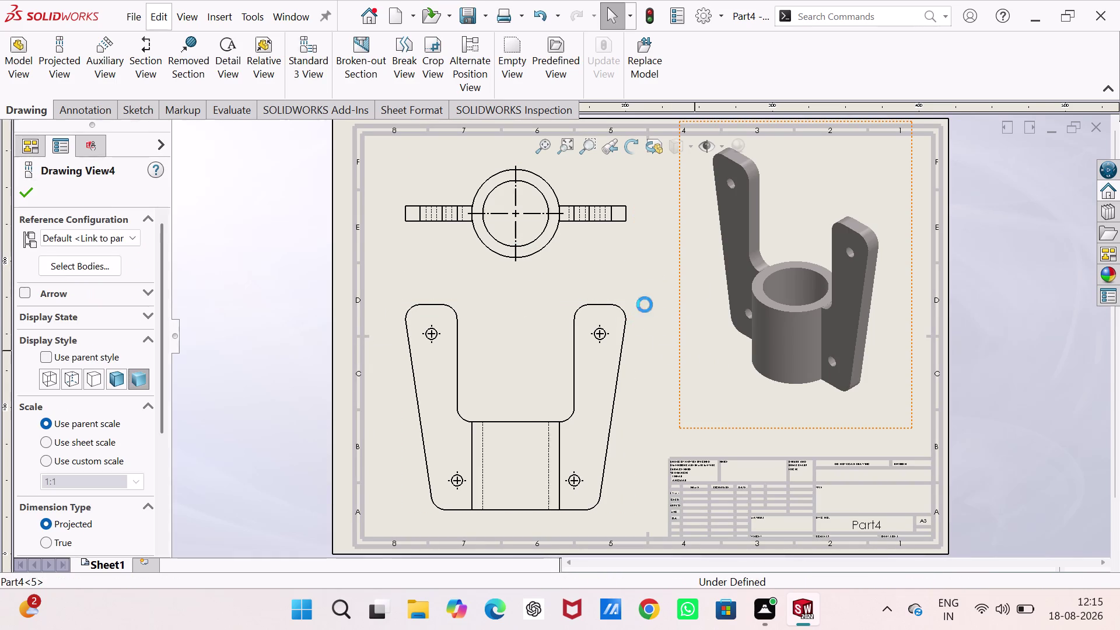
right_drag(657, 355, 640, 195)
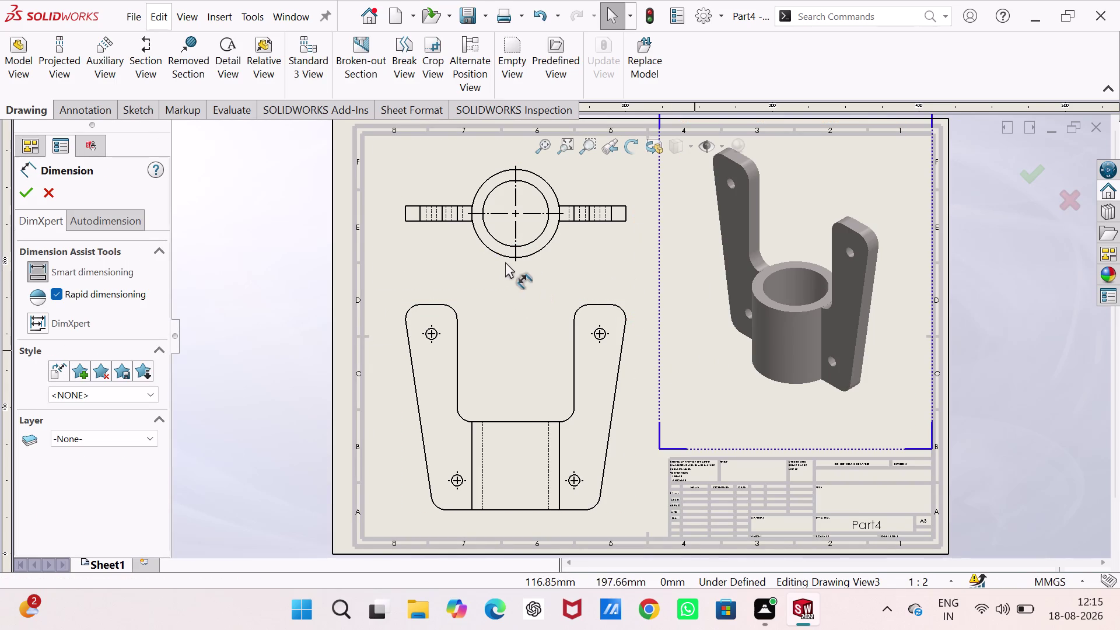
click(512, 256)
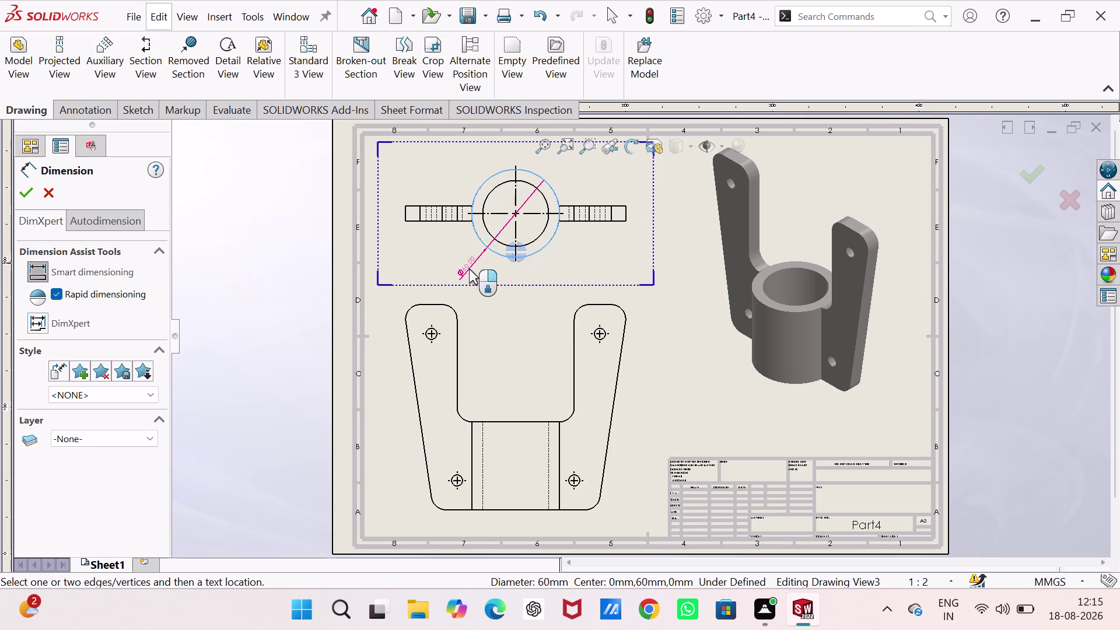
click(469, 269)
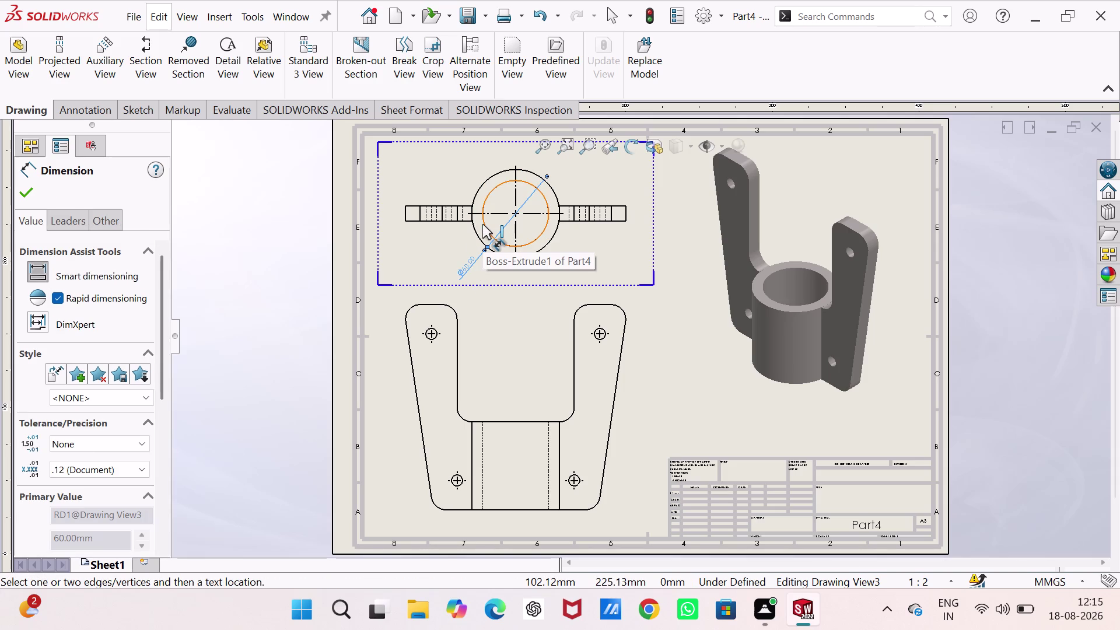
click(483, 222)
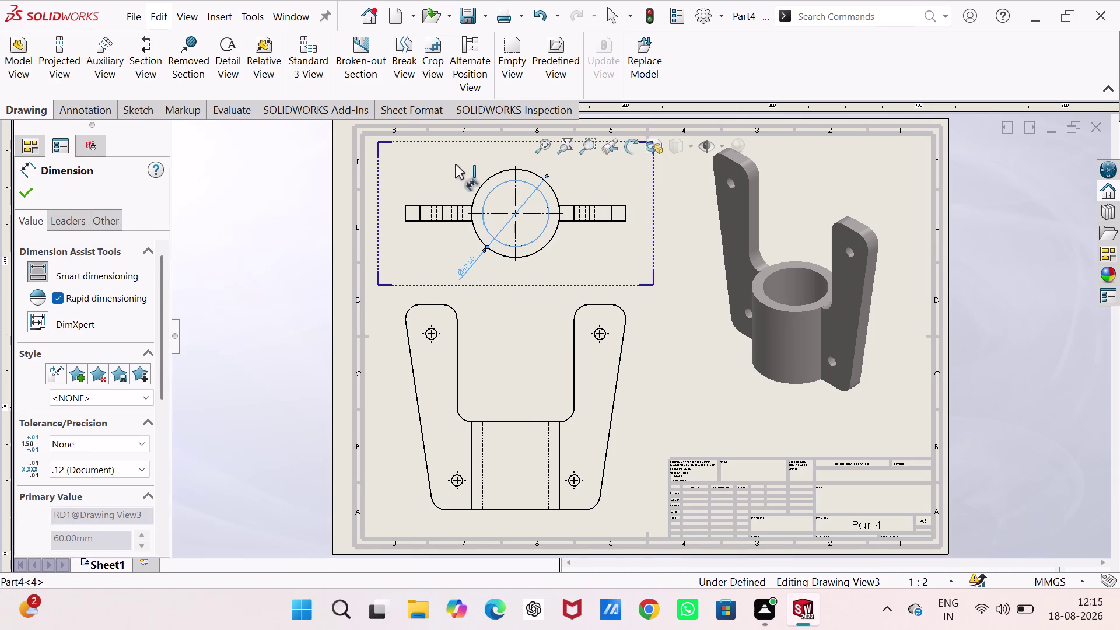
click(452, 156)
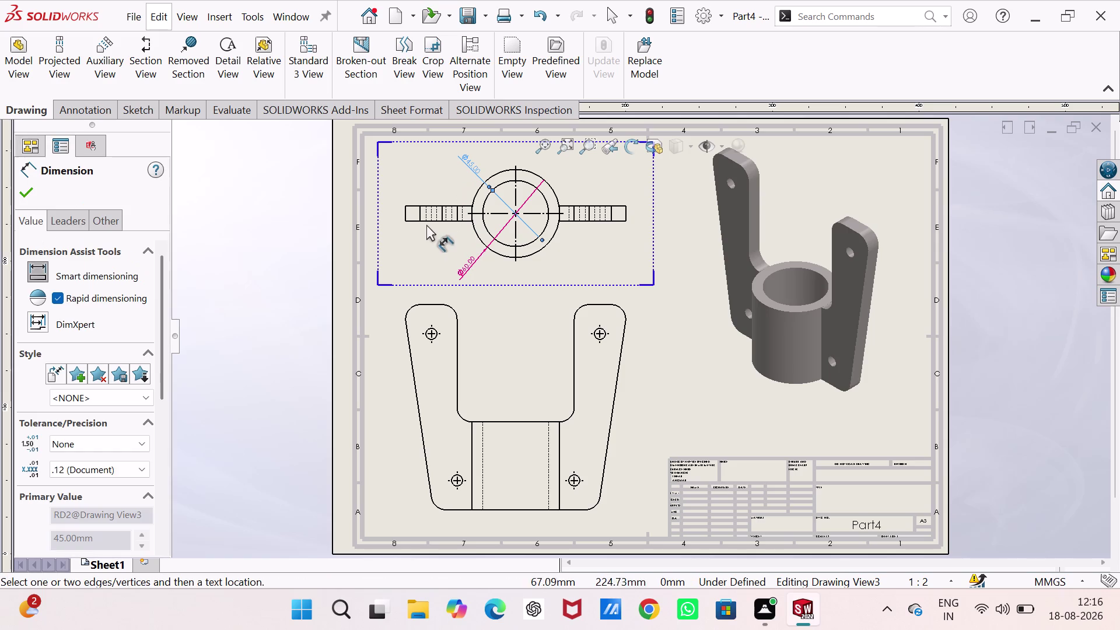
Add the 10 mm dimension between the arm-end edges of the top view.
click(405, 214)
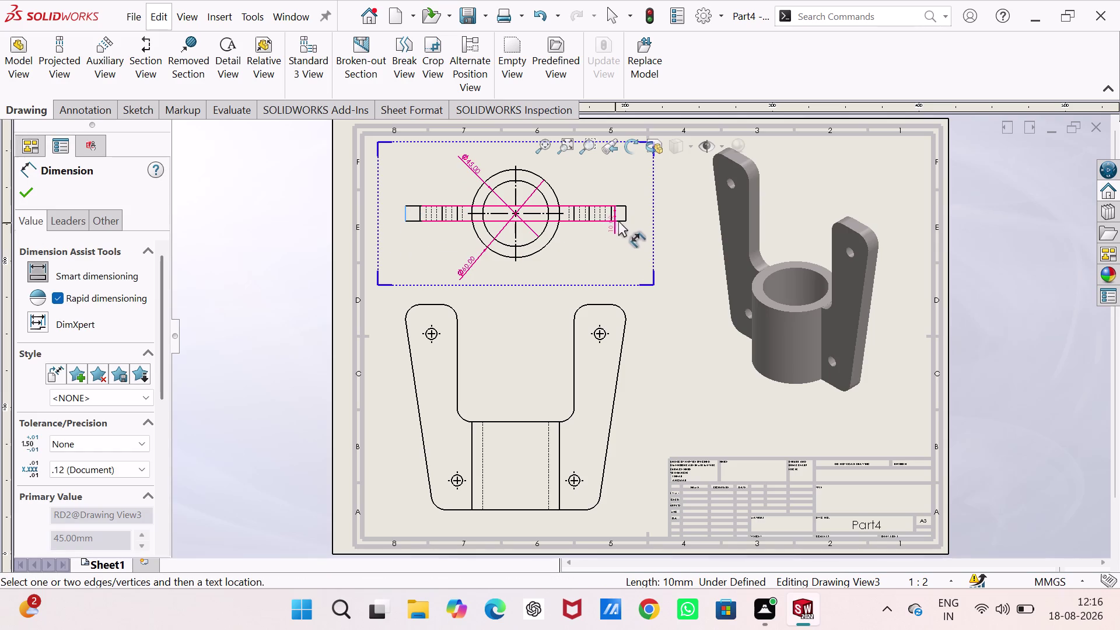
click(626, 212)
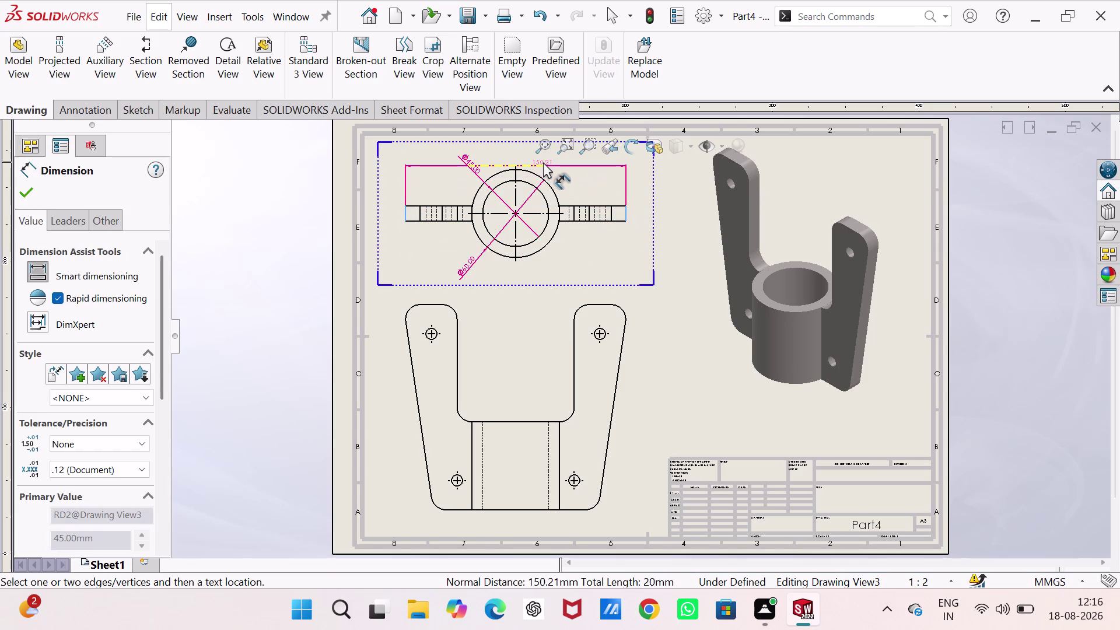
key(Escape)
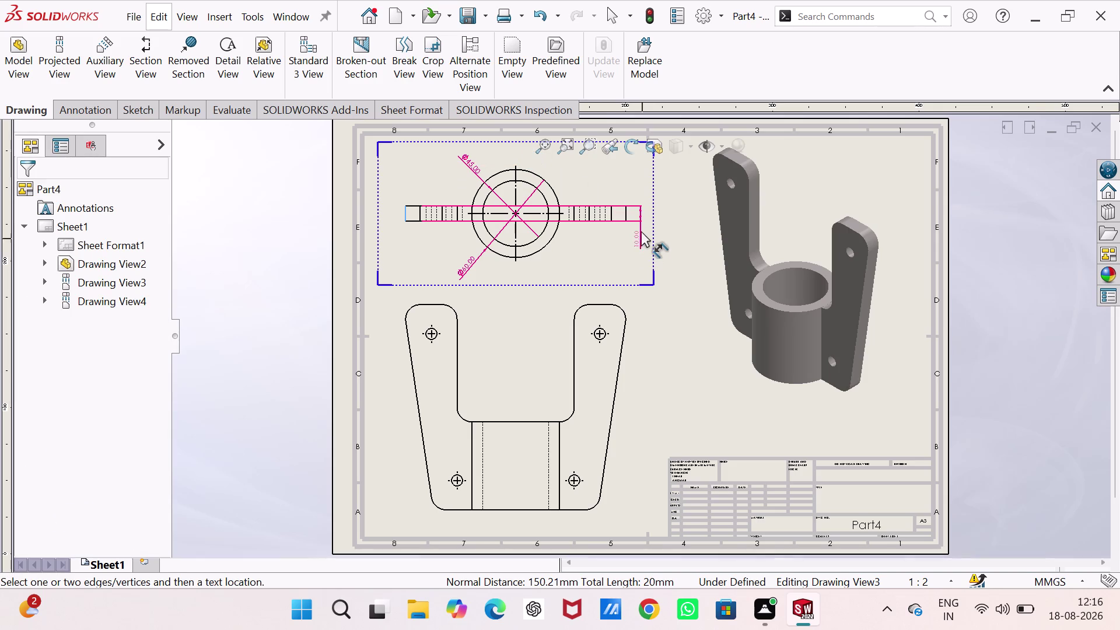
click(641, 238)
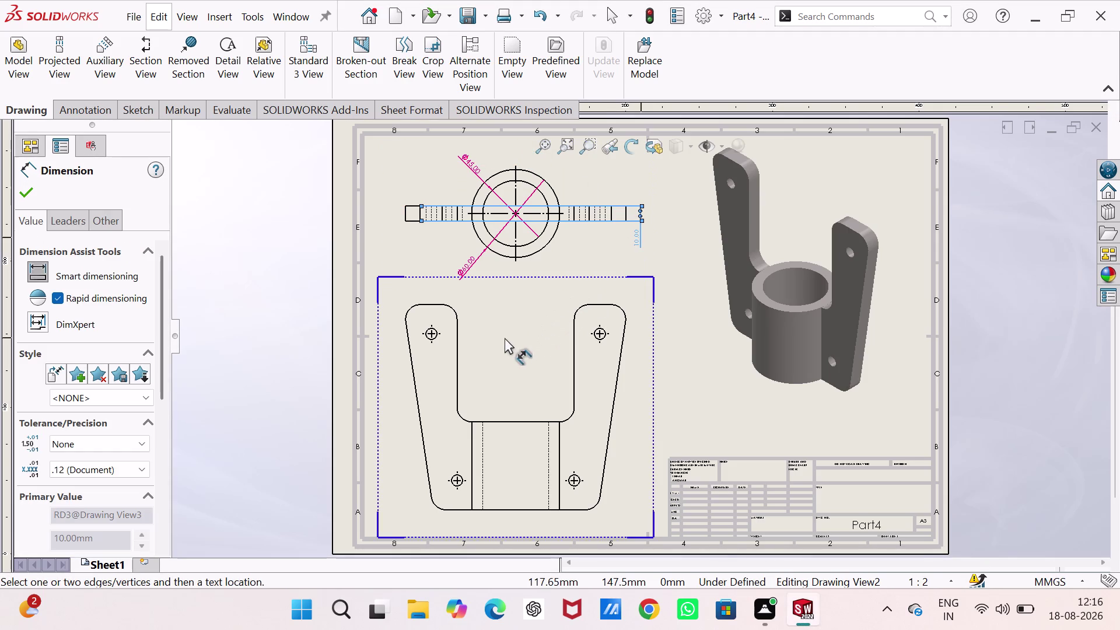
Try a left arm-end dimension, then cancel the unwanted overall length preview.
scroll(up, 3)
scroll(down, 3)
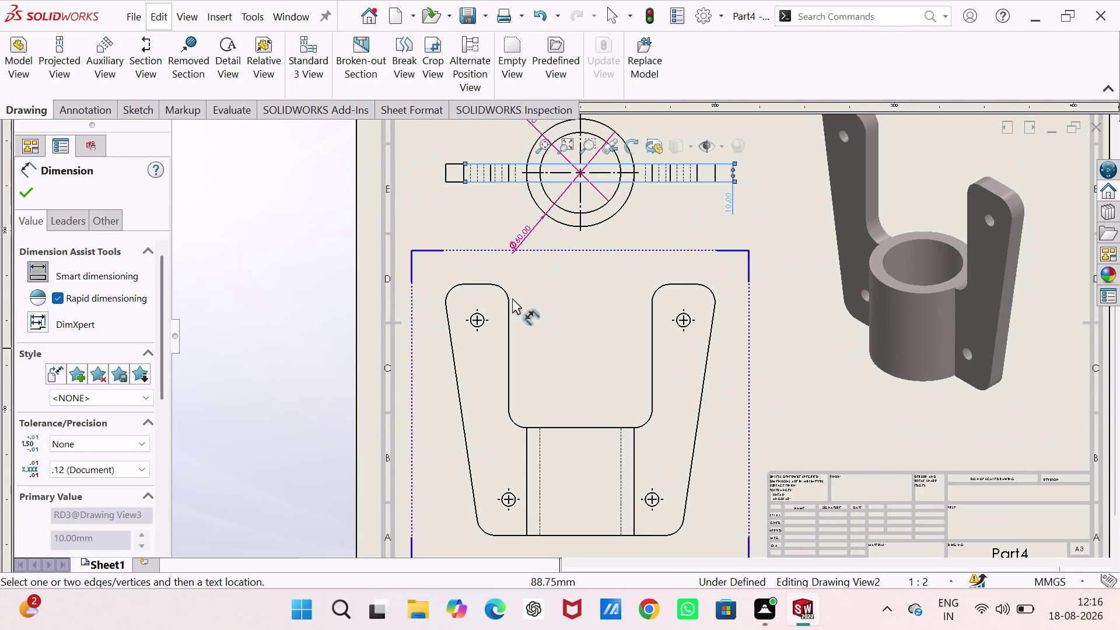
scroll(down, 3)
scroll(up, 3)
scroll(down, 3)
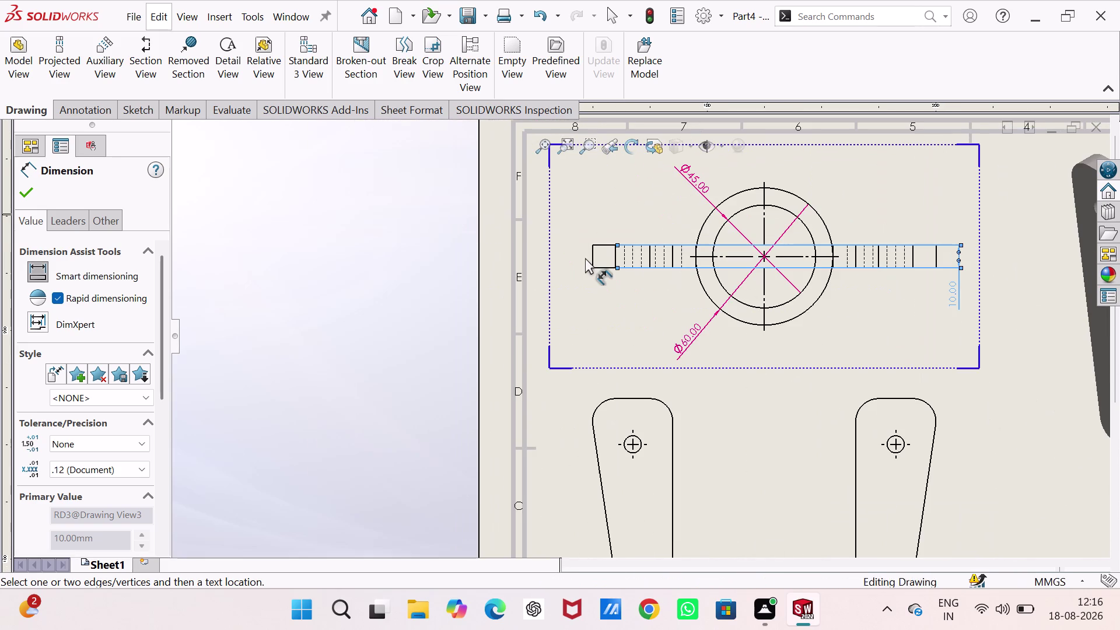
click(592, 257)
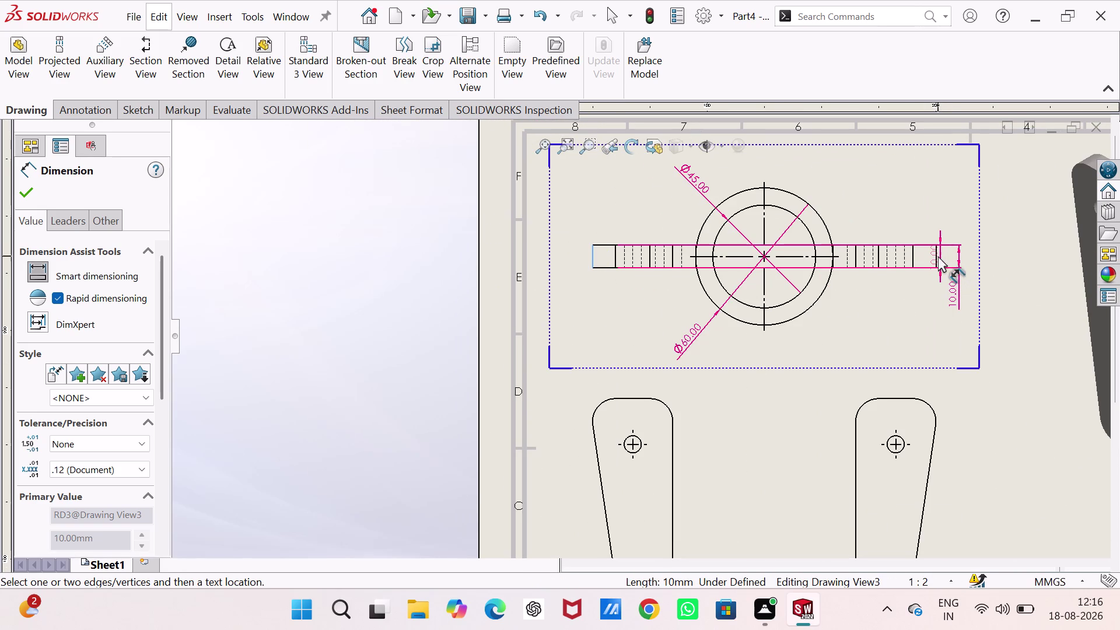
drag(936, 255, 929, 251)
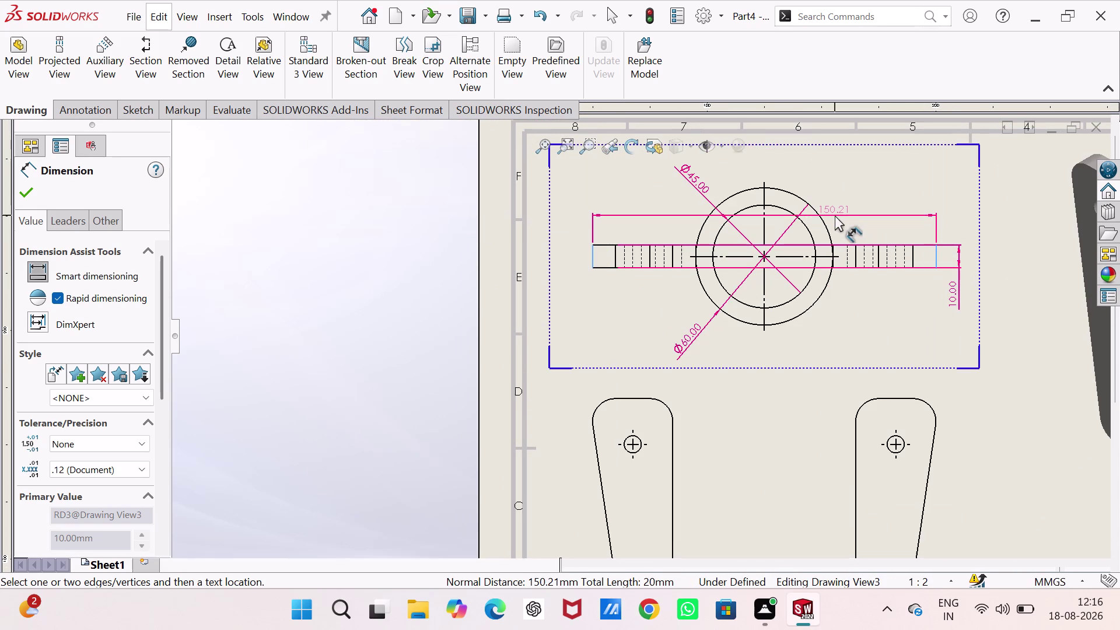
key(Escape)
key(Escape)
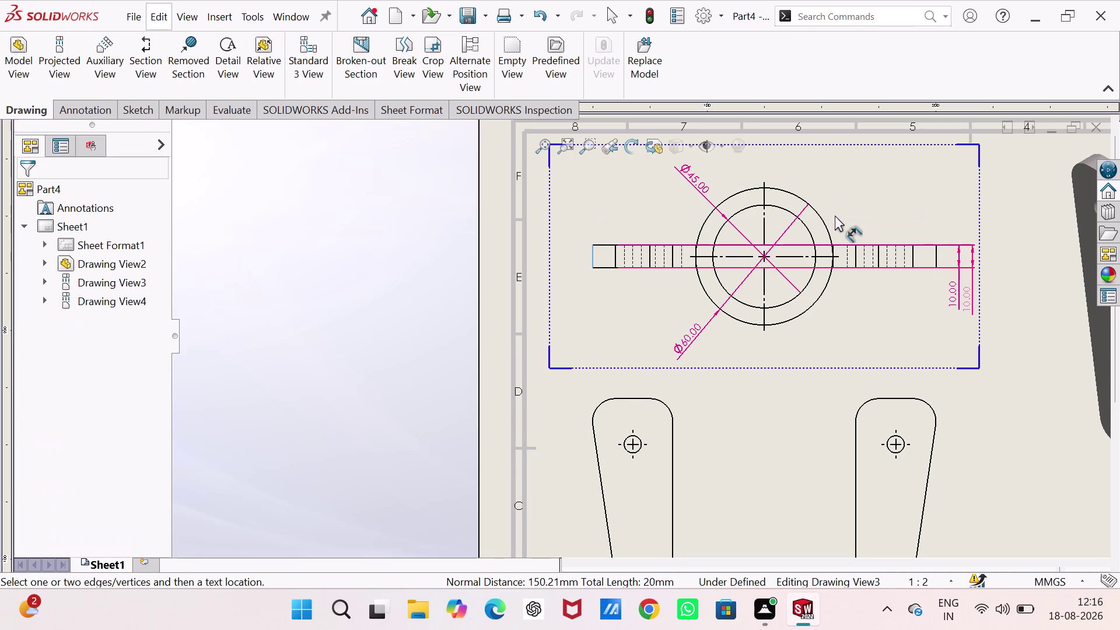
key(Escape)
key(Escape)
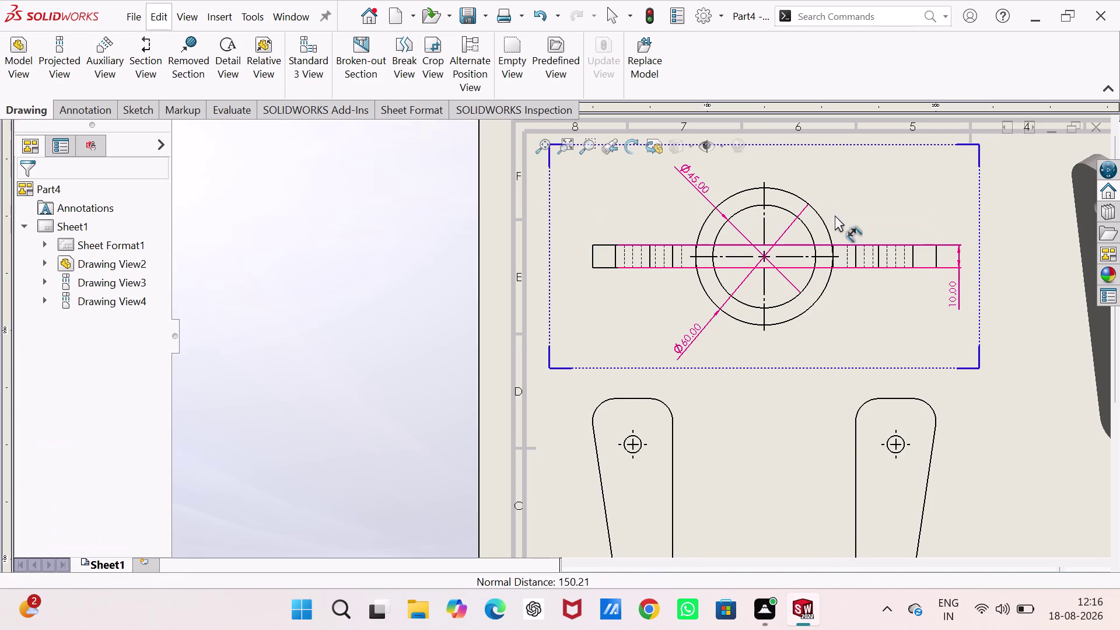
Select the front view, then deselect it to resume editing Sheet1.
scroll(up, 3)
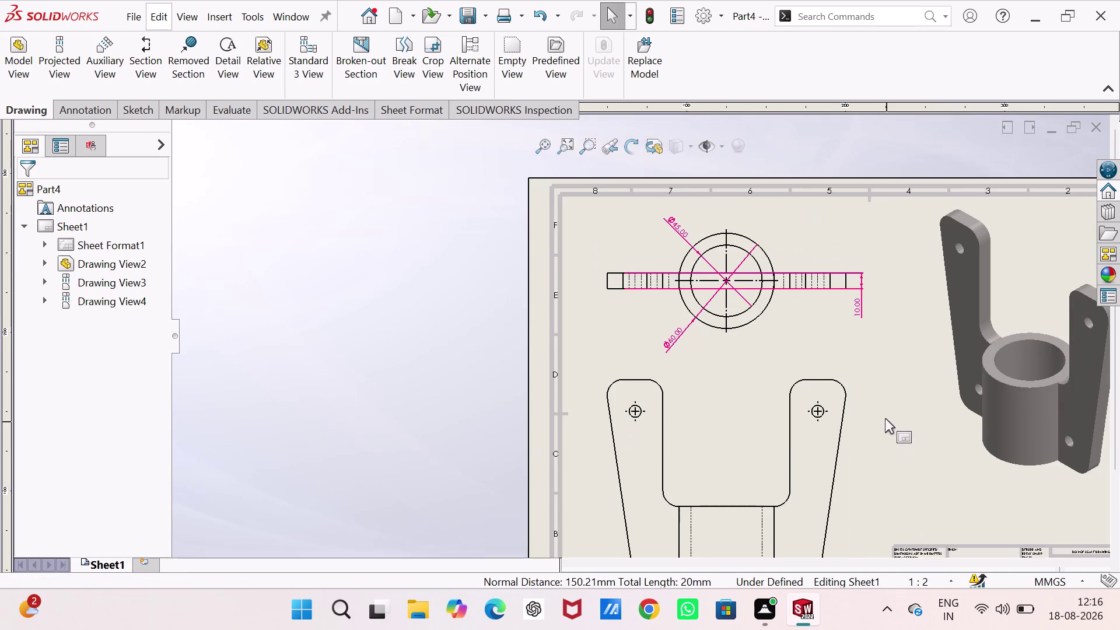
scroll(up, 3)
scroll(down, 3)
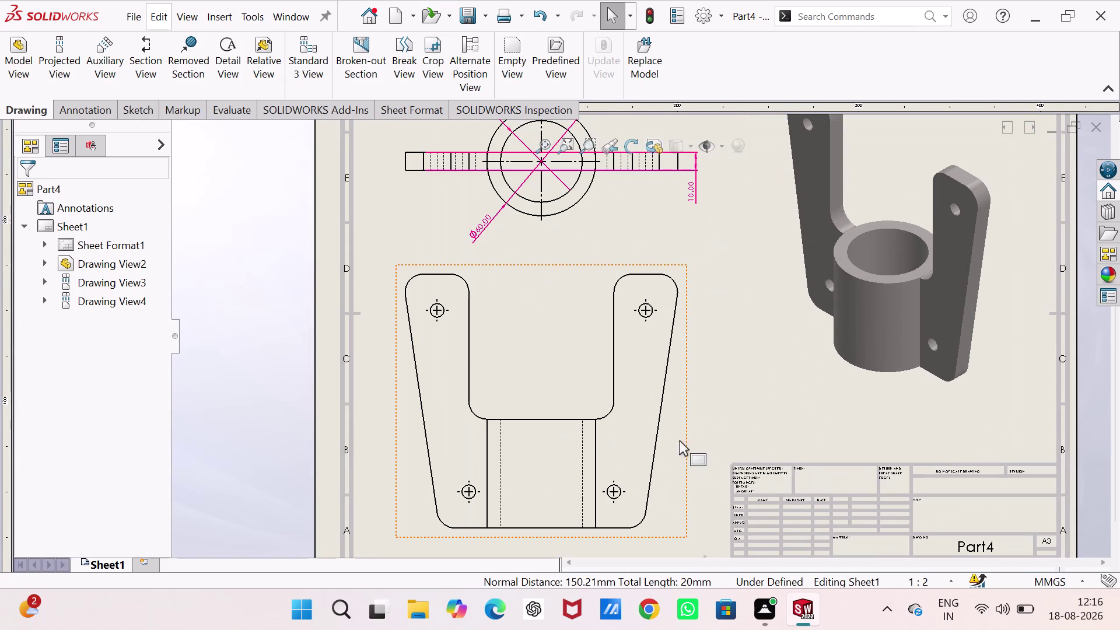
right_drag(747, 418, 738, 288)
right_drag(711, 383, 713, 217)
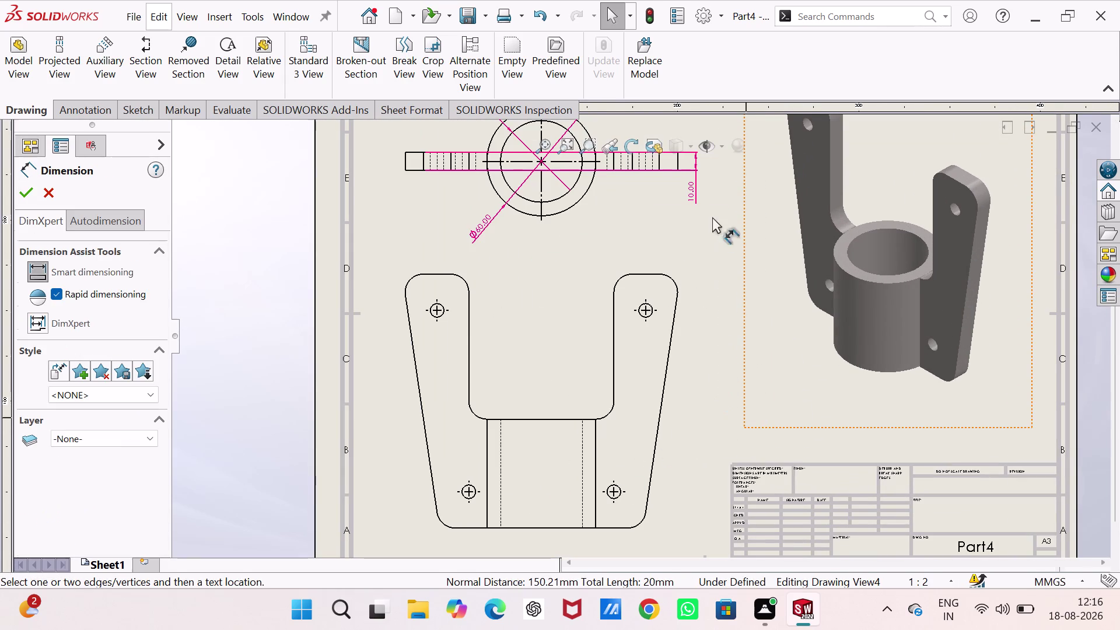
right_drag(712, 217, 710, 227)
click(650, 317)
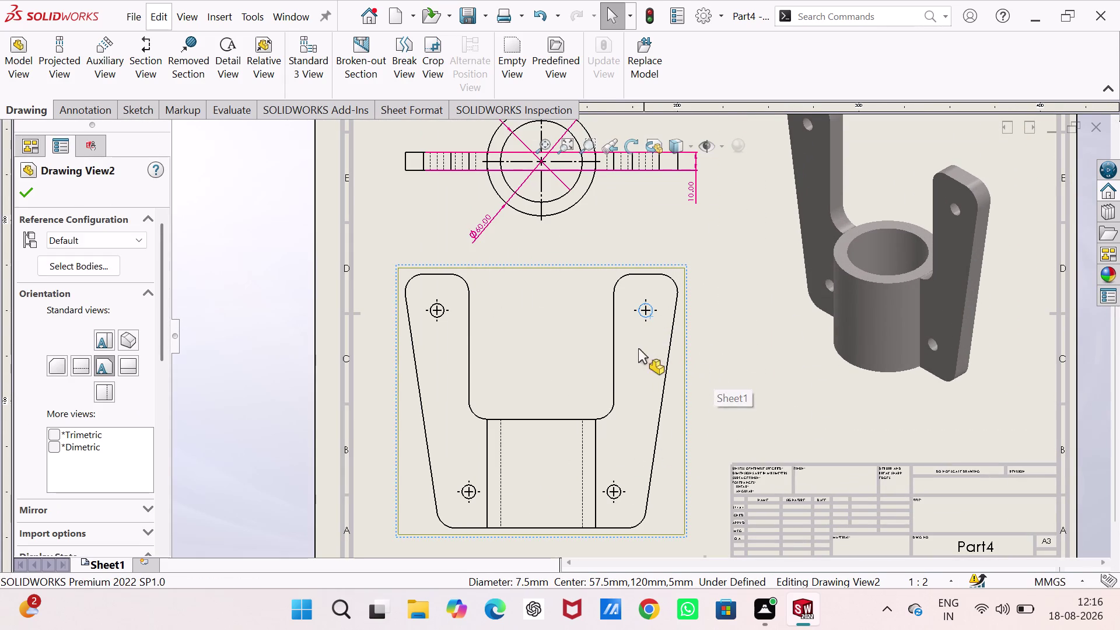
key(Escape)
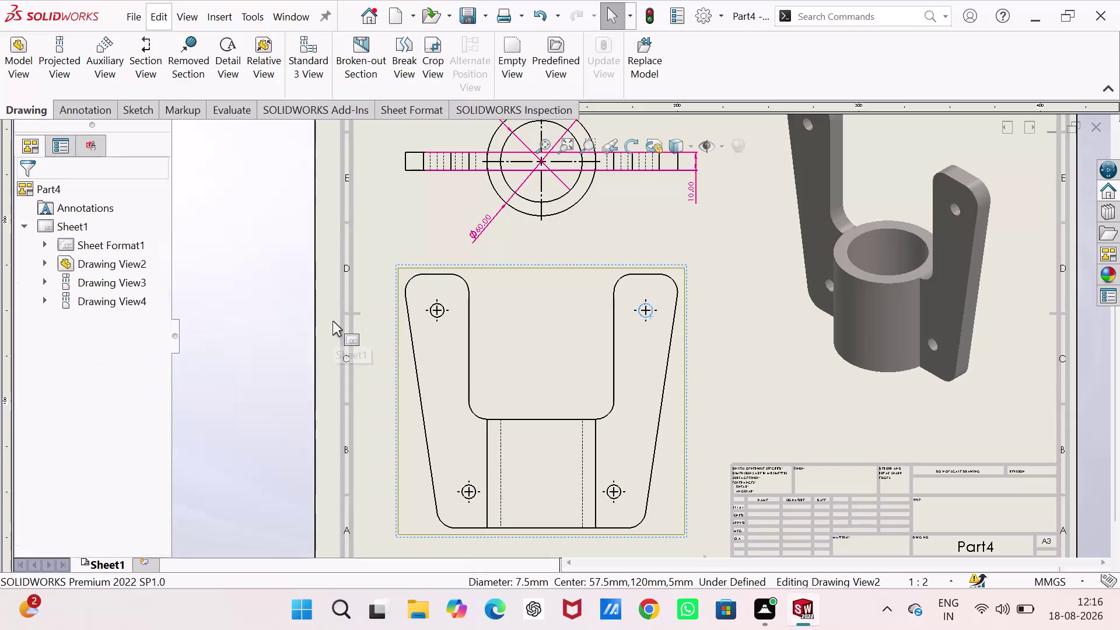
key(Escape)
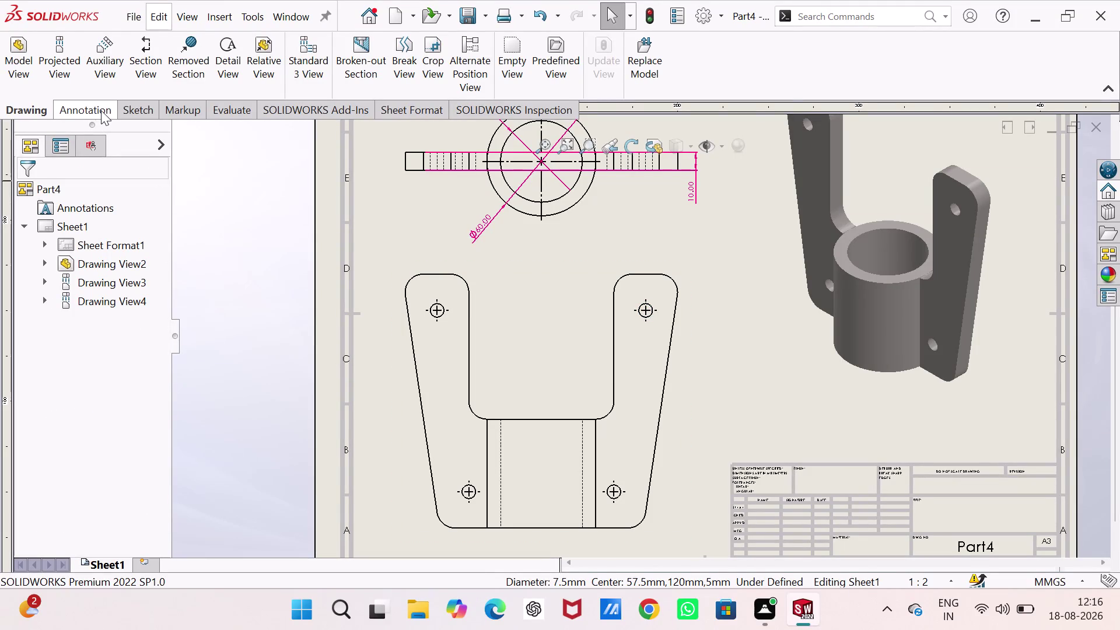
Add Ø7.50 diameters to two holes and R10.00 radii to two inner fillets.
click(101, 110)
click(23, 56)
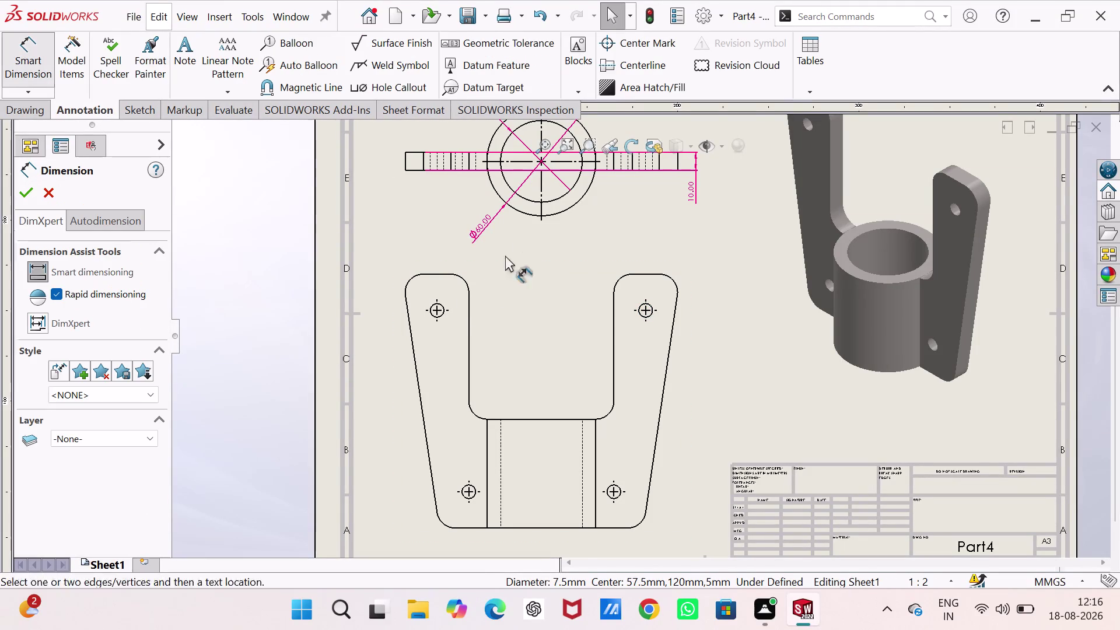
click(441, 316)
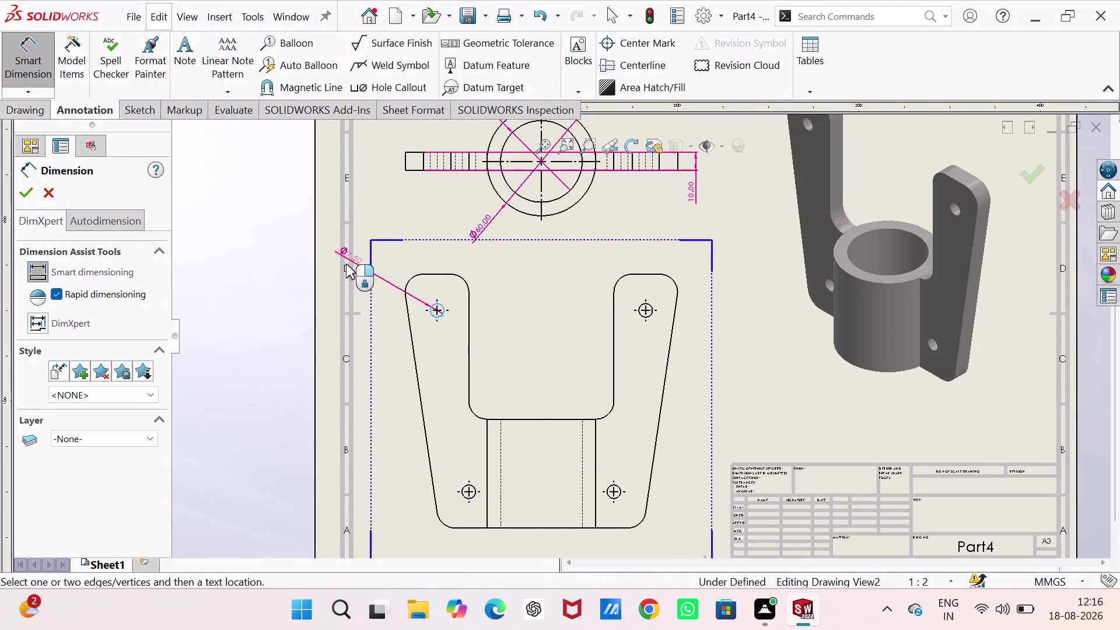
click(383, 223)
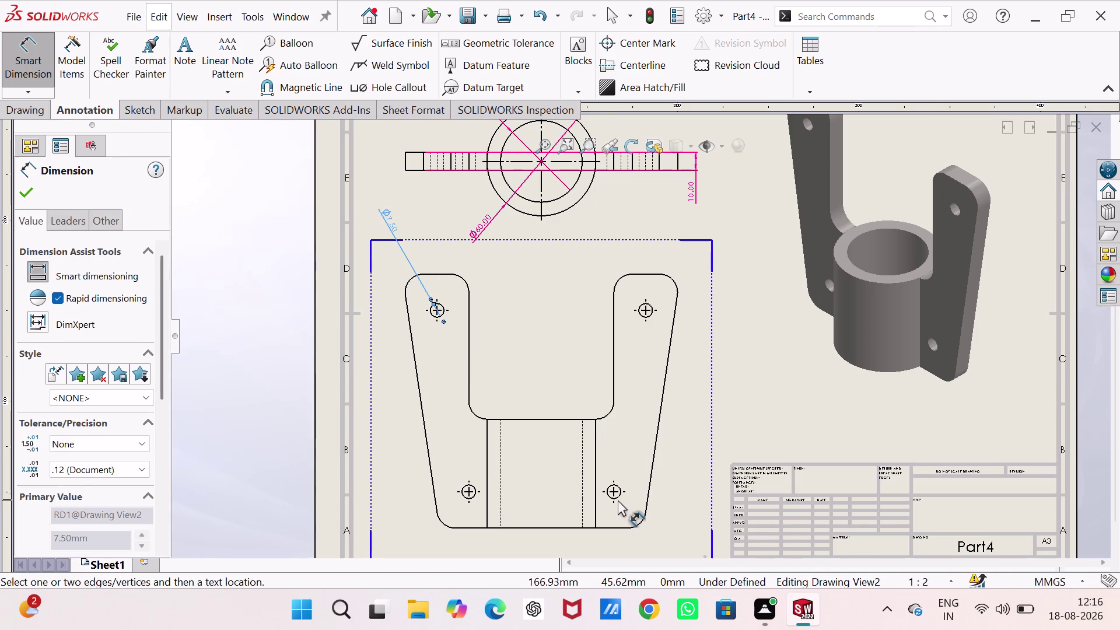
drag(618, 499, 625, 498)
click(685, 495)
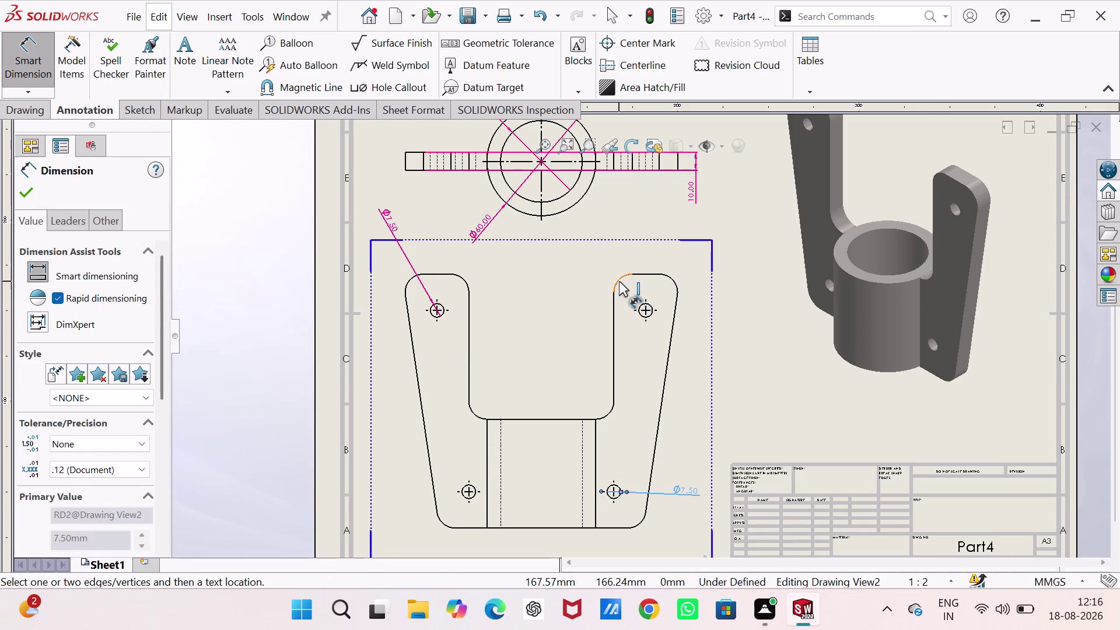
drag(619, 281, 611, 282)
click(577, 275)
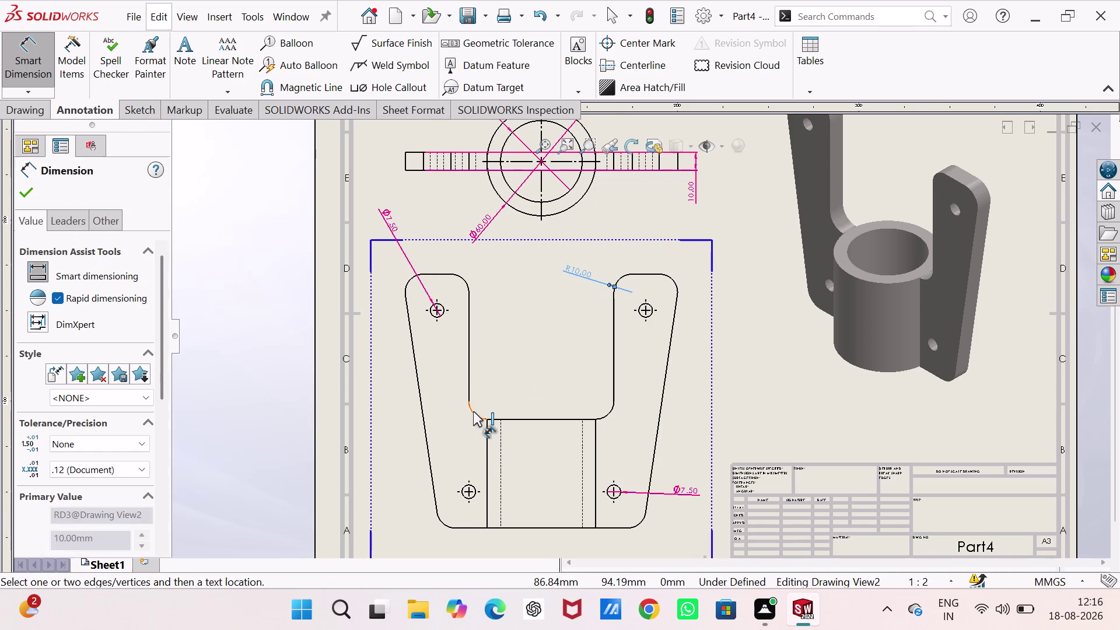
click(474, 411)
click(505, 379)
Add the 115.00 overall width and 140.00 overall height dimensions.
scroll(up, 3)
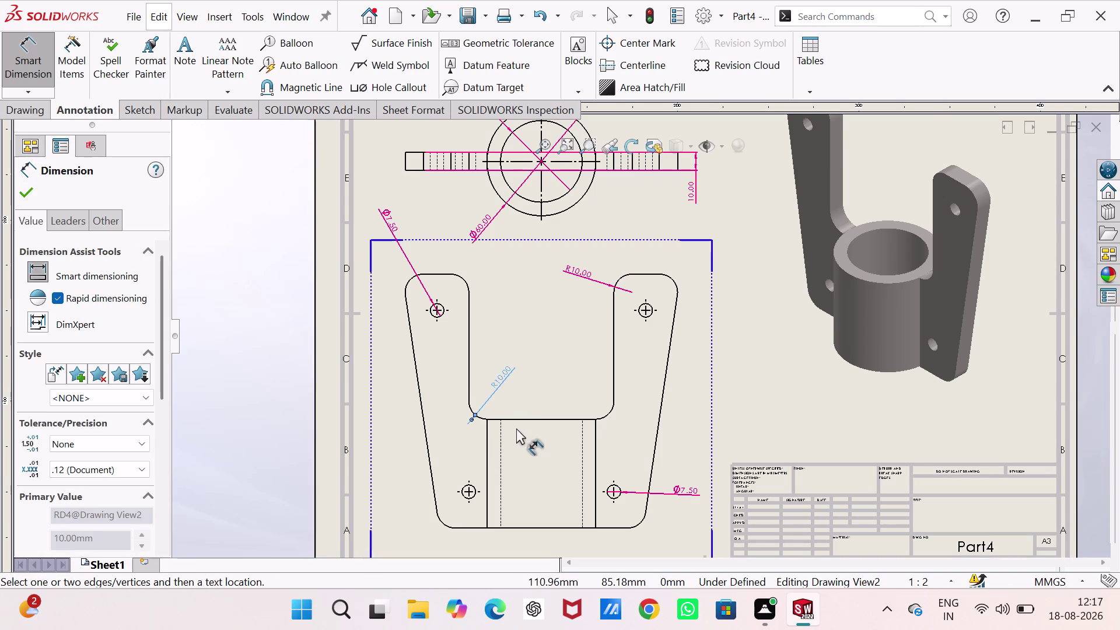
scroll(down, 3)
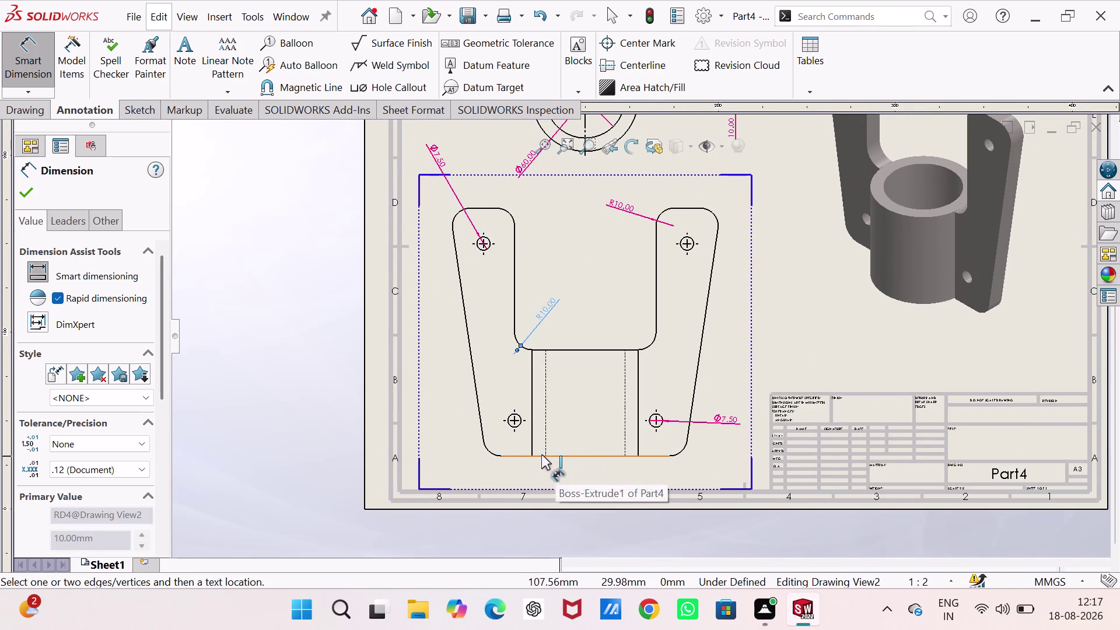
click(483, 442)
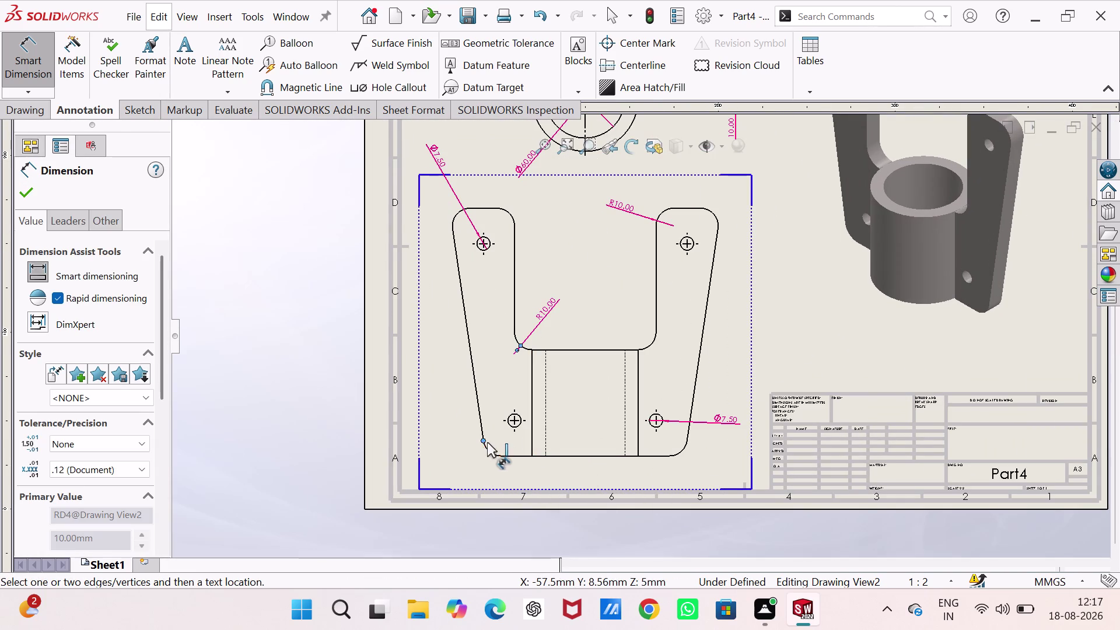
click(687, 441)
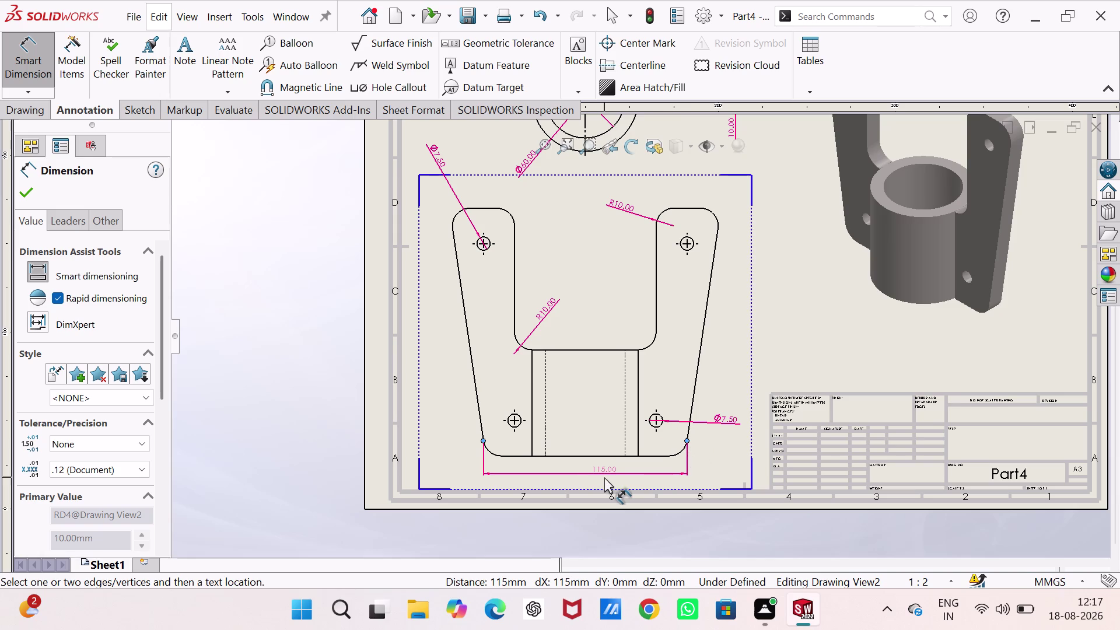
click(605, 477)
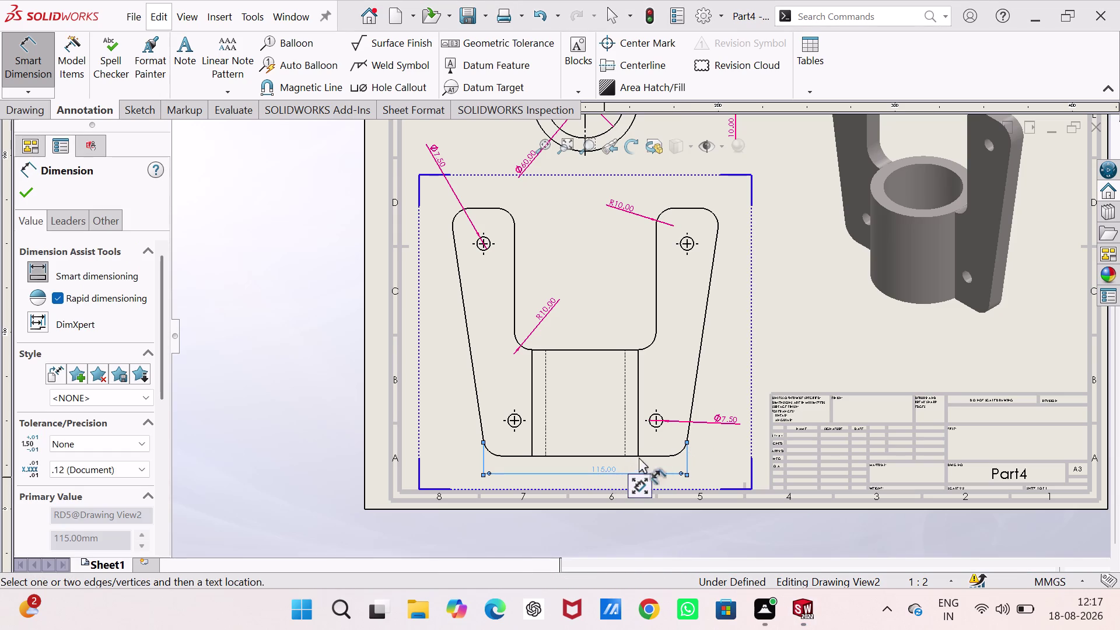
click(654, 454)
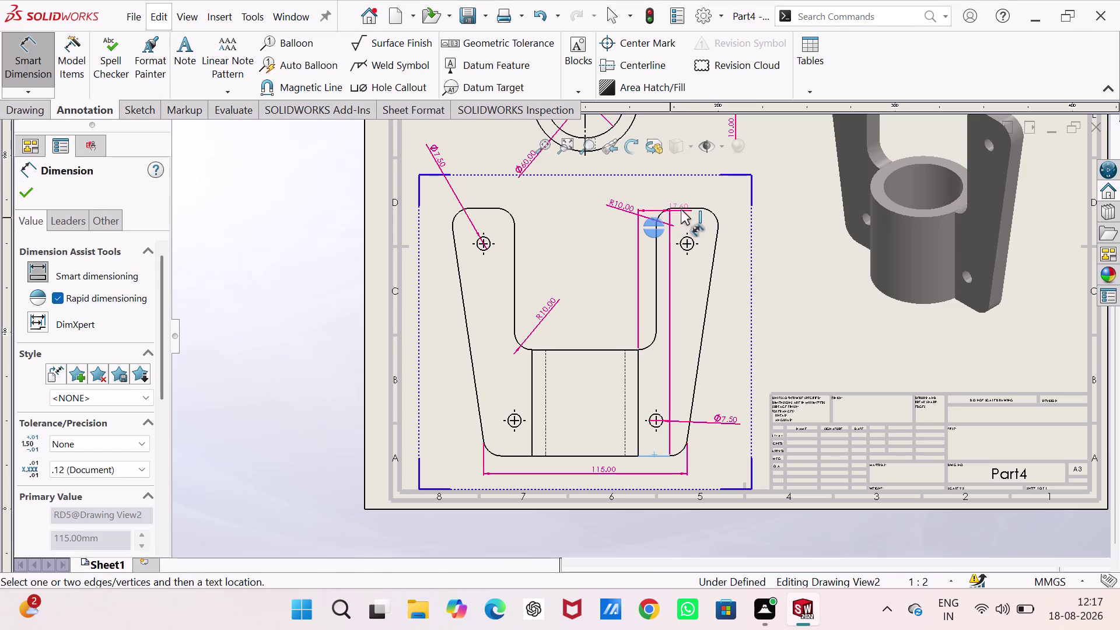
click(687, 208)
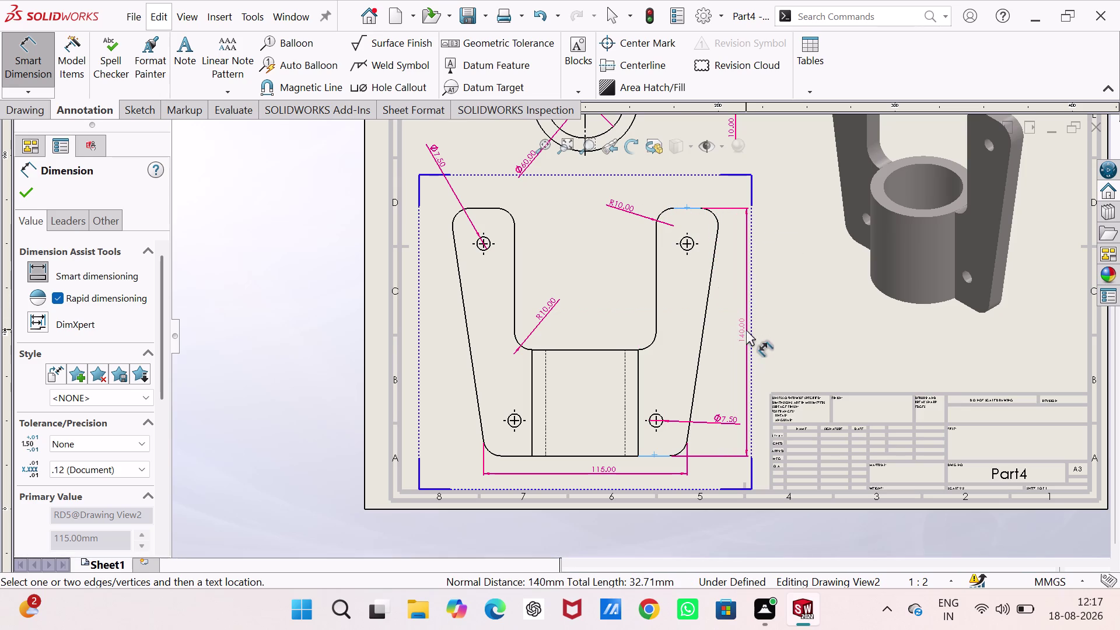
click(746, 329)
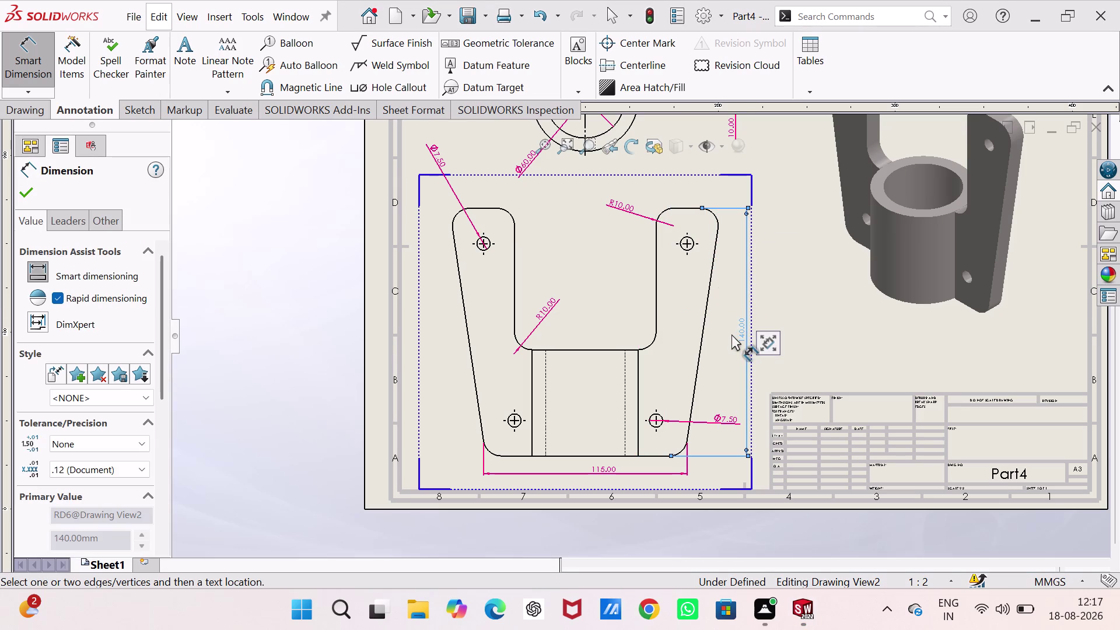
Dimension the left and right tabs with 35.03 widths.
click(453, 230)
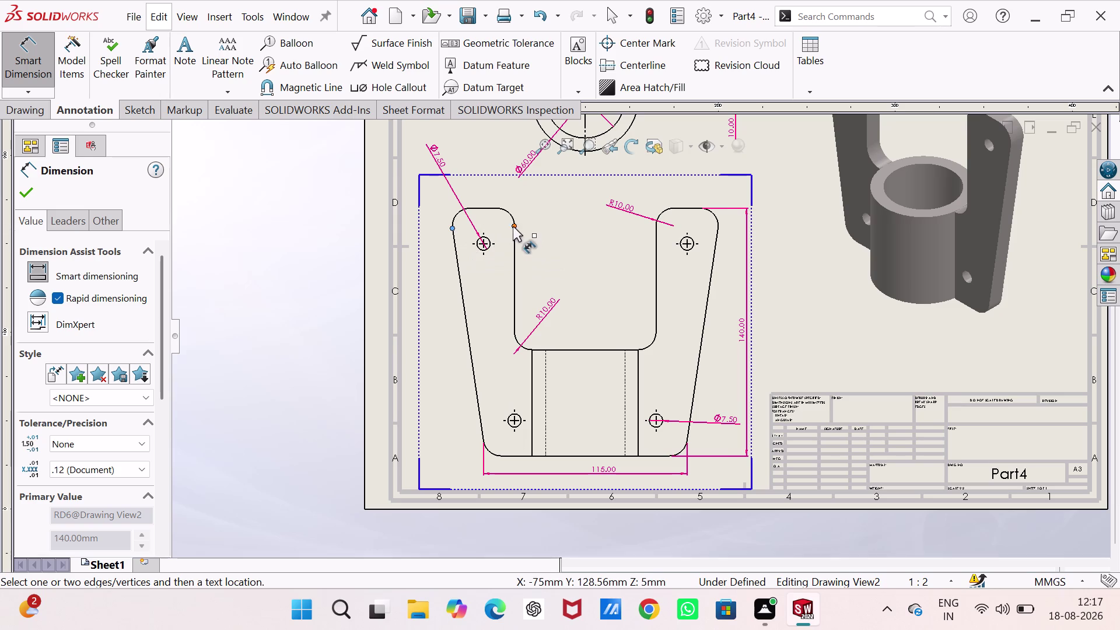
click(515, 225)
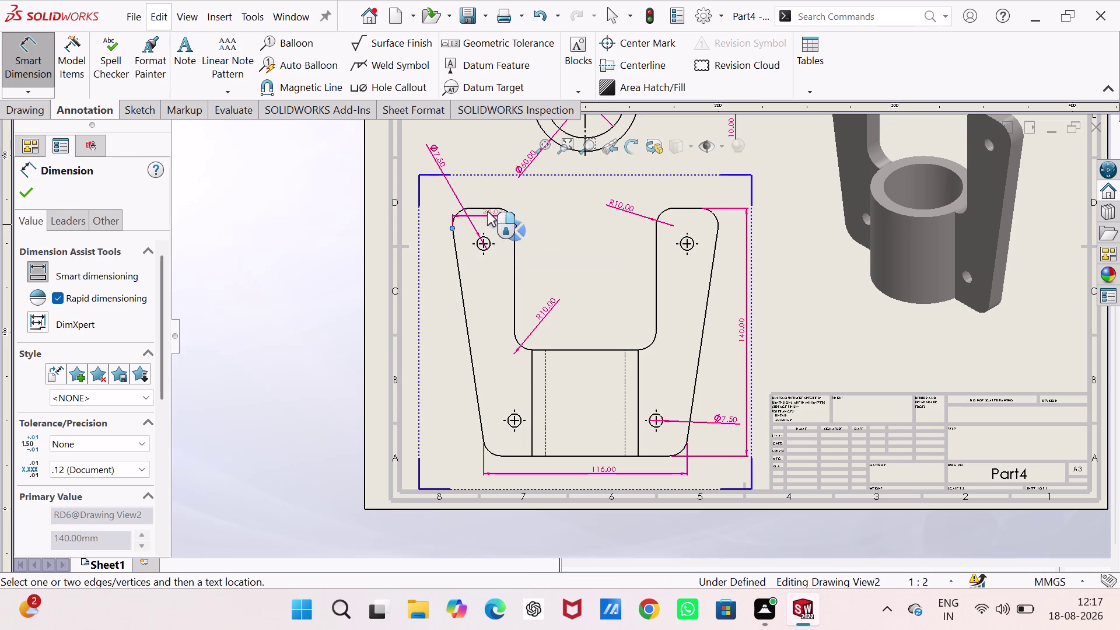
click(480, 196)
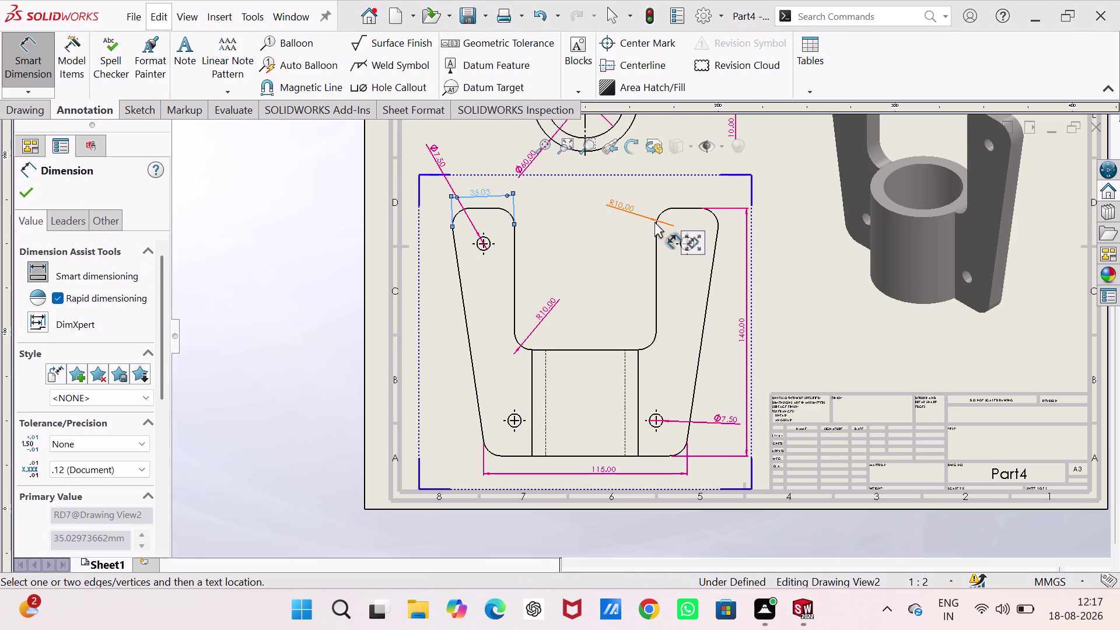
click(657, 225)
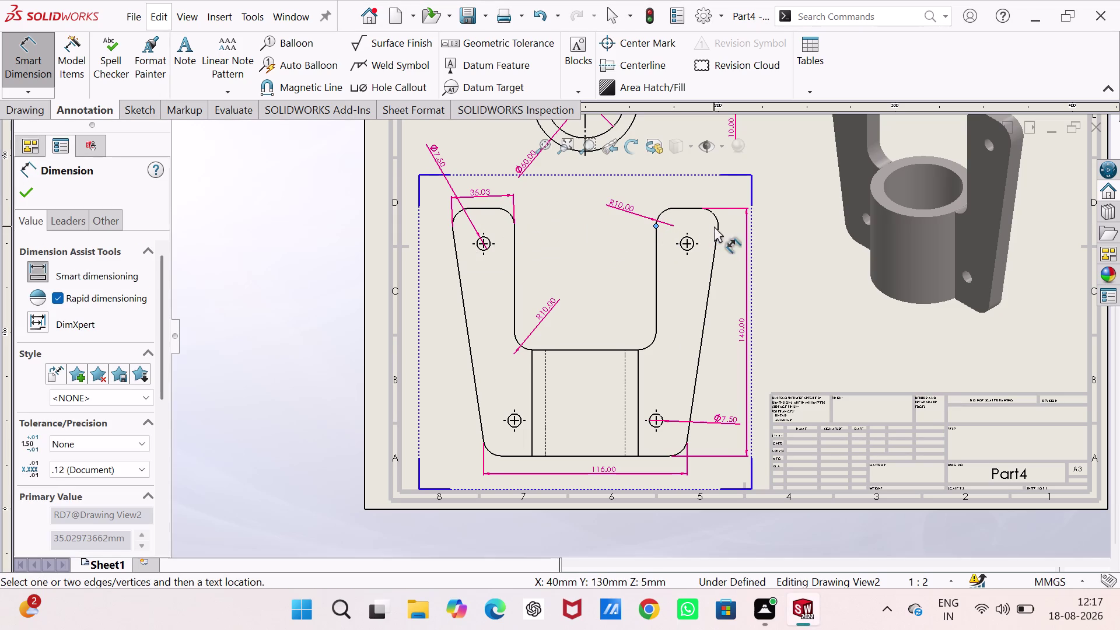
click(719, 230)
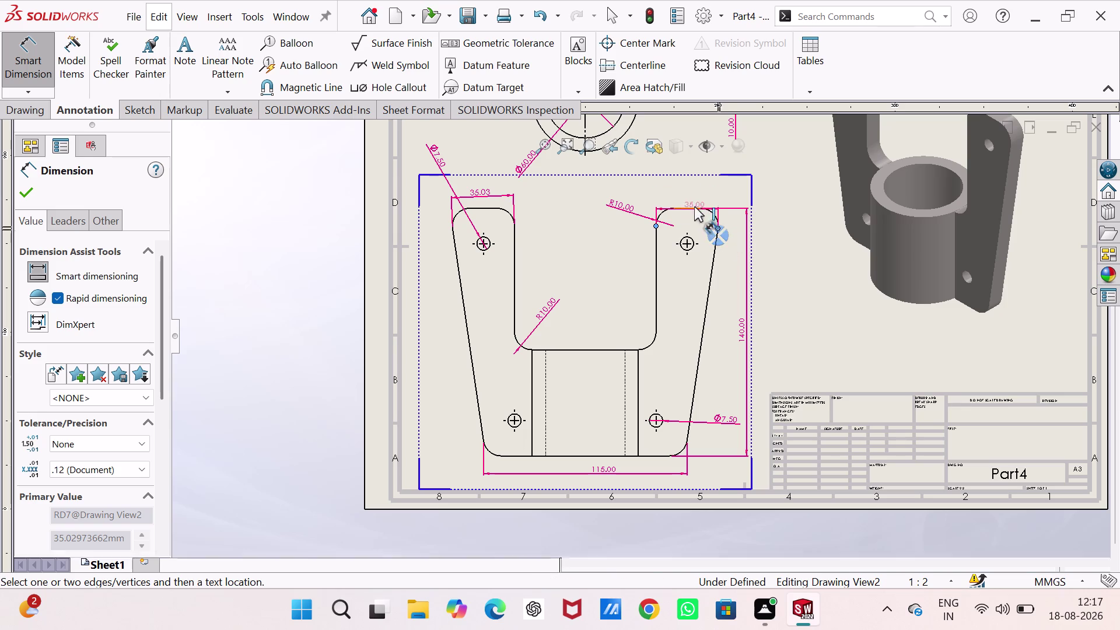
click(693, 198)
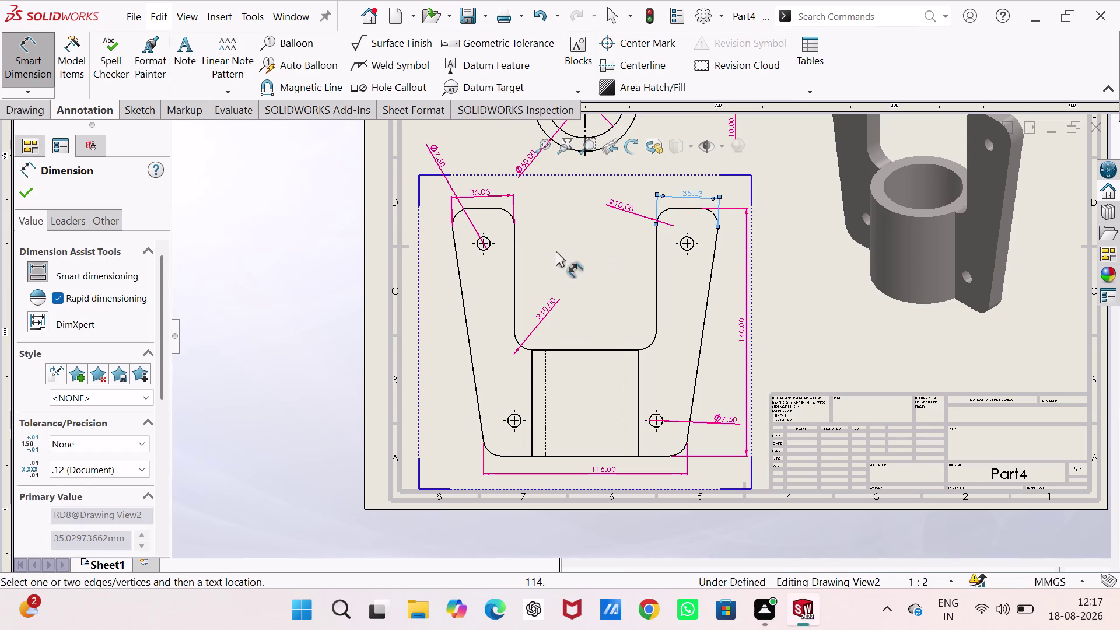
click(514, 244)
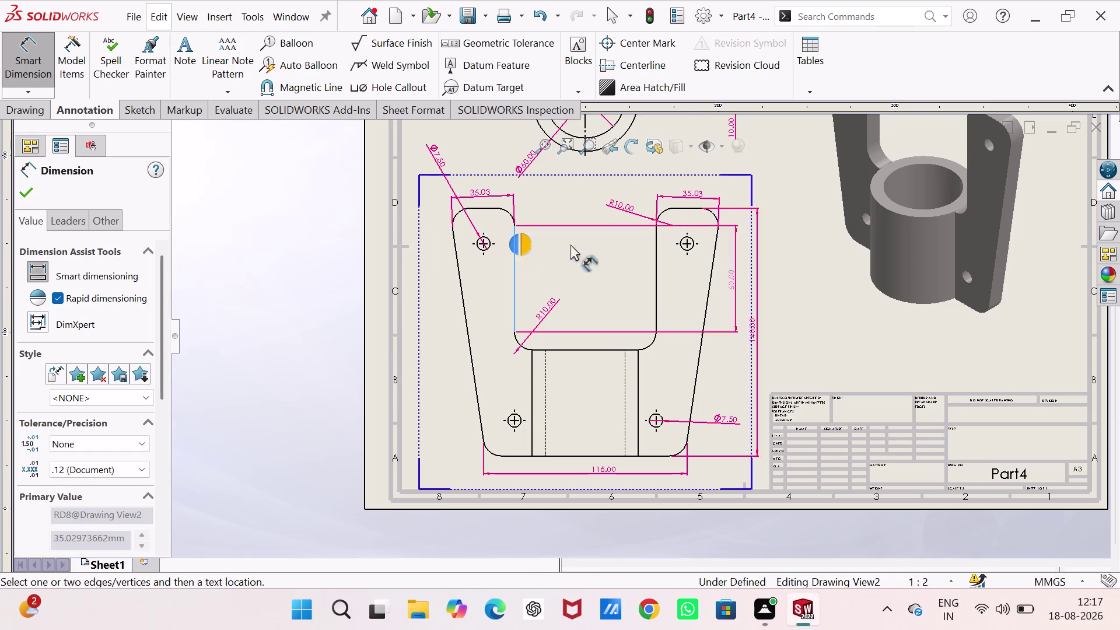
Add the 80.00 slot width dimension, positioned above the slot.
click(656, 258)
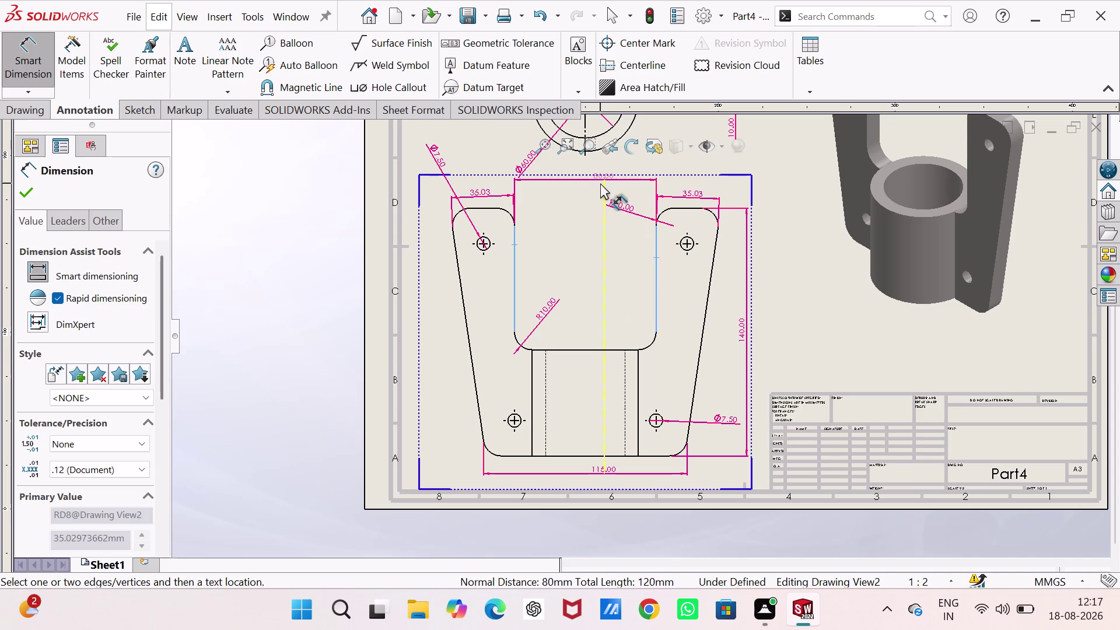
click(600, 183)
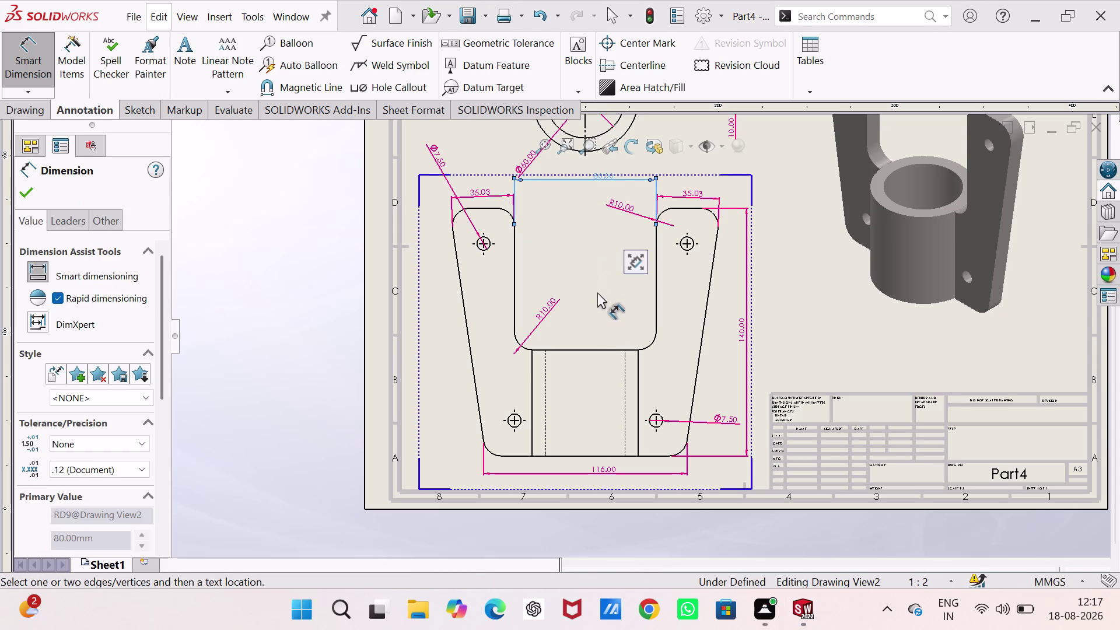
click(594, 291)
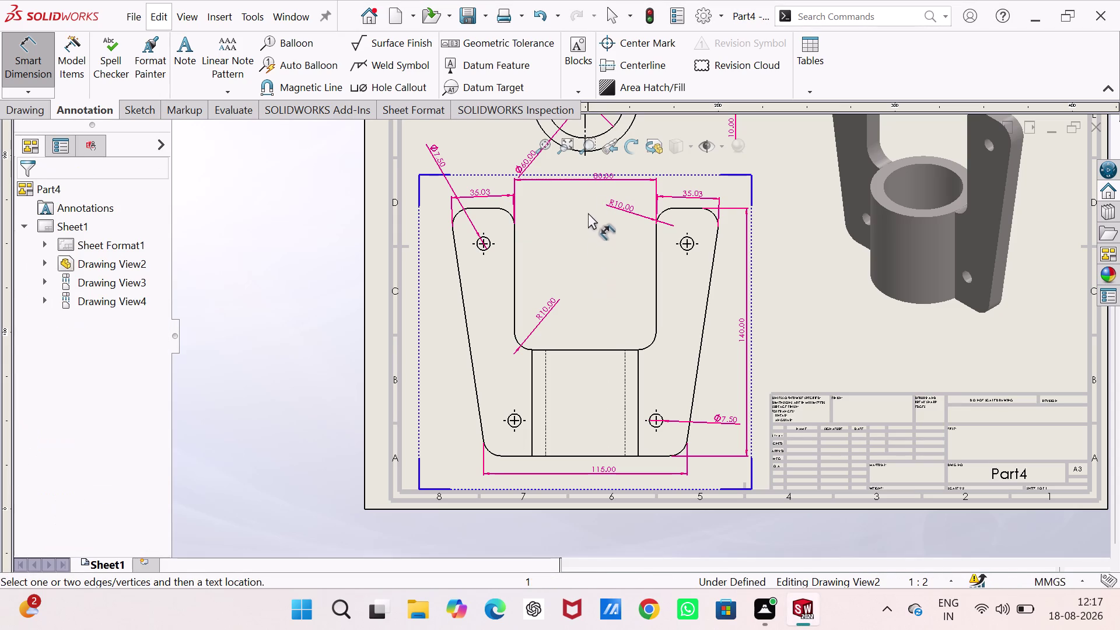
drag(591, 178, 591, 188)
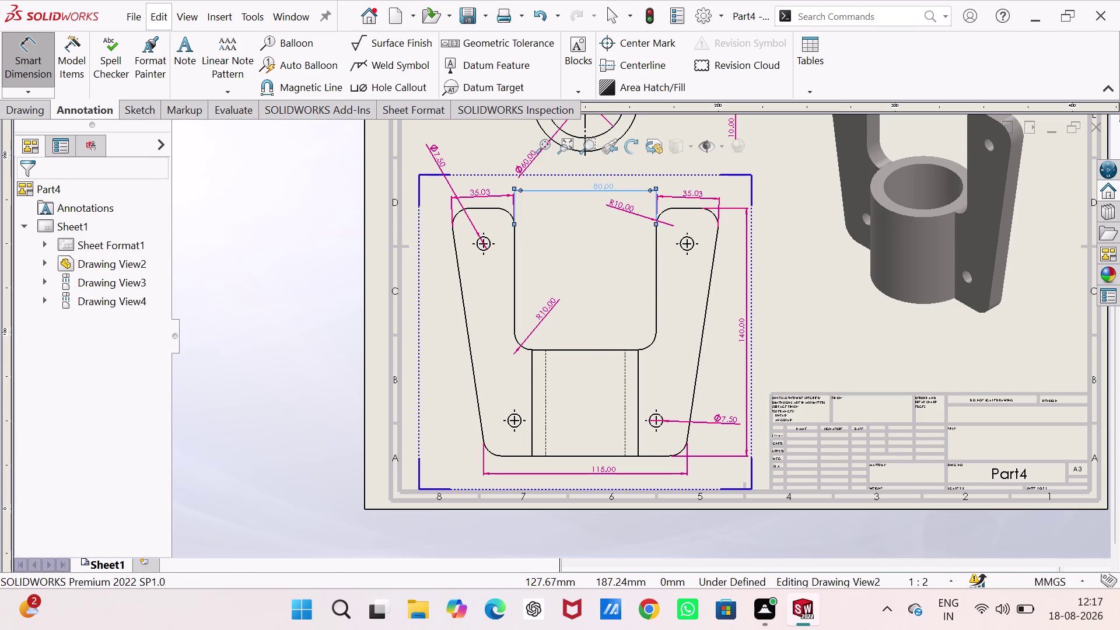
click(619, 259)
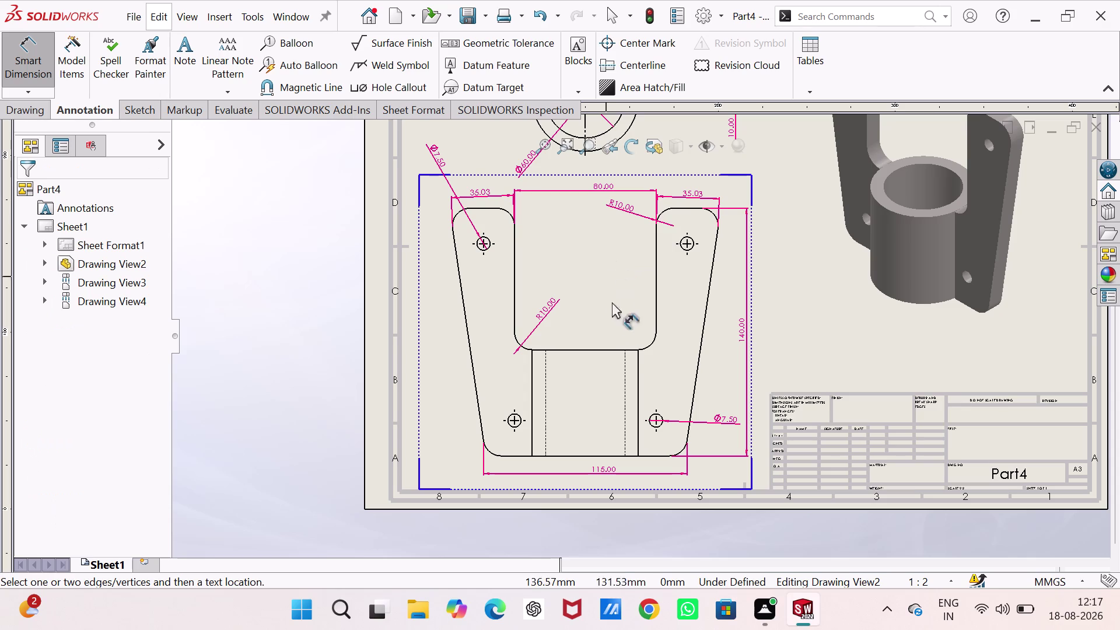
Add the 60.00 slot depth dimension to the front view.
click(531, 383)
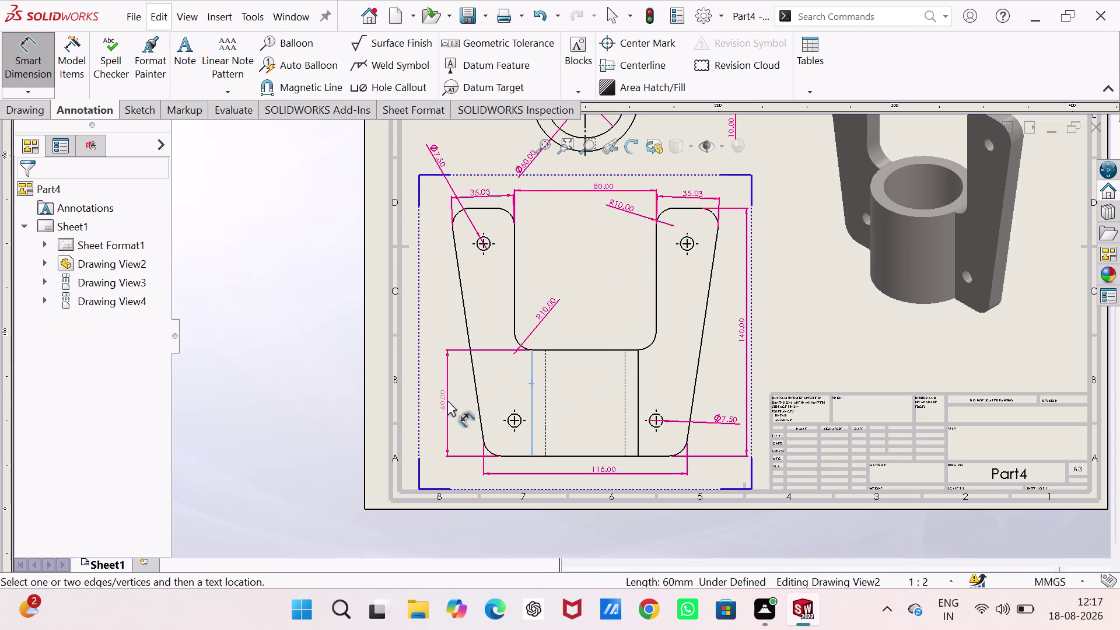
click(447, 401)
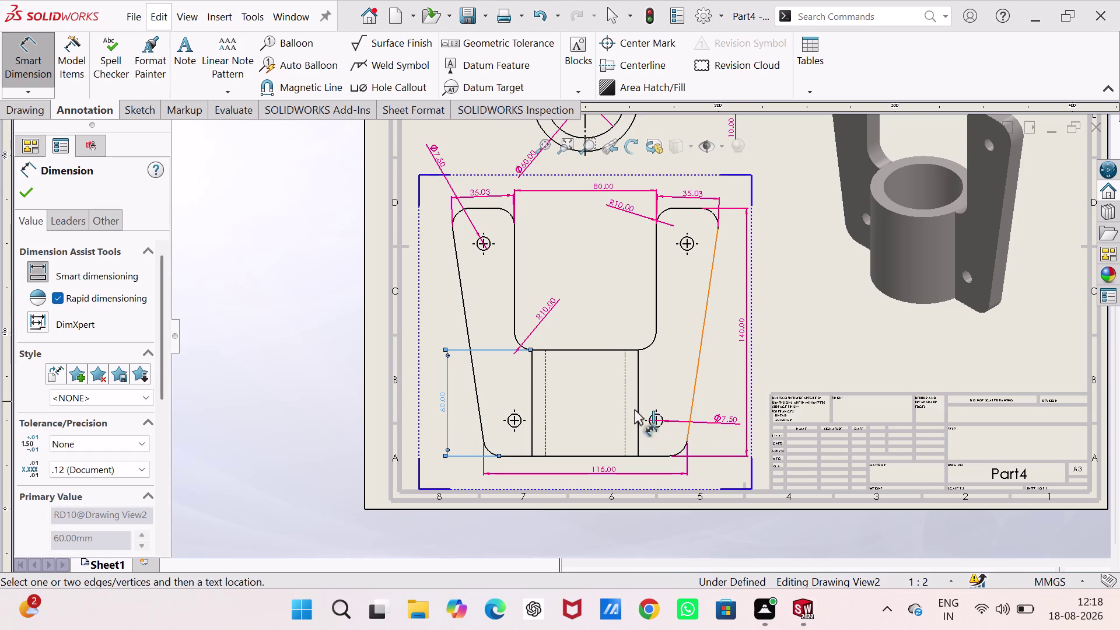
scroll(down, 3)
scroll(down, 3)
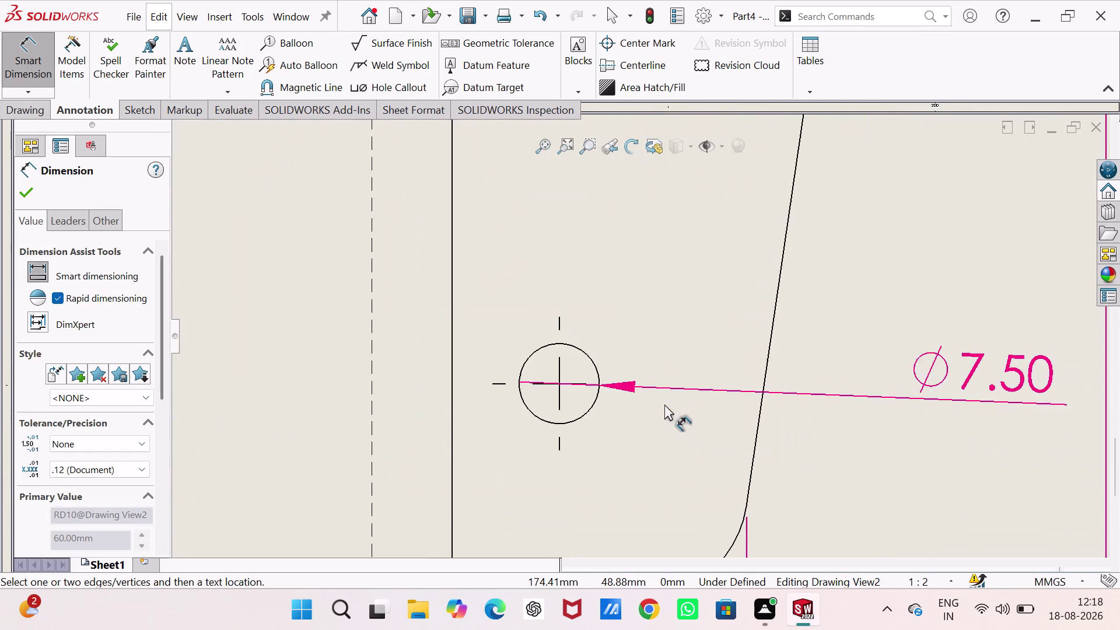
scroll(down, 3)
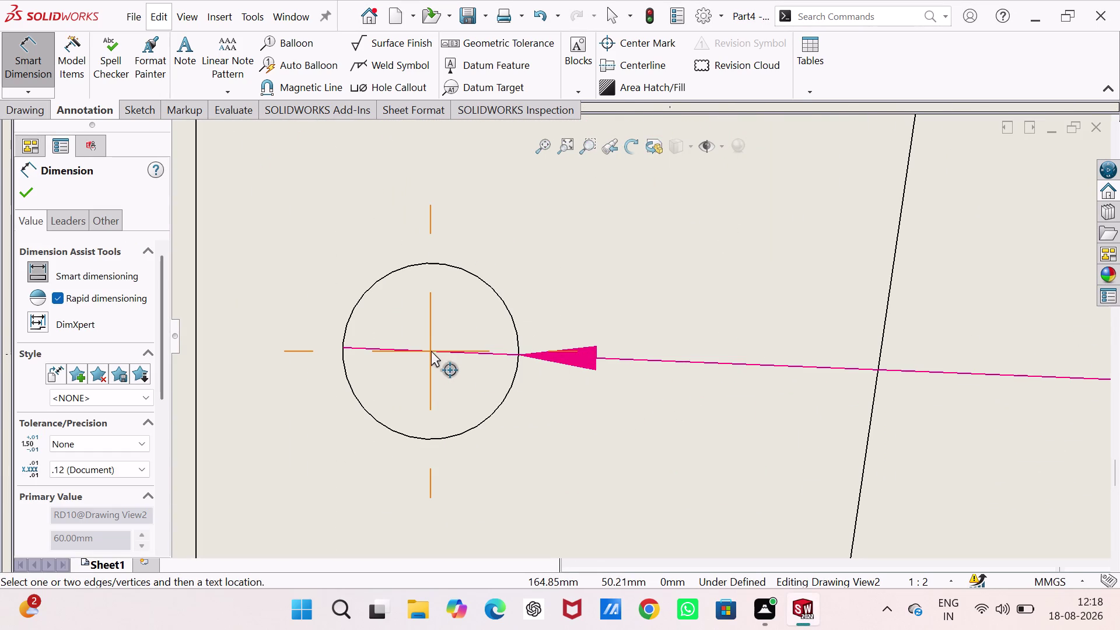
Locate the lower hole with a 17.60 dimension from the bottom edge.
click(431, 351)
scroll(up, 3)
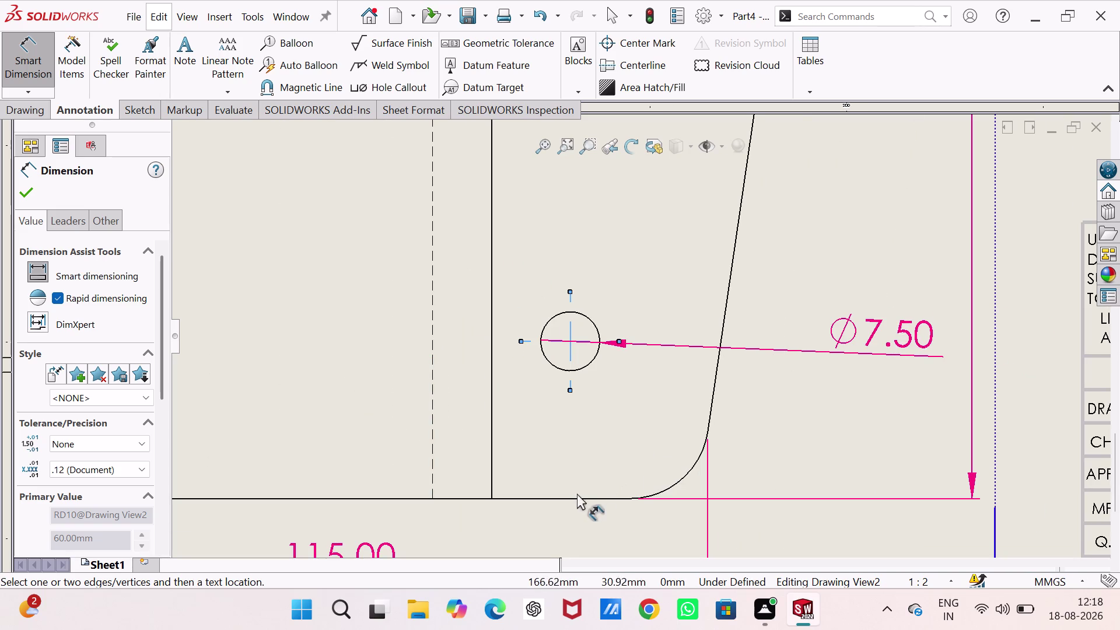
click(573, 498)
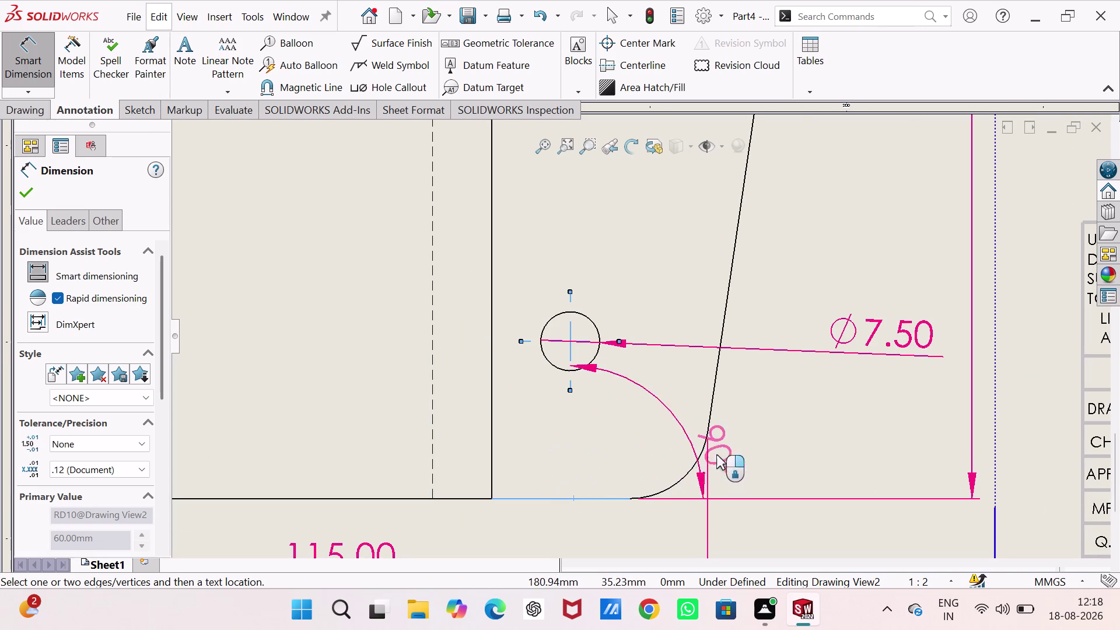
key(Escape)
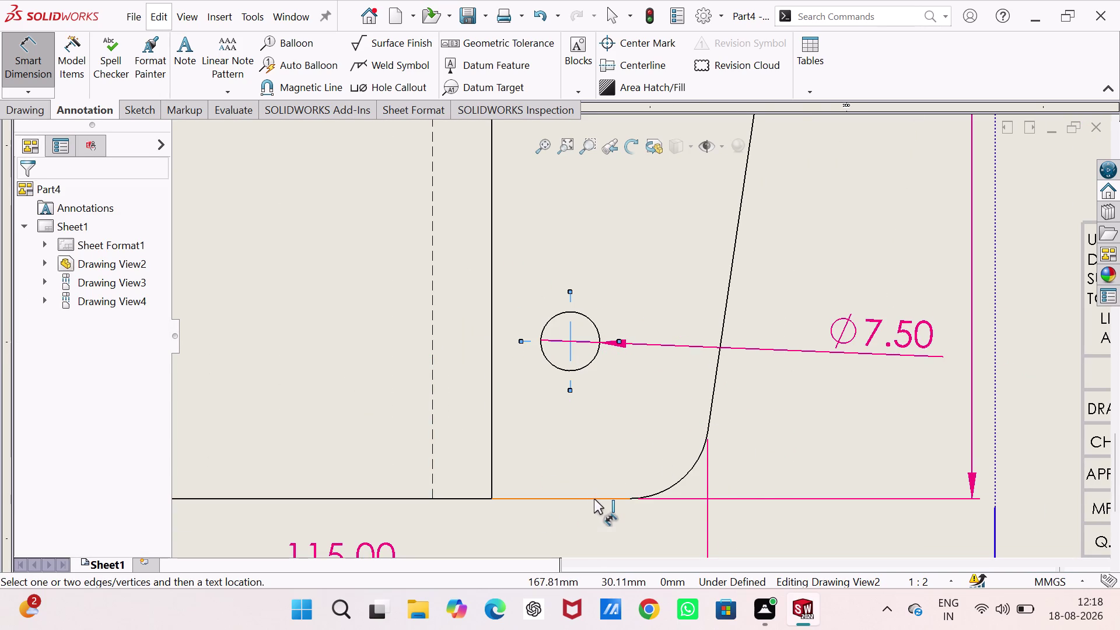
key(Escape)
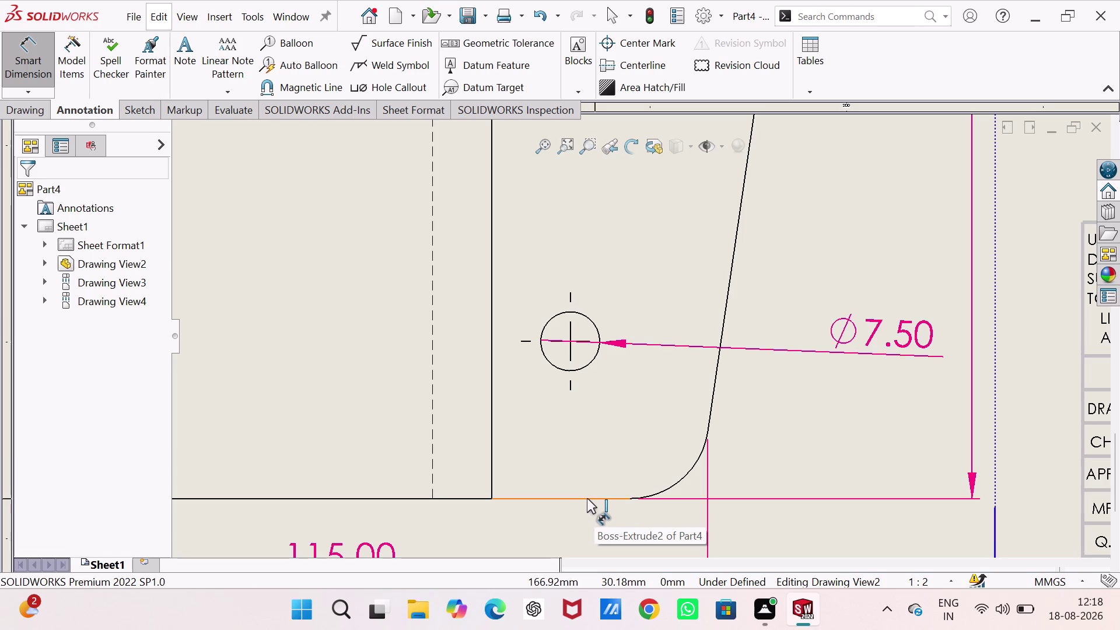
click(587, 498)
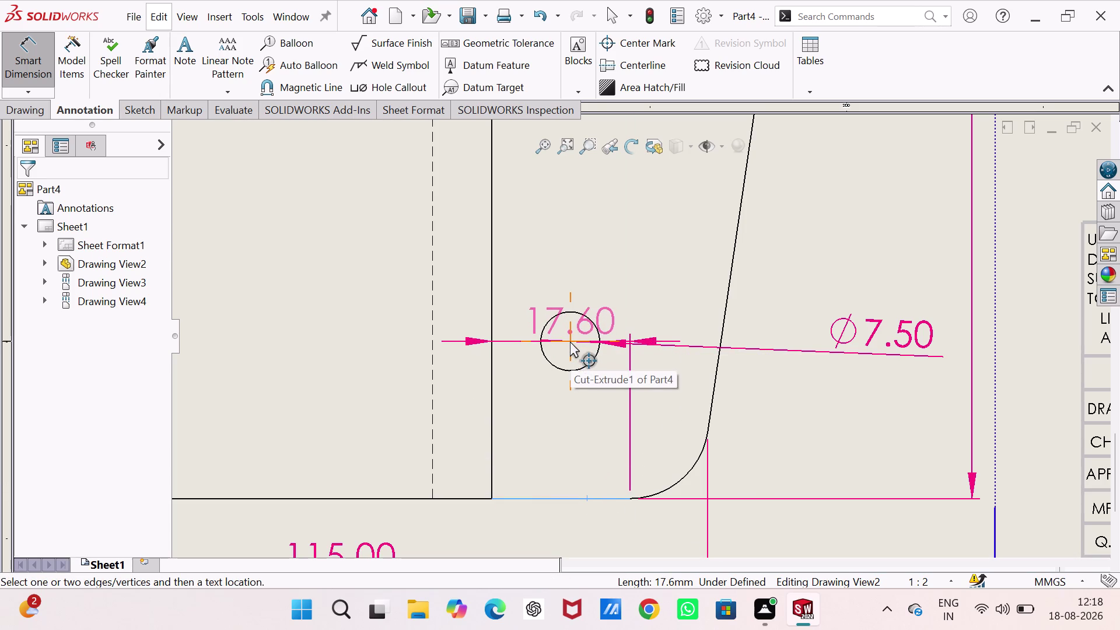
click(570, 341)
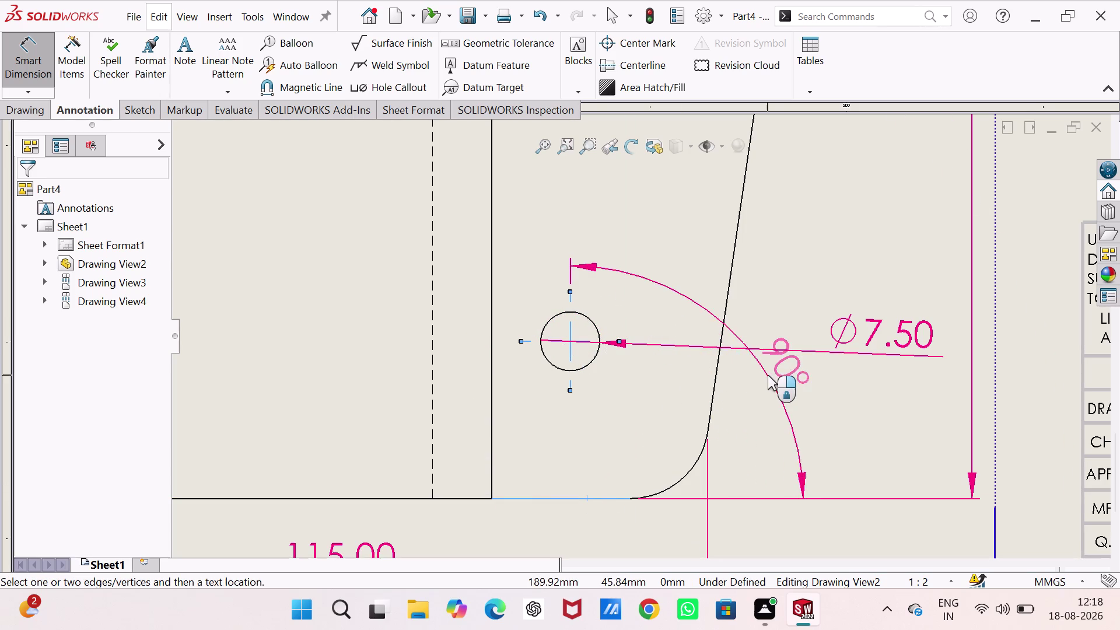
key(Escape)
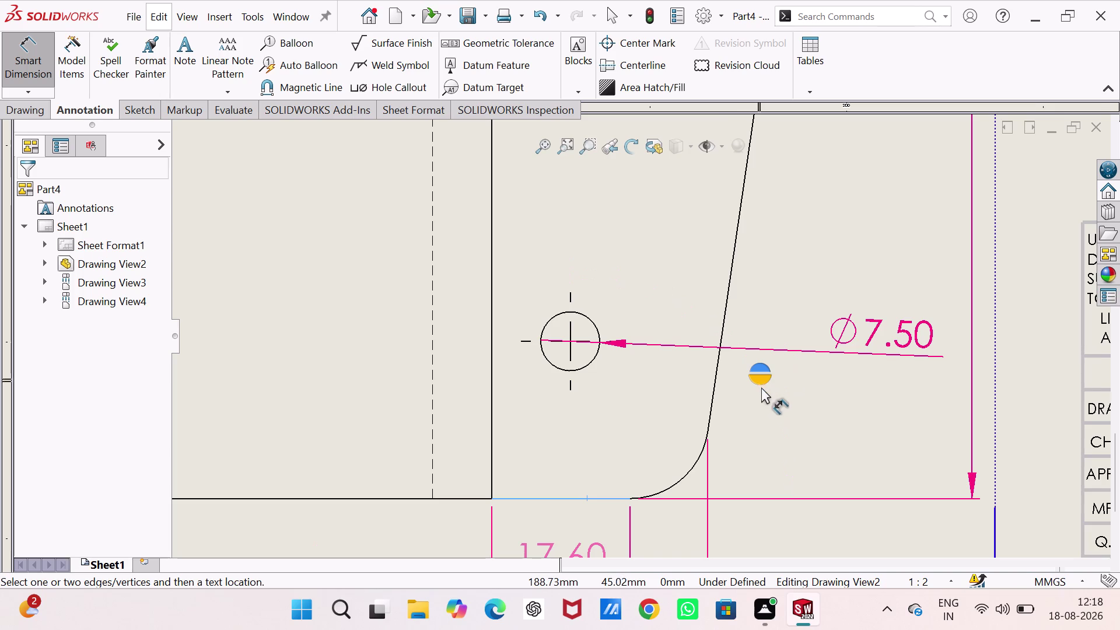
scroll(up, 3)
scroll(up, 3)
key(Escape)
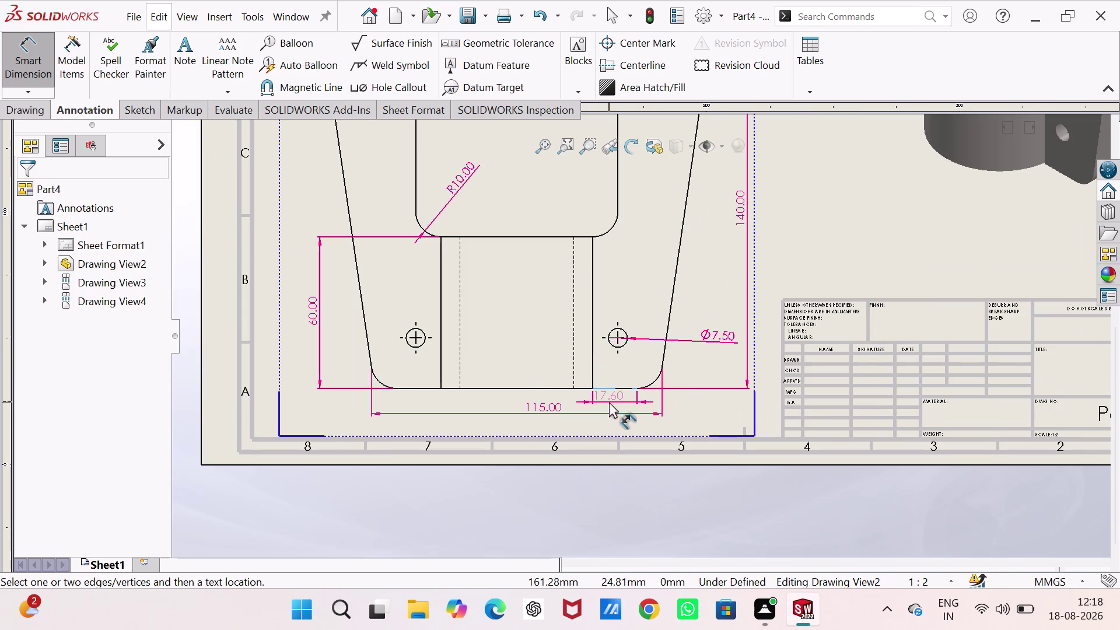
scroll(up, 3)
scroll(up, 3)
scroll(up, 3)
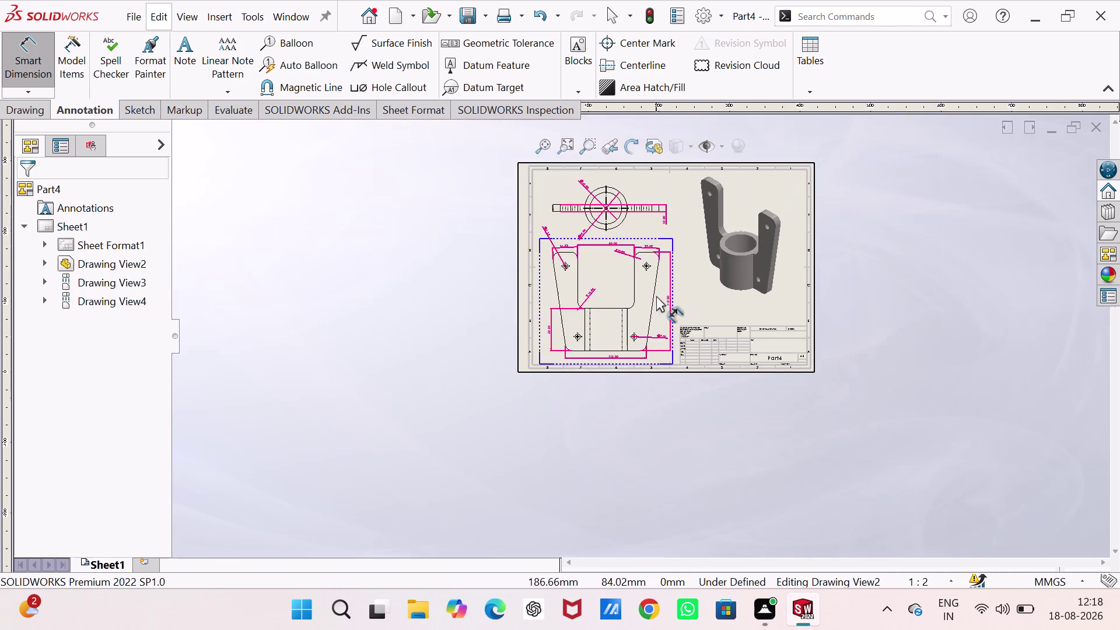
scroll(down, 3)
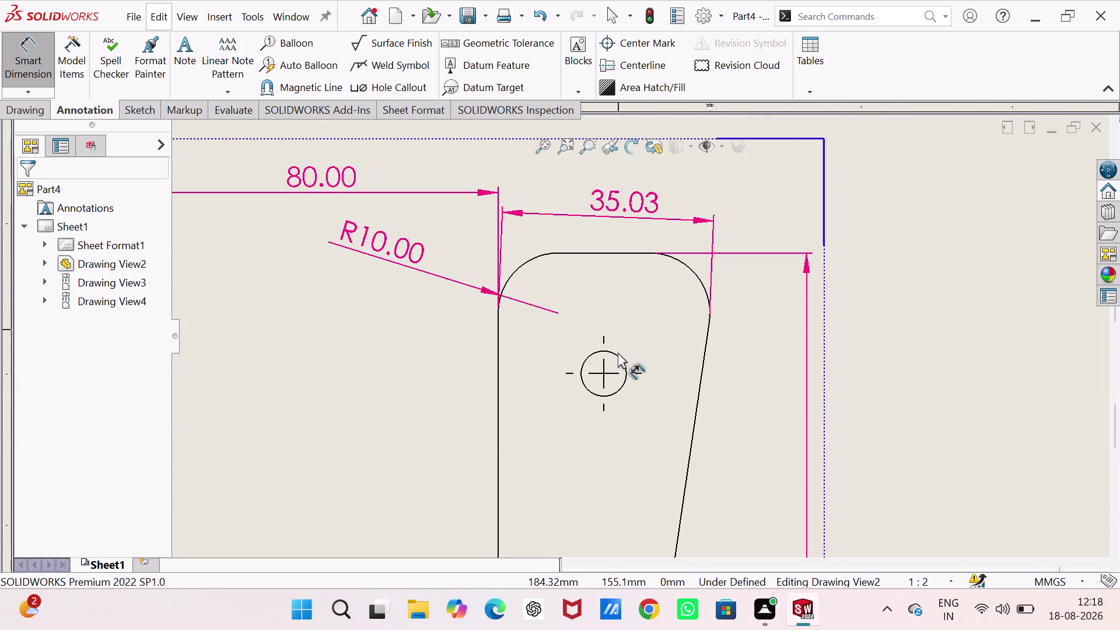
scroll(down, 3)
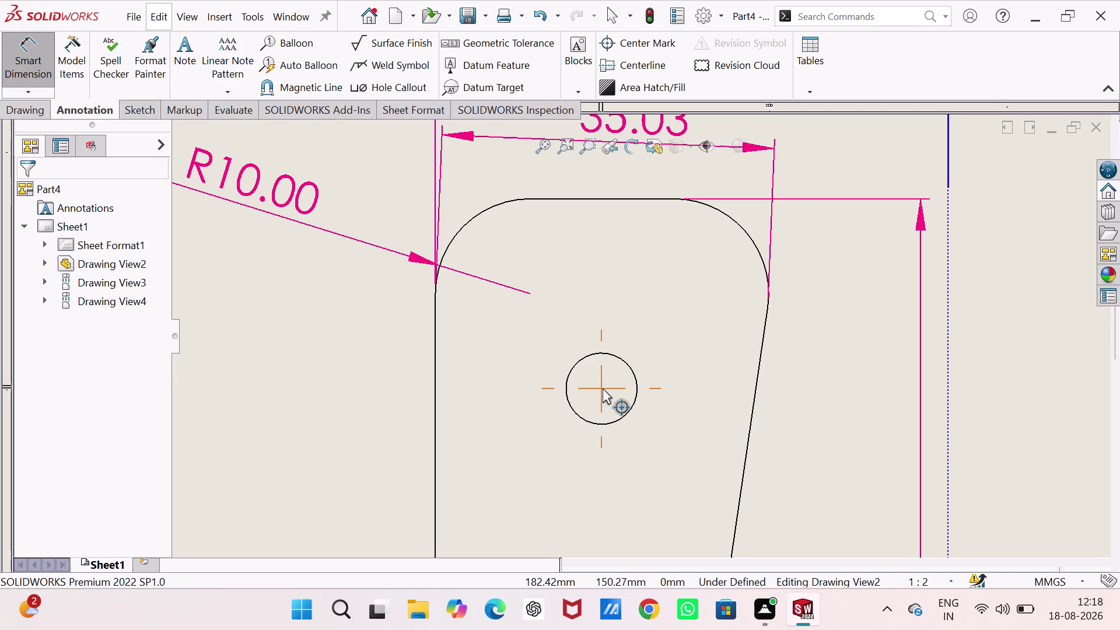
click(600, 388)
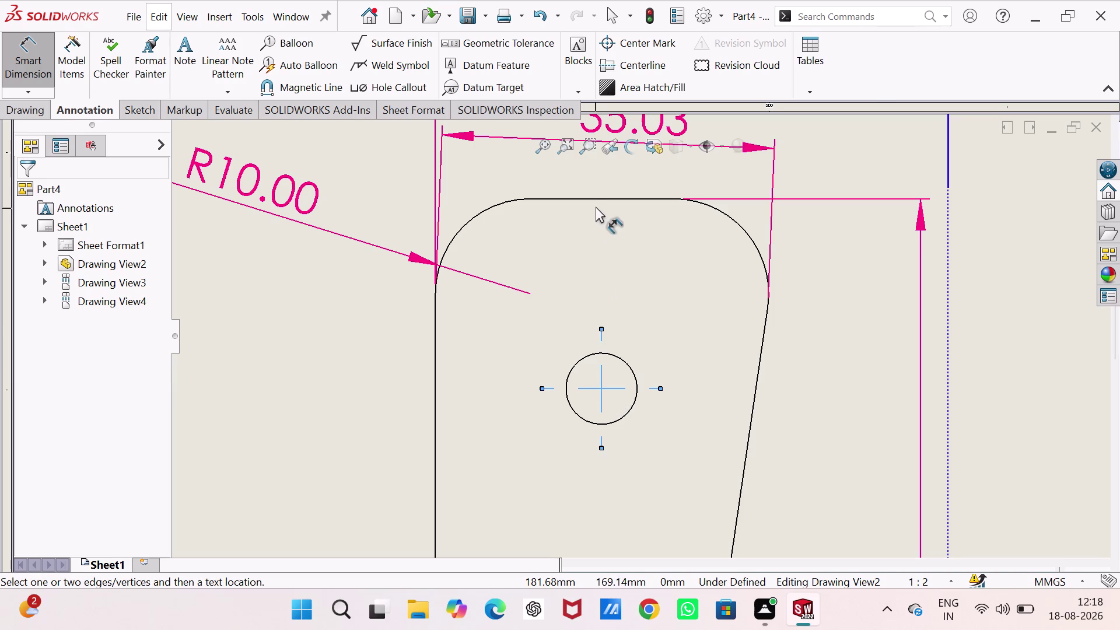
click(591, 197)
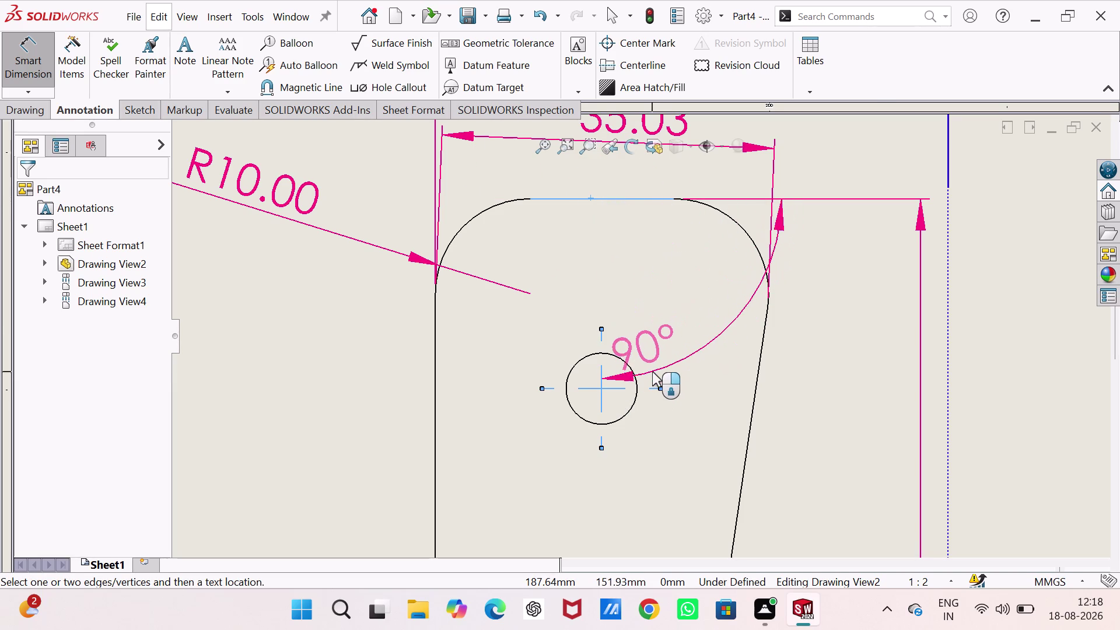
key(Escape)
key(Escape)
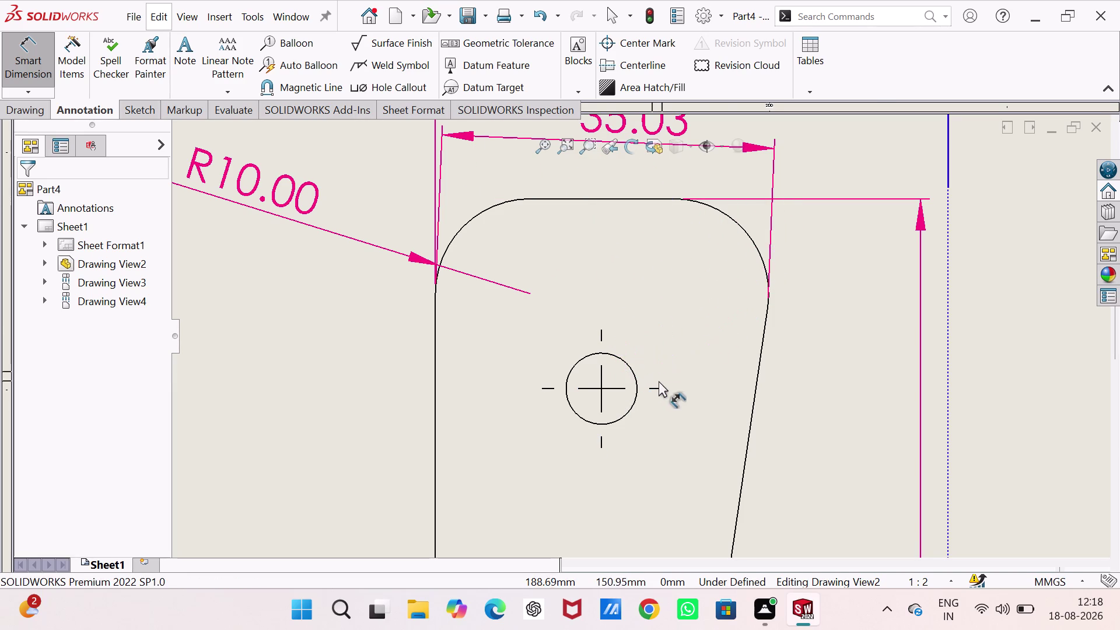
scroll(up, 3)
scroll(up, 3)
scroll(up, 3)
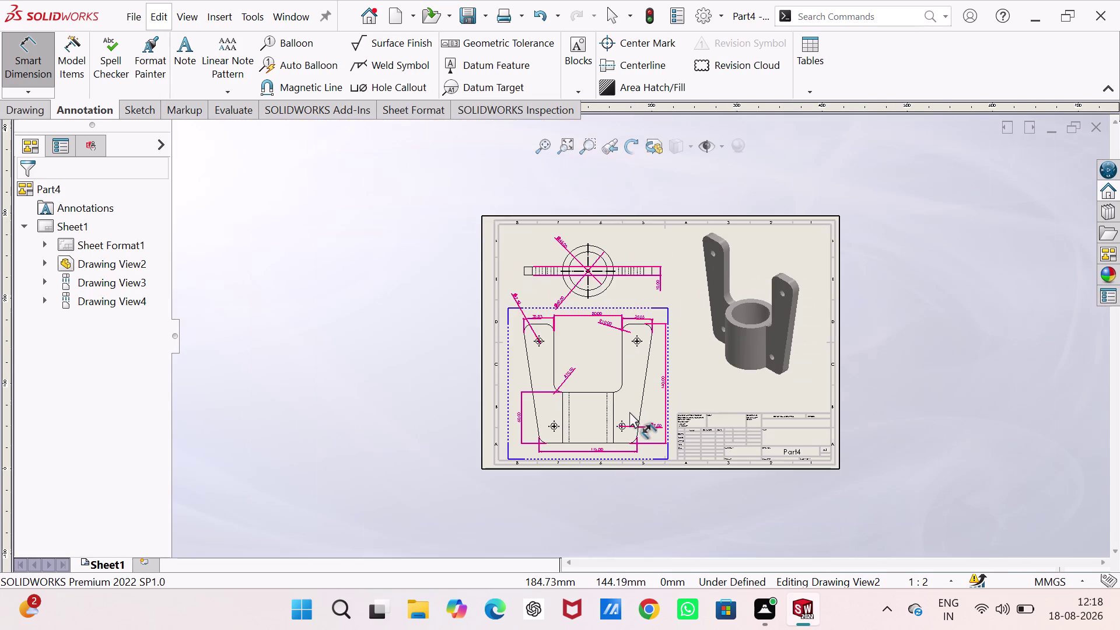
scroll(up, 3)
scroll(down, 3)
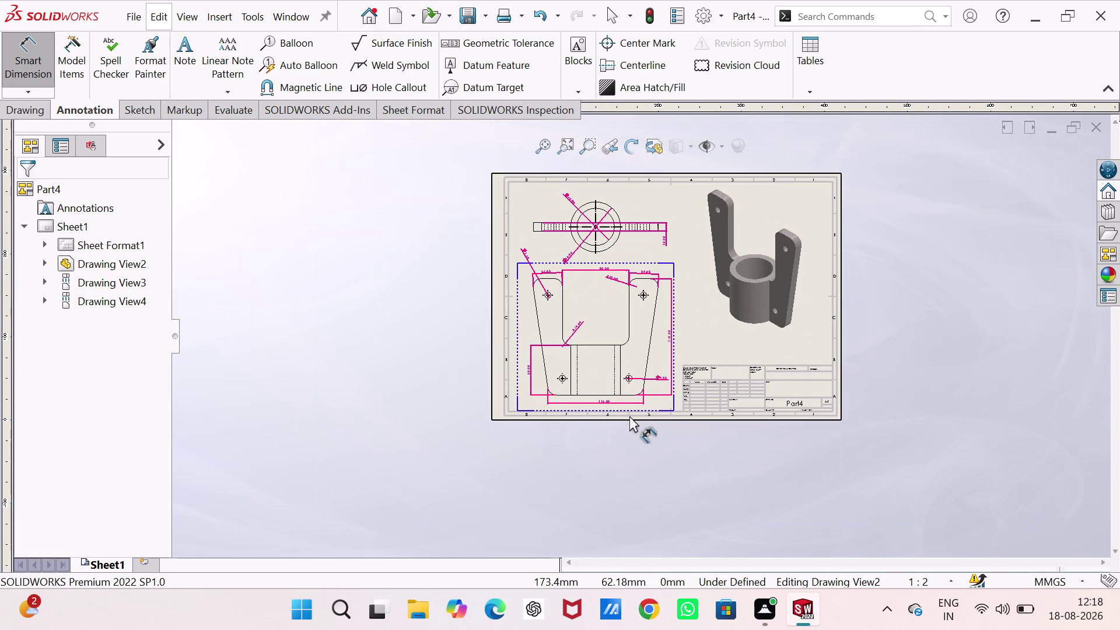
key(ctrl+s)
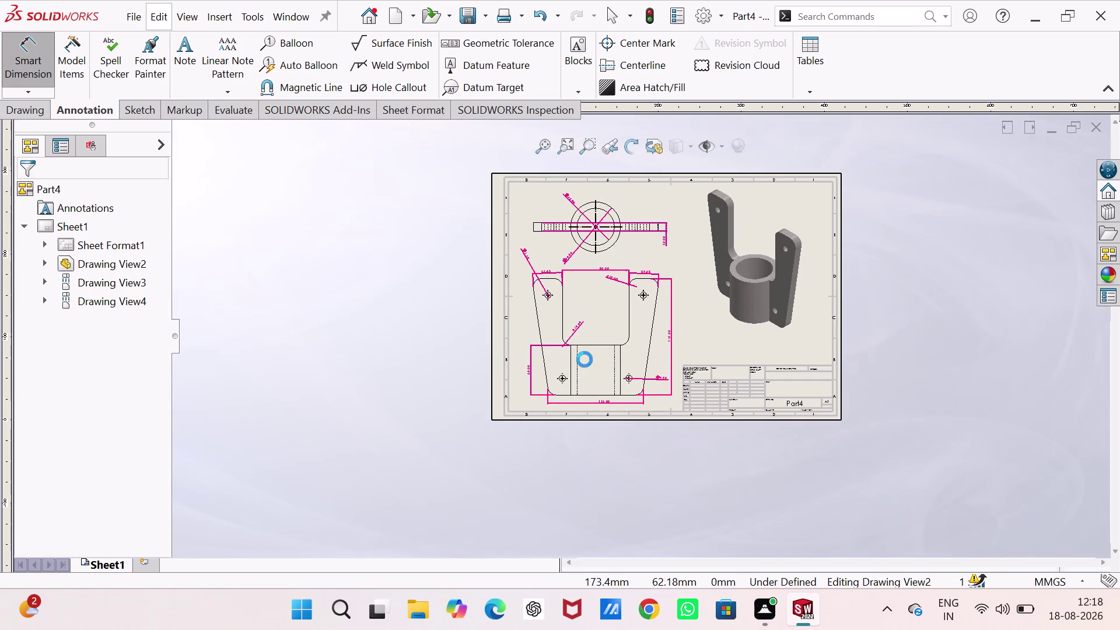
click(760, 328)
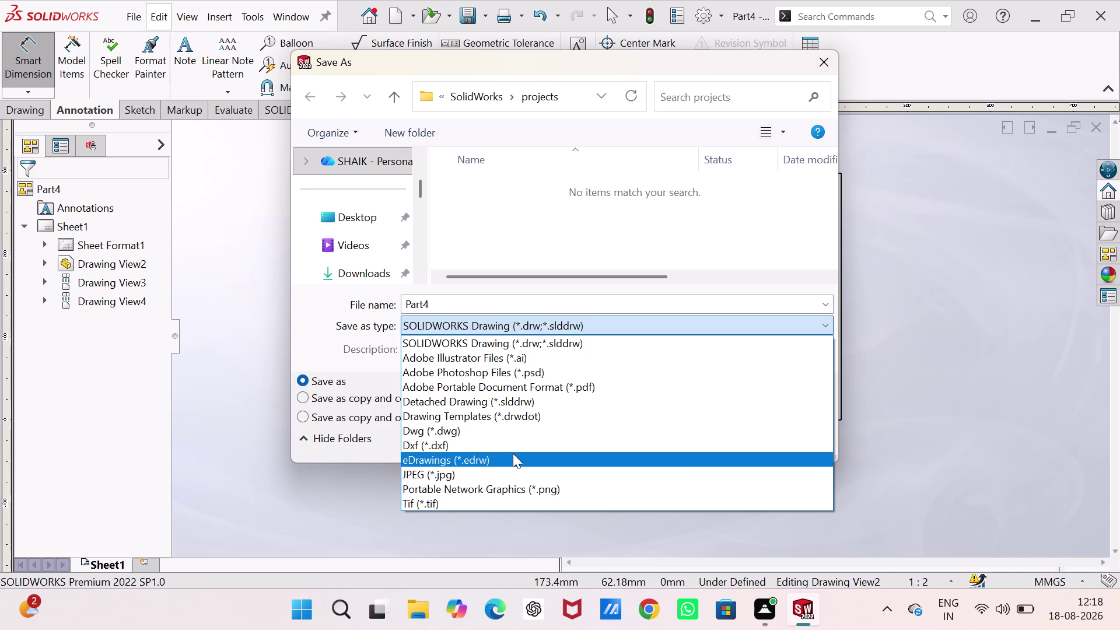
Save the drawing as Part4 in the projects folder and begin a new document.
click(526, 387)
click(699, 472)
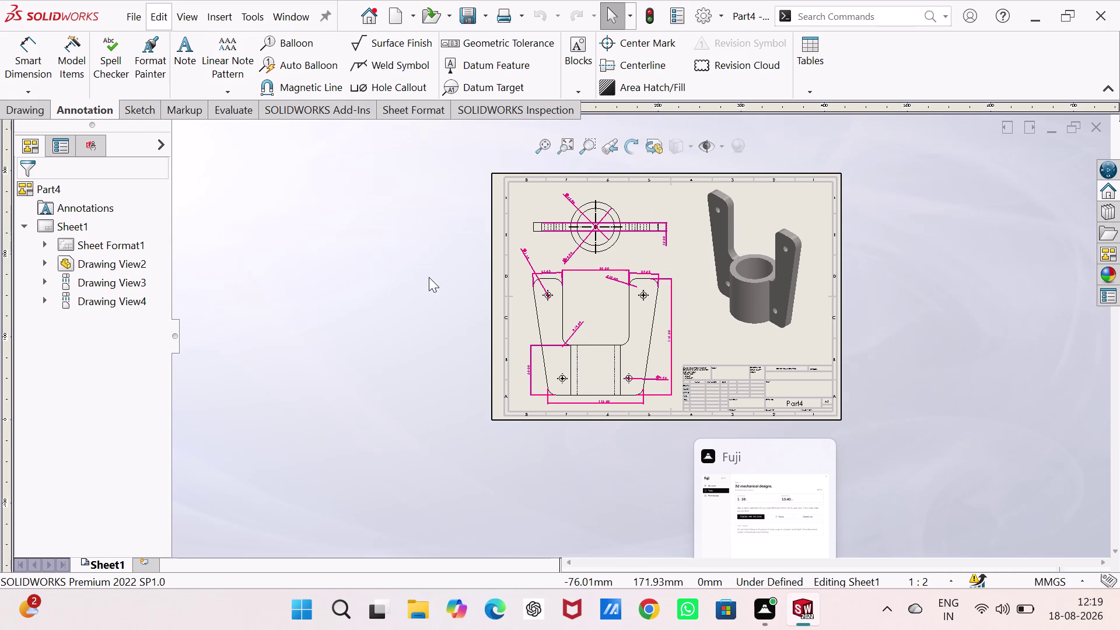
key(ctrl+n)
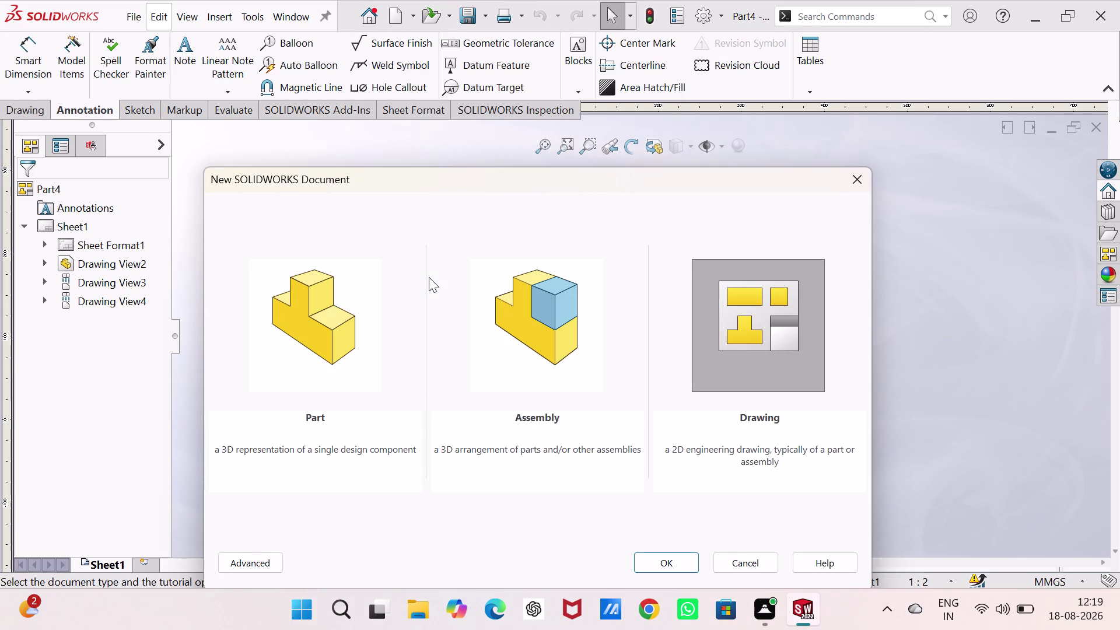
Choose Part as the new document type and confirm it.
click(315, 307)
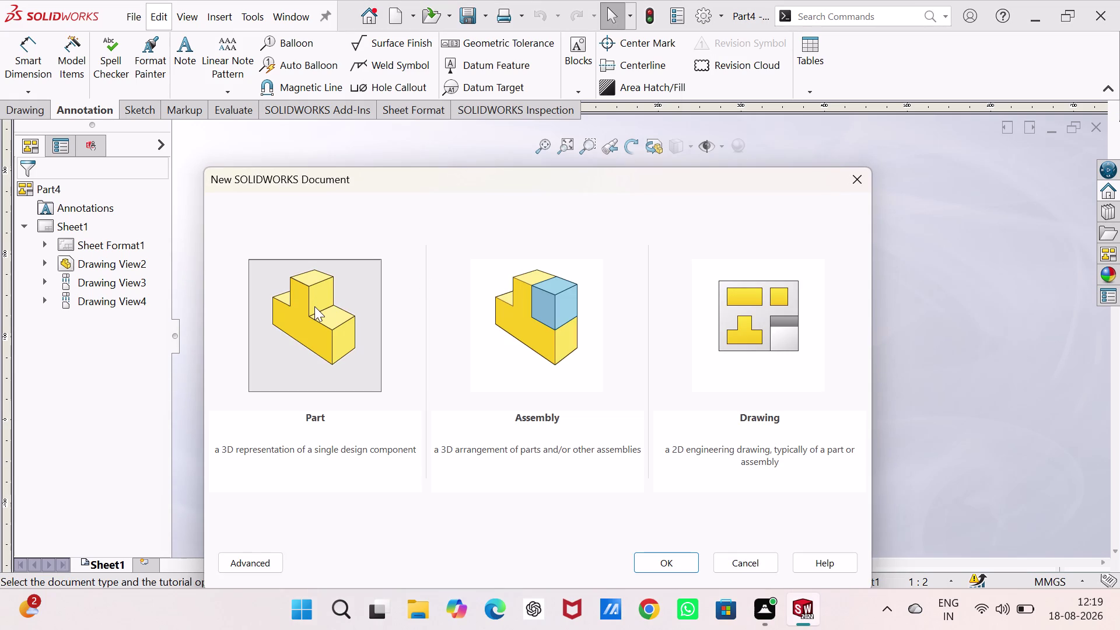
click(649, 557)
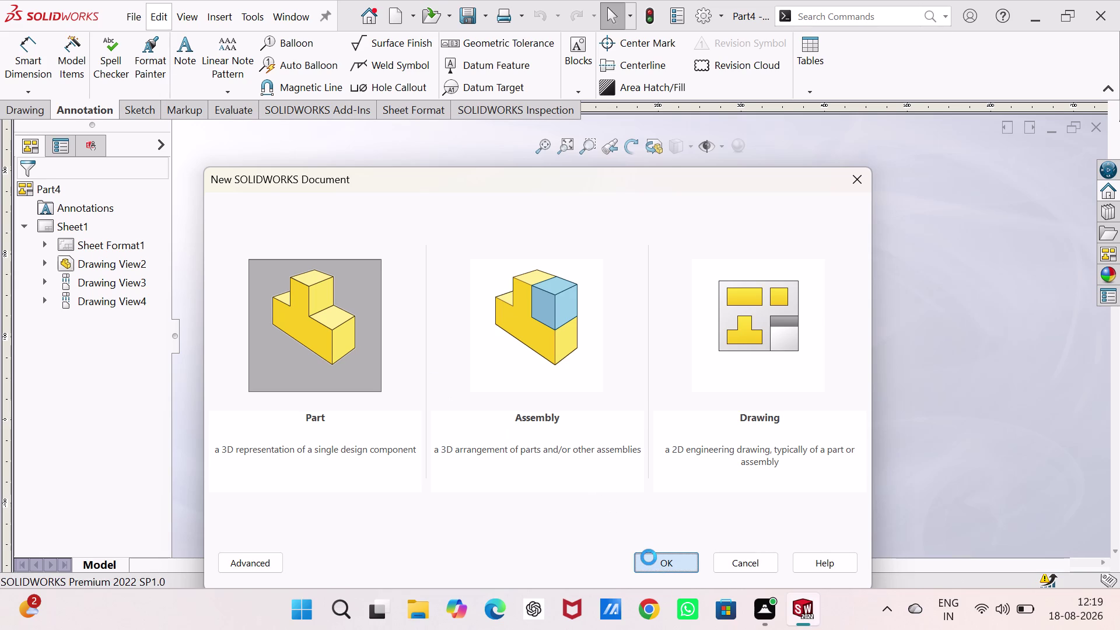